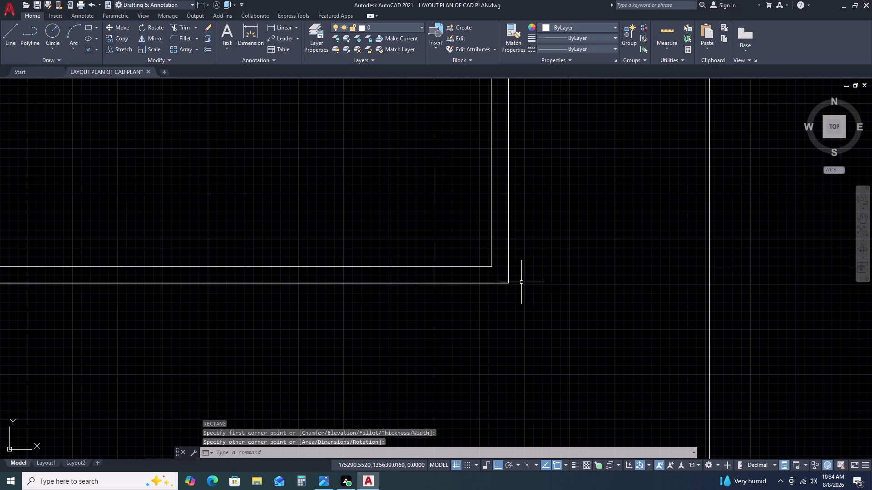
Try editing the outer wall outline, then cancel the edit.
scroll(up, 3)
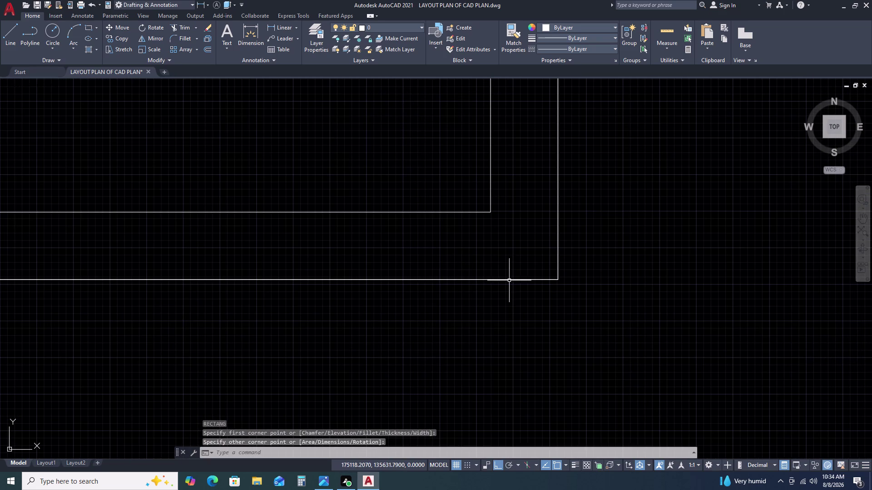
double_click(509, 281)
key(Escape)
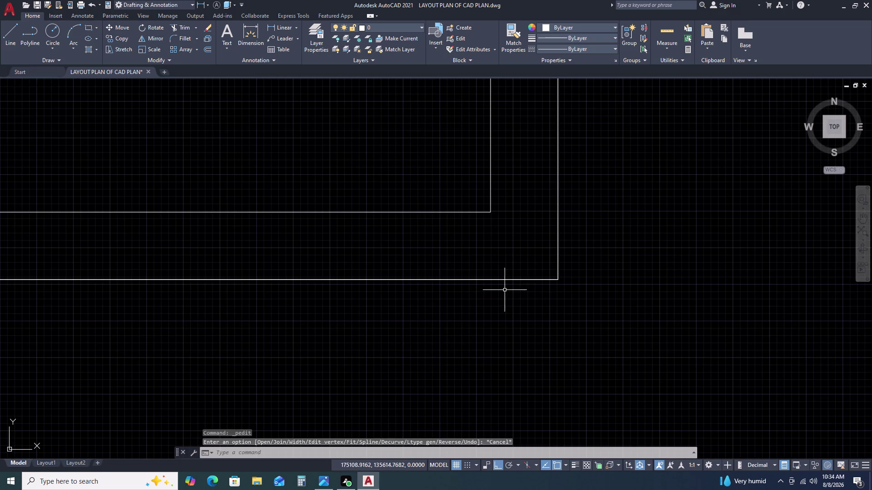
double_click(492, 278)
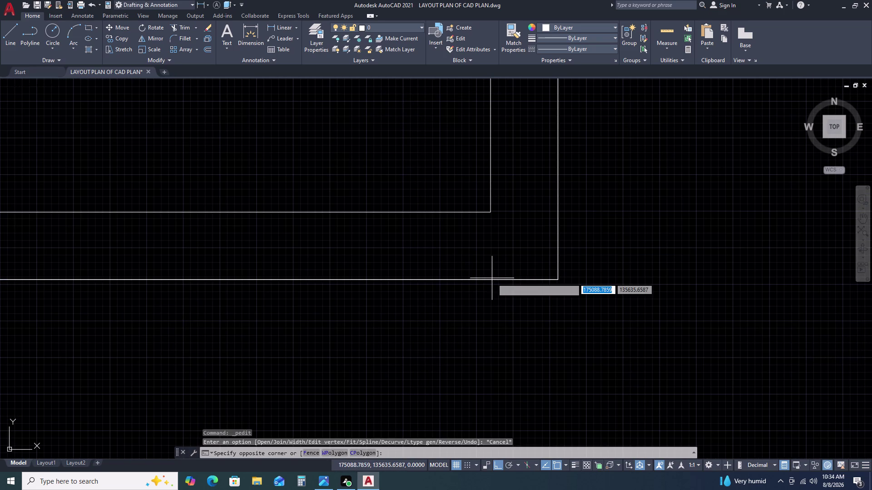
click(499, 281)
double_click(493, 280)
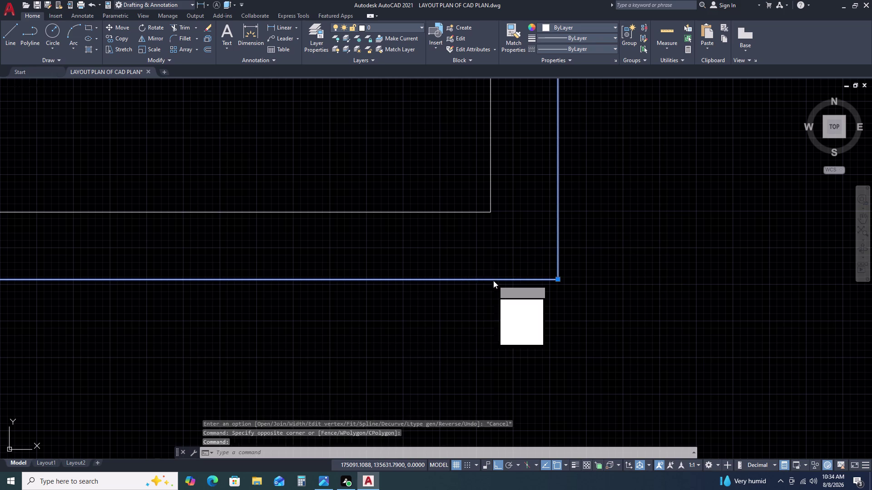
key(o)
key(space)
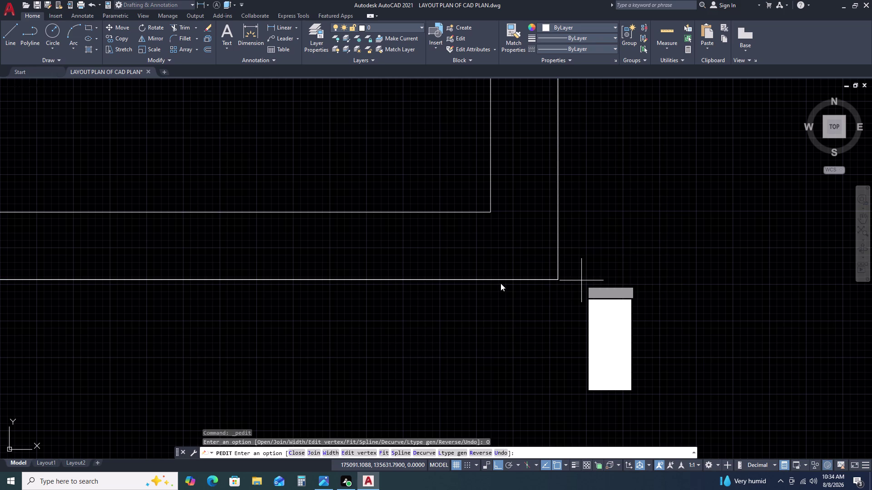
key(Escape)
key(Escape)
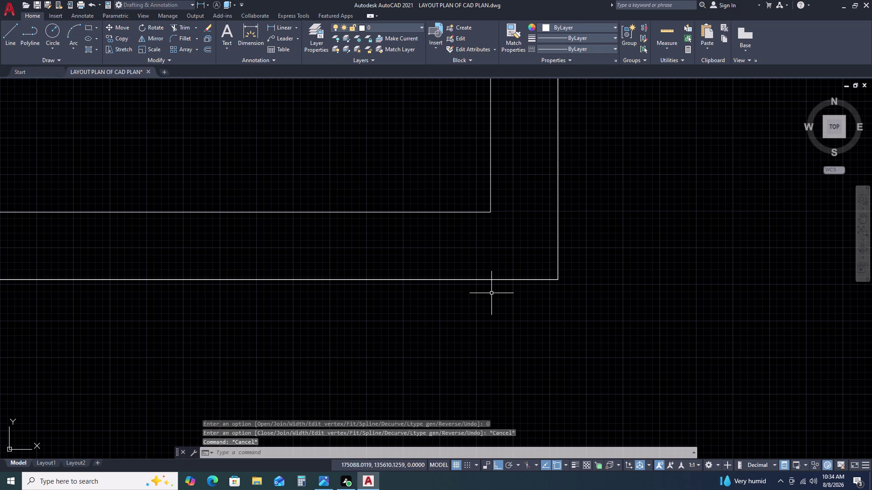
key(Escape)
Offset the outer wall outline 700 units to the outside.
click(491, 281)
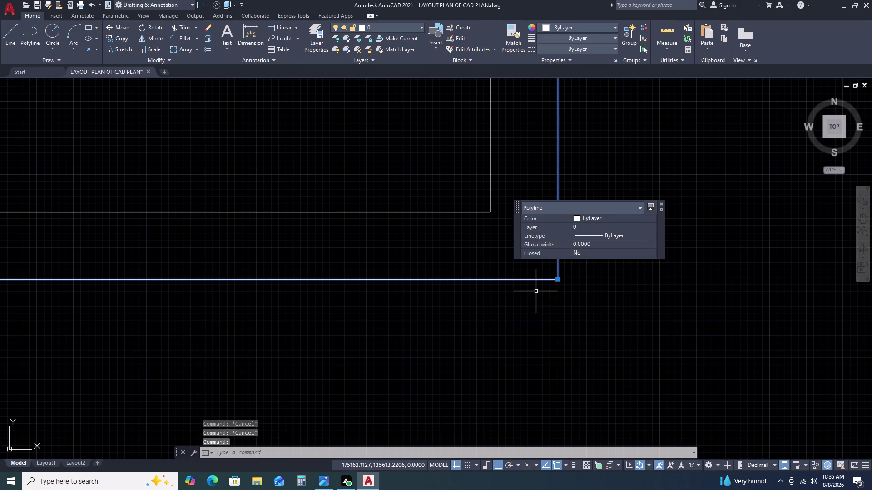
key(o)
key(space)
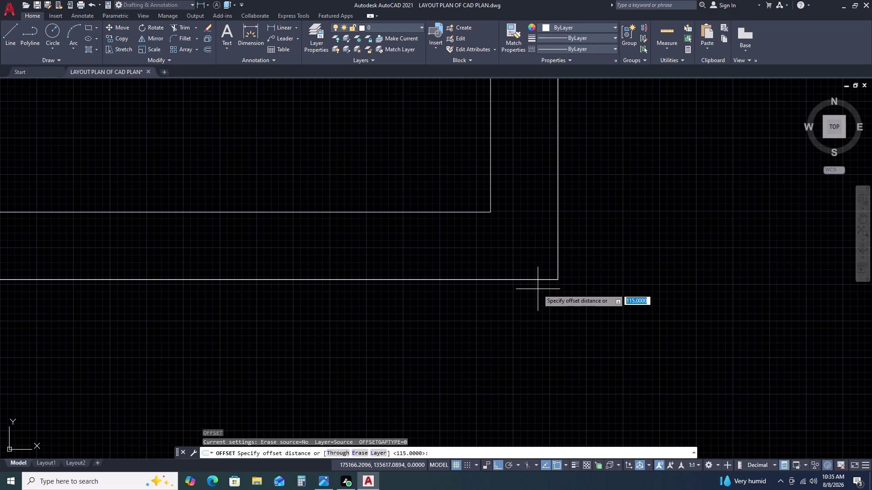
key(7)
key(0)
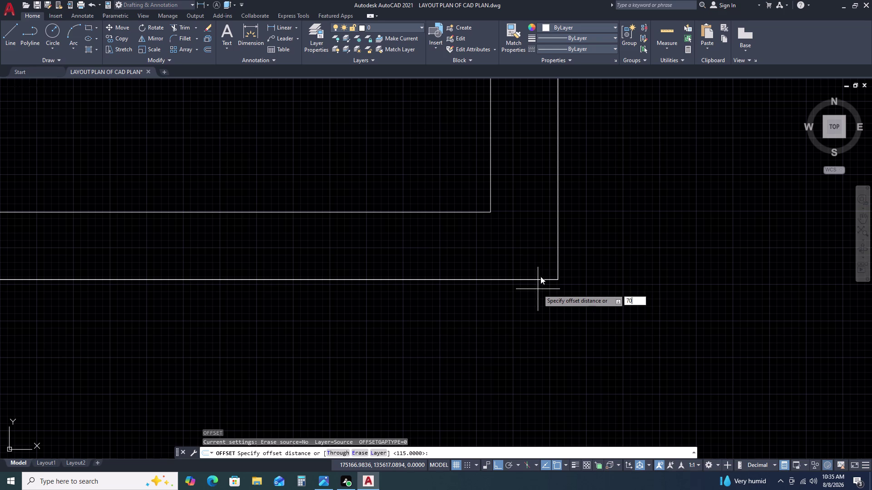
key(0)
key(space)
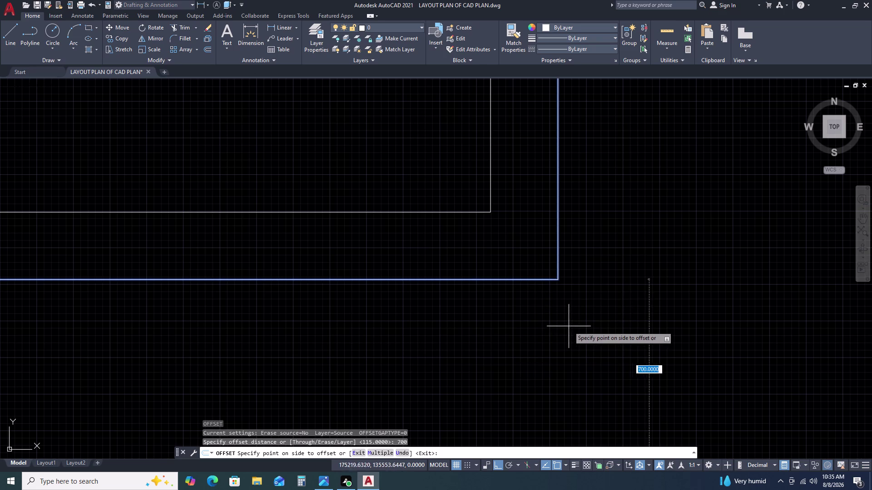
scroll(down, 3)
scroll(down, 3)
double_click(712, 317)
scroll(down, 3)
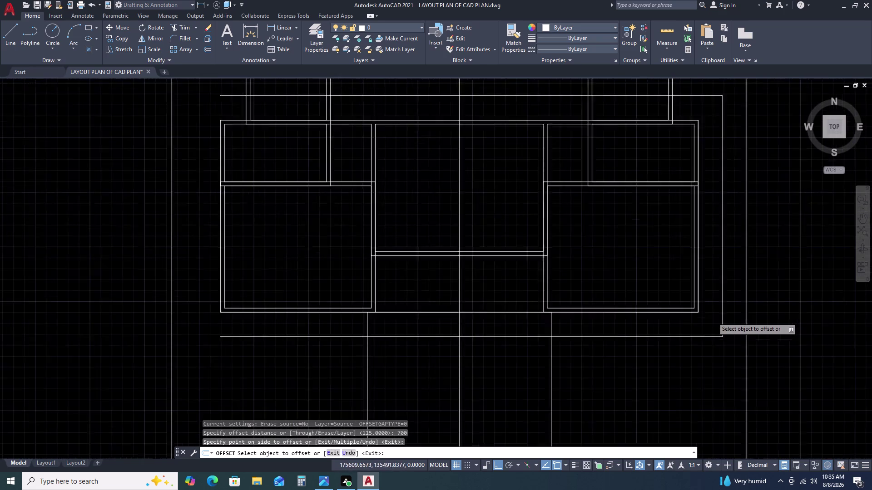
key(Escape)
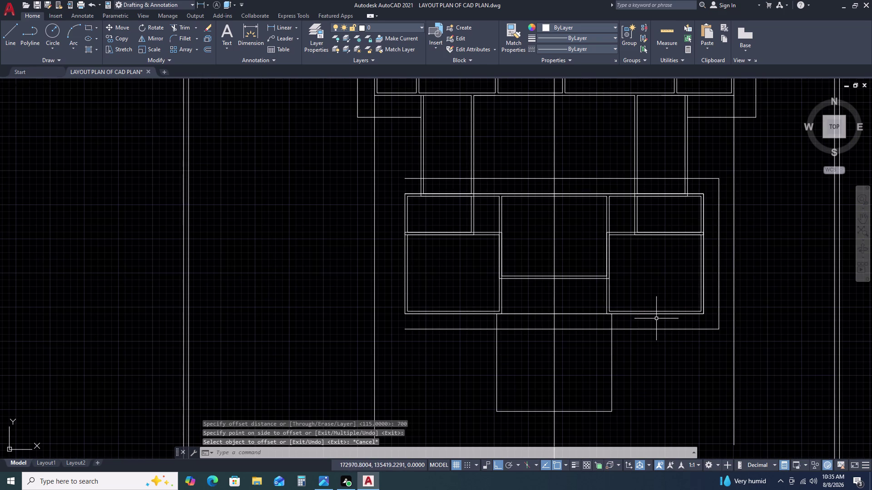
key(Escape)
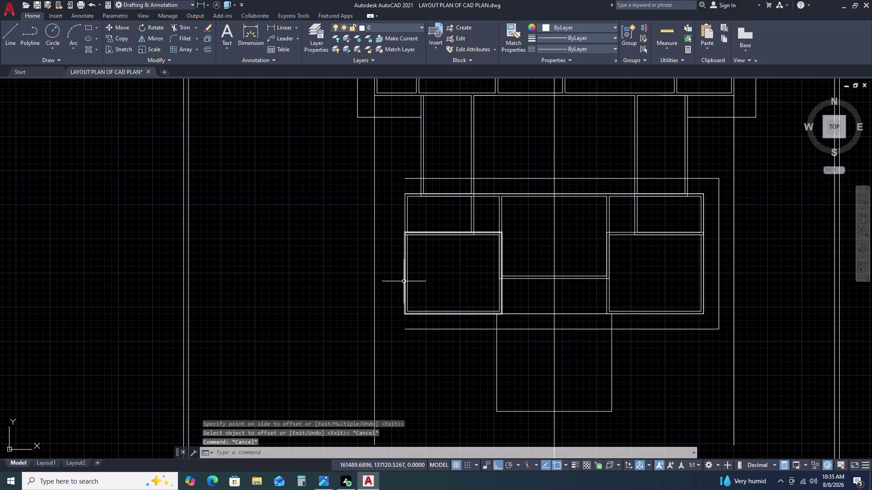
Begin another 700 offset on a room rectangle, then cancel it.
key(space)
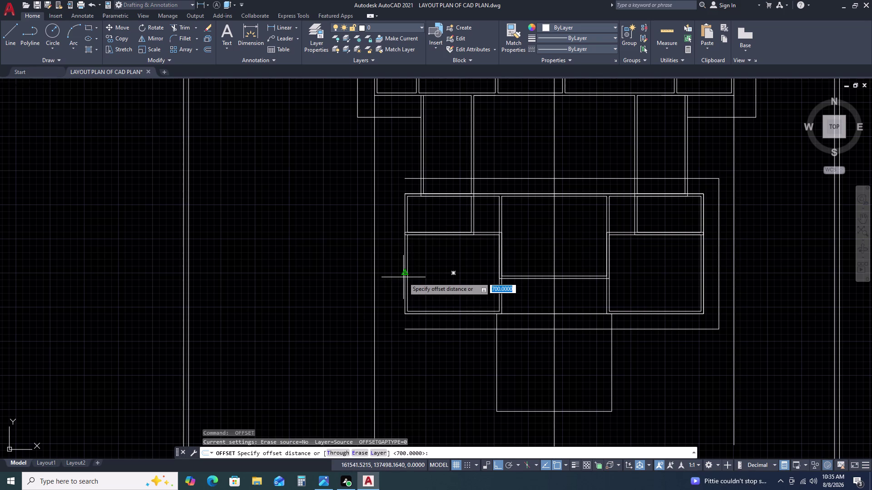
key(space)
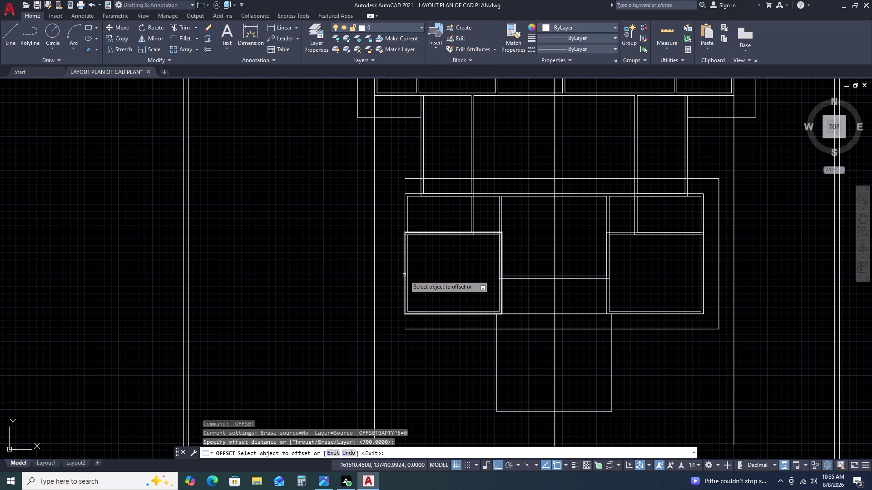
double_click(404, 276)
key(Escape)
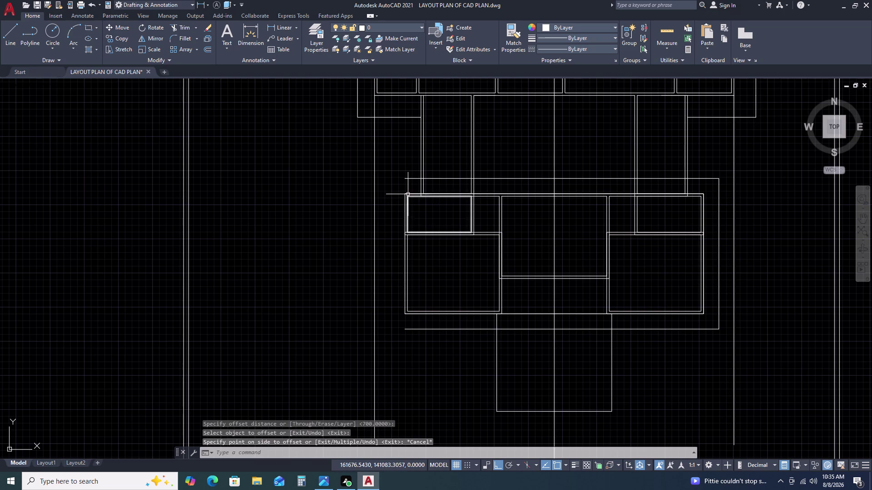
key(Escape)
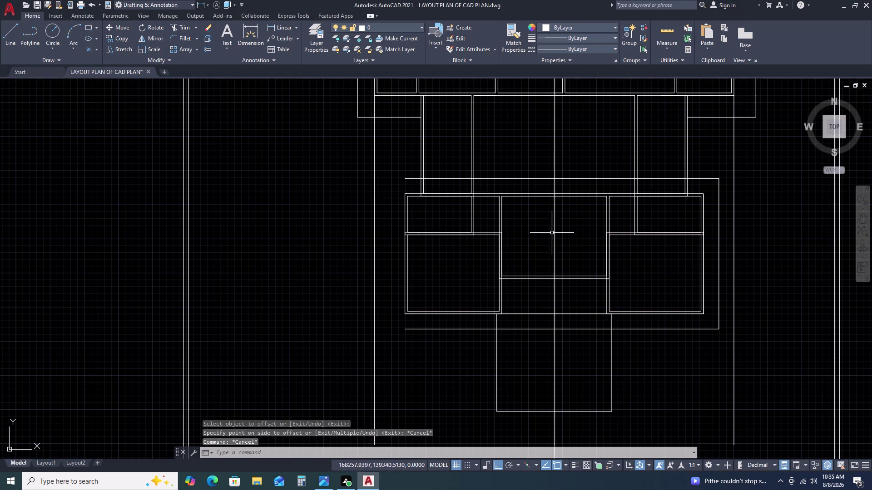
Draw a line from the wall corner down toward the room below.
scroll(up, 3)
text(L)
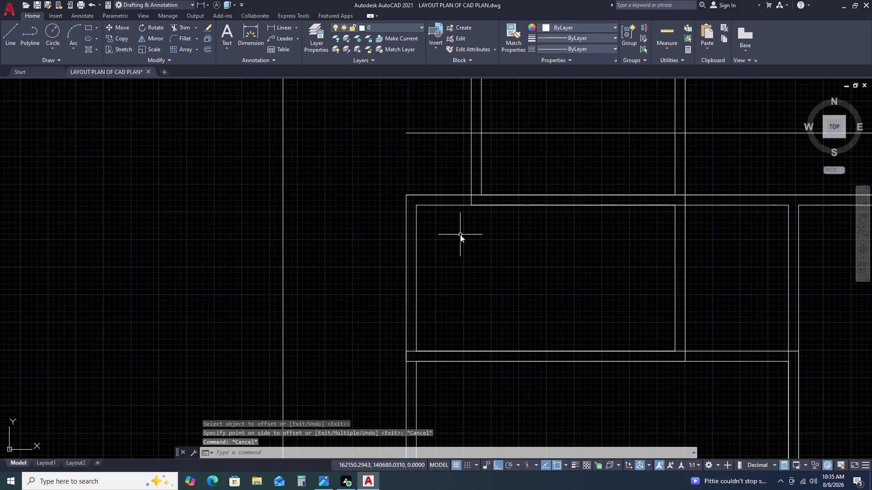
key(space)
click(407, 196)
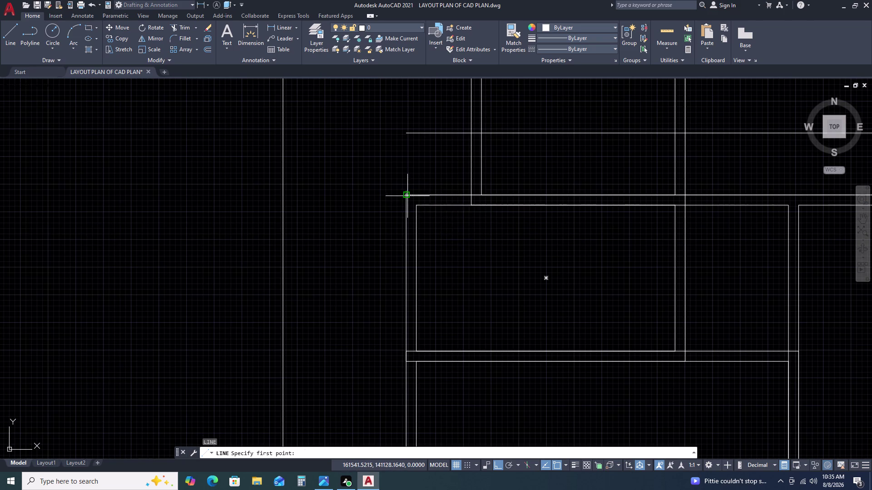
scroll(down, 3)
middle_drag(407, 366, 417, 251)
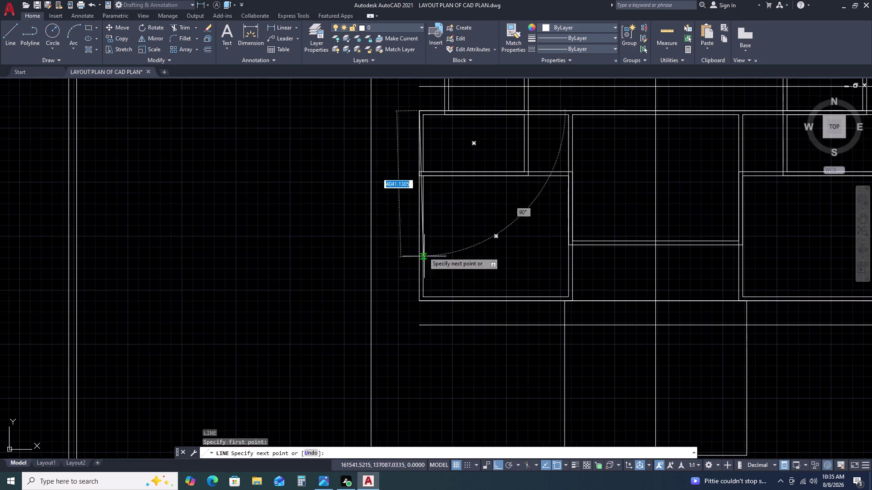
scroll(up, 3)
click(399, 294)
key(Escape)
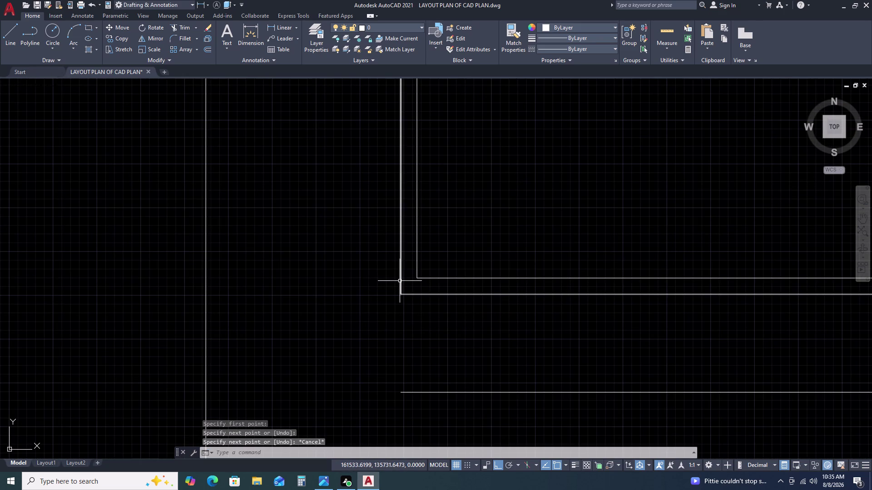
Offset the left wall line 700 units.
click(401, 282)
text(O)
key(space)
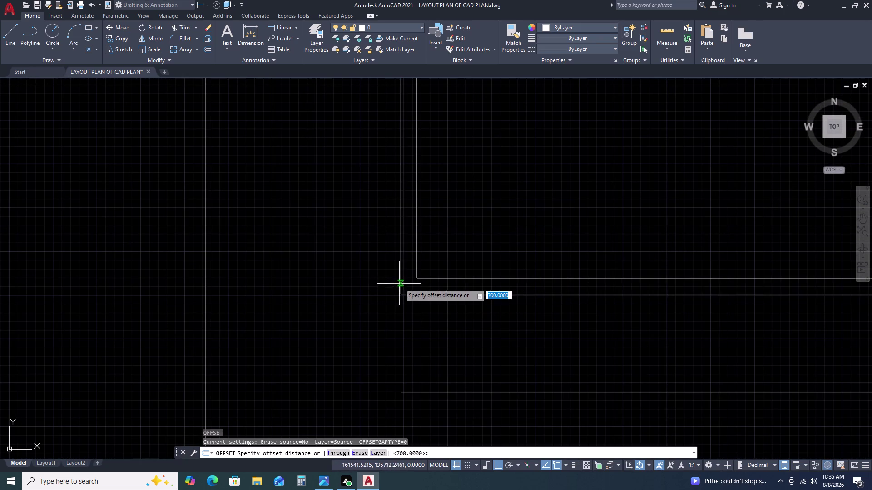
key(space)
scroll(down, 3)
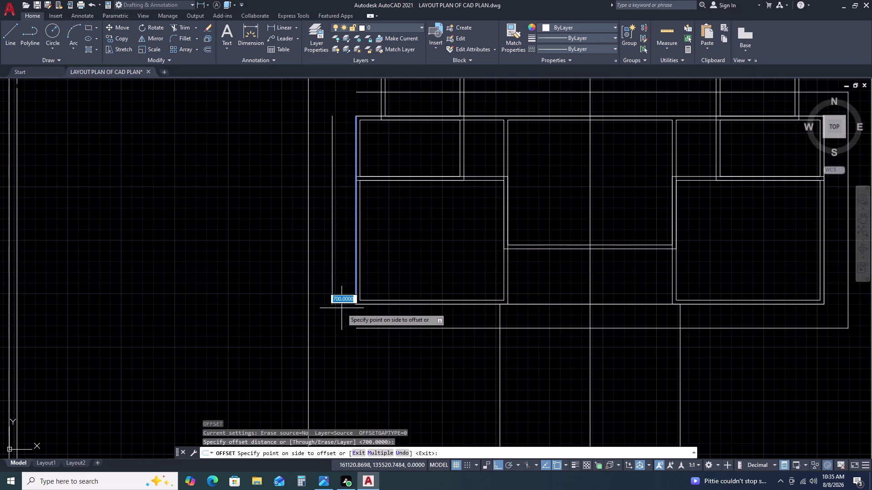
double_click(342, 309)
key(Escape)
key(f)
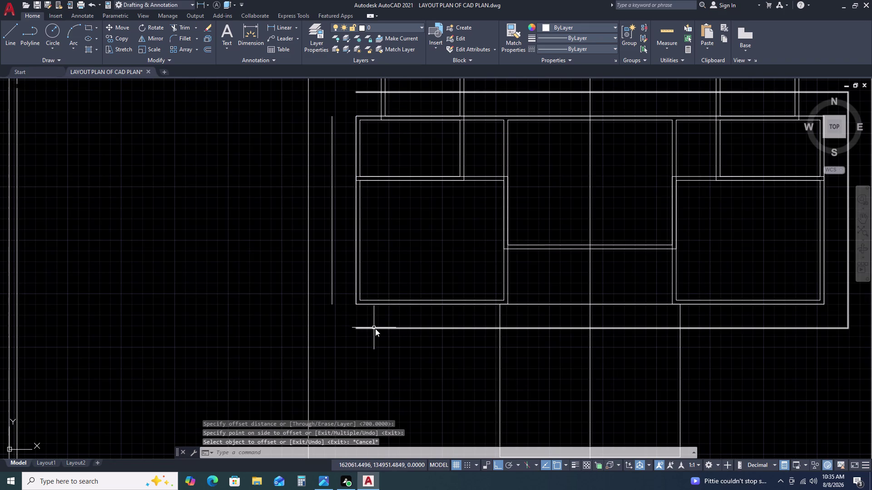
key(space)
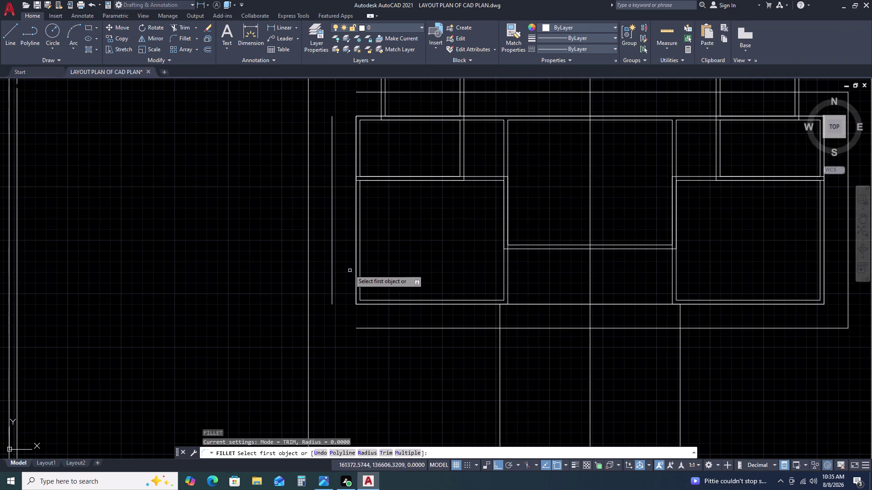
Select the new vertical line, then undo back past the extra offset line.
key(Escape)
click(340, 258)
click(326, 233)
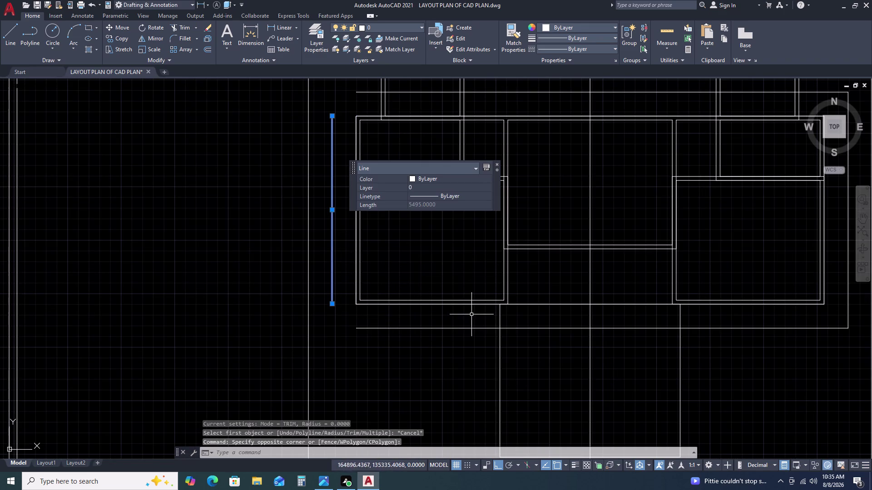
key(ctrl+z)
key(ctrl+z)
key(ctrl+z)
key(ctrl+z)
key(ctrl+z)
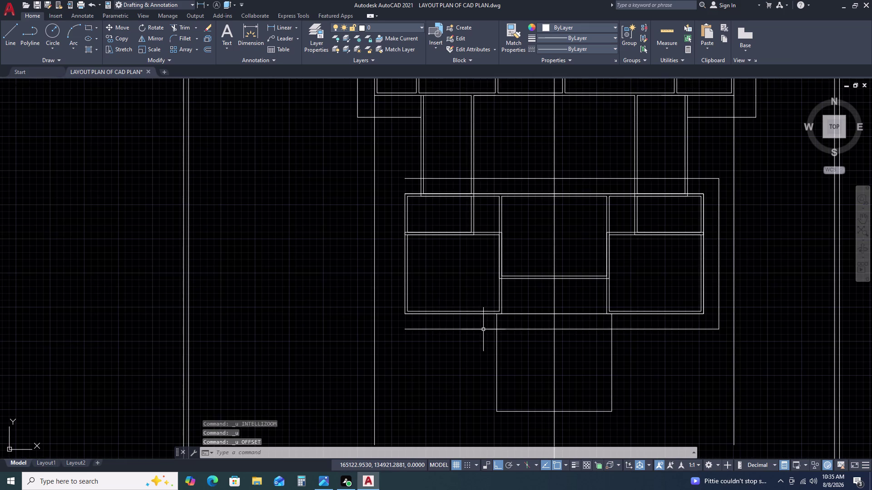
key(ctrl+z)
key(ctrl+z)
key(ctrl+z)
key(ctrl+z)
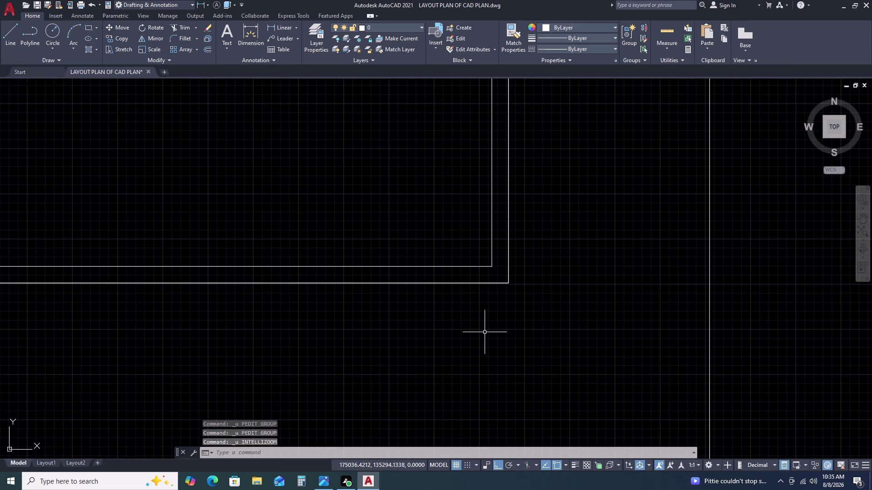
key(ctrl+z)
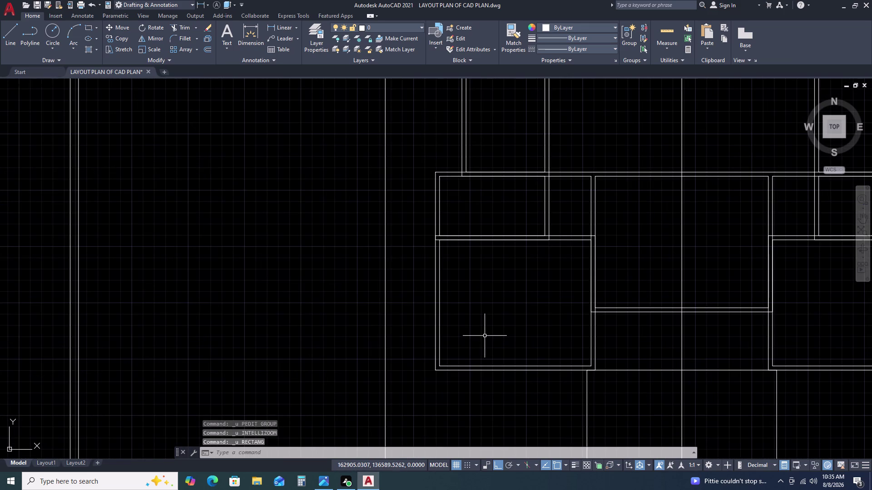
key(ctrl+z)
scroll(down, 3)
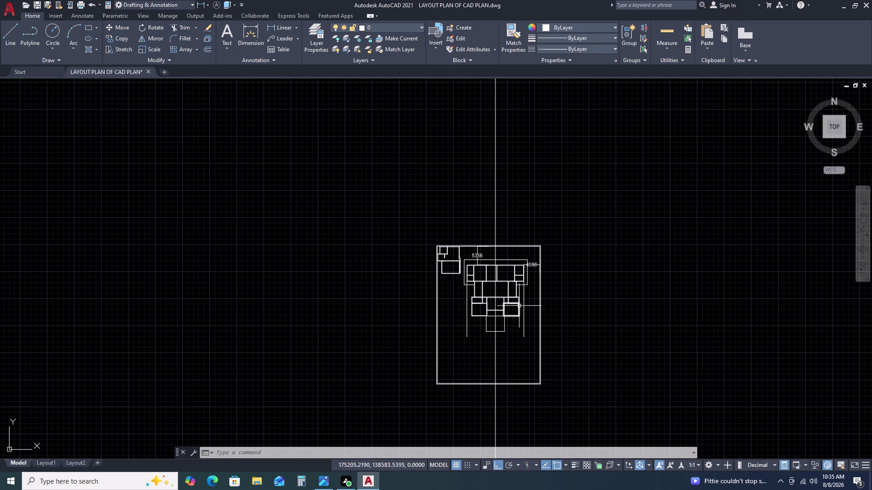
scroll(down, 3)
middle_drag(528, 327, 523, 264)
scroll(up, 3)
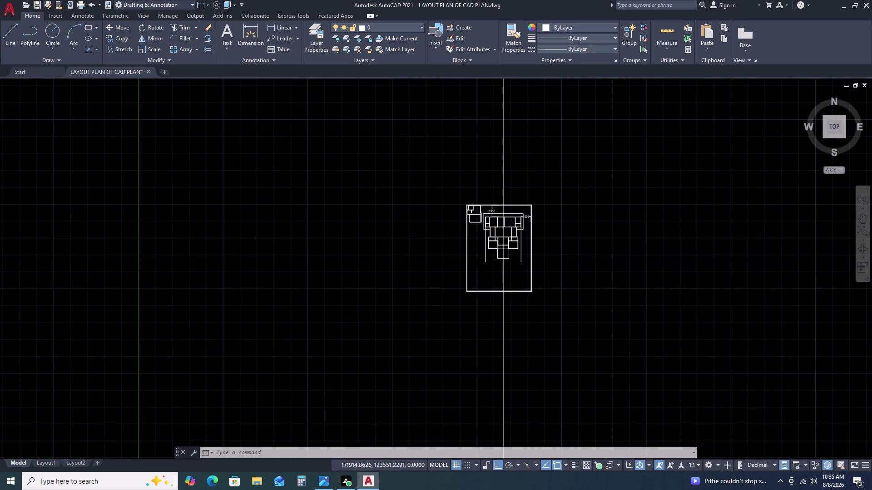
scroll(up, 3)
scroll(down, 3)
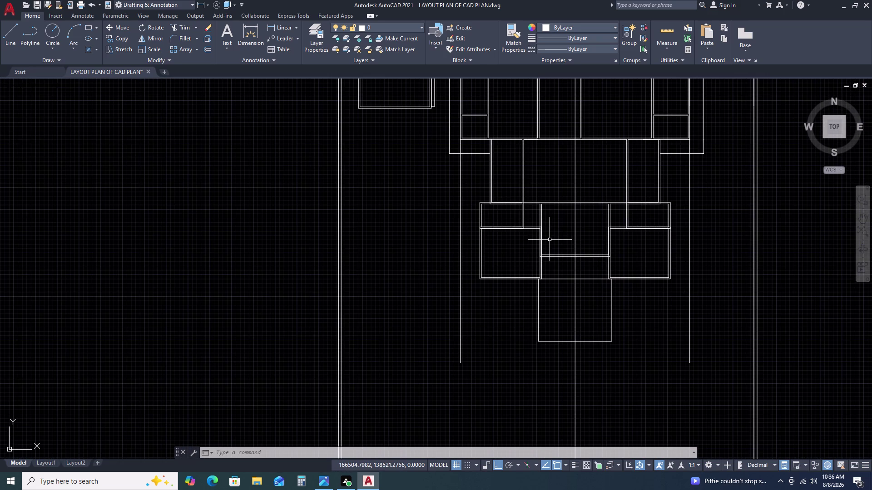
Draw a rectangle (REC) enclosing the room group, corner to far corner.
key(r)
key(e)
text(C)
key(space)
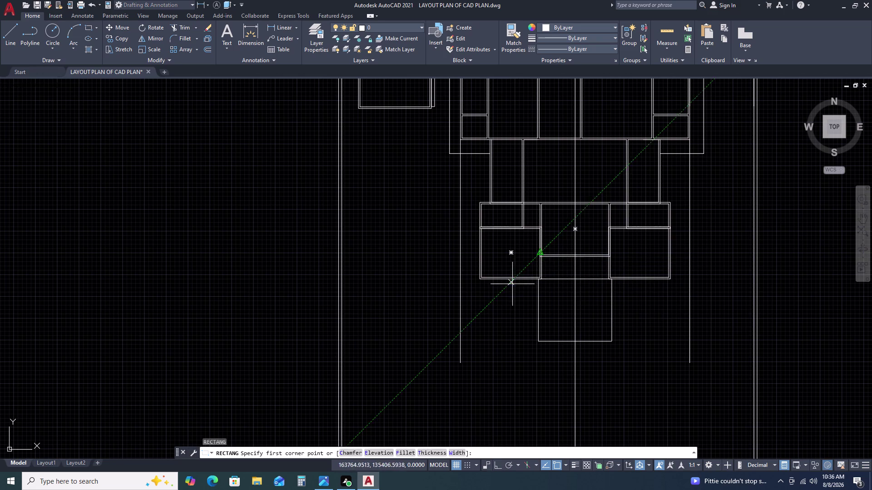
scroll(up, 3)
click(480, 196)
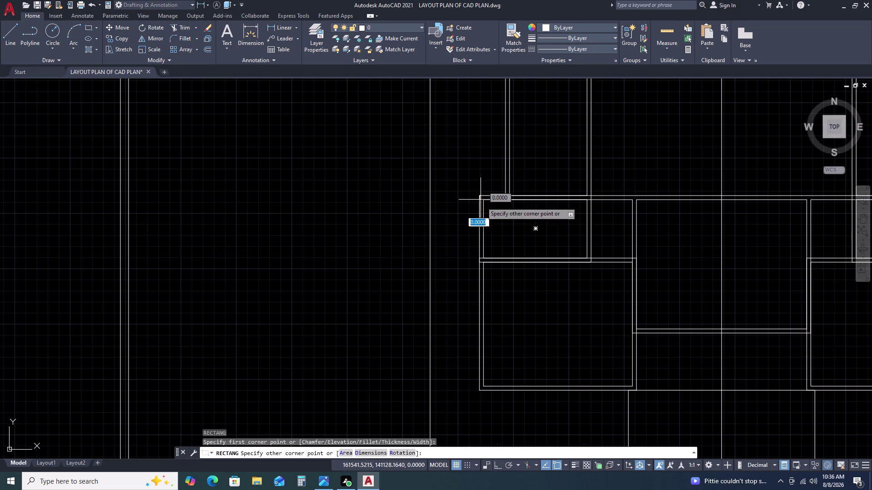
scroll(down, 3)
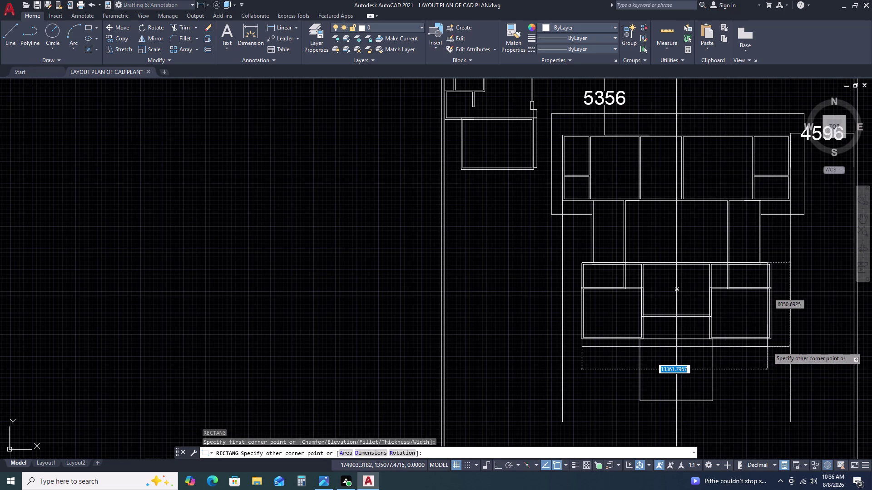
scroll(up, 3)
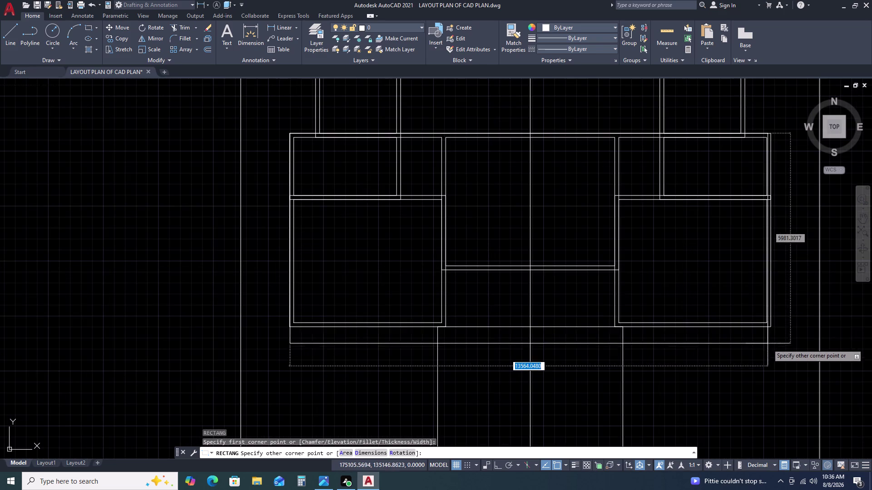
scroll(up, 3)
double_click(763, 332)
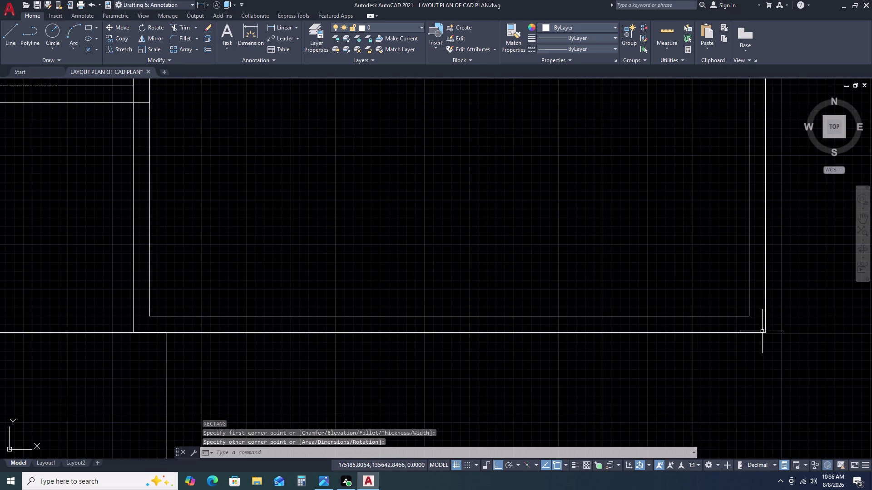
scroll(down, 3)
scroll(down, 3)
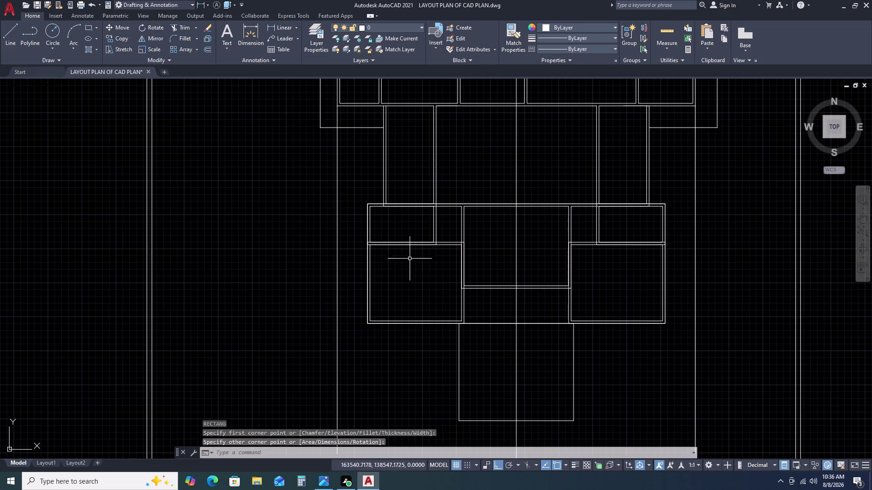
Offset the rectangle 750 units outward.
click(401, 205)
key(o)
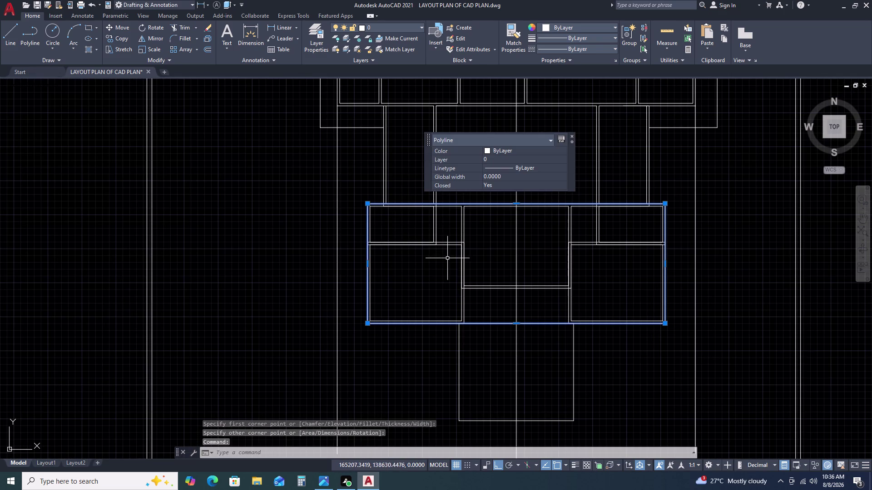
key(space)
text(75)
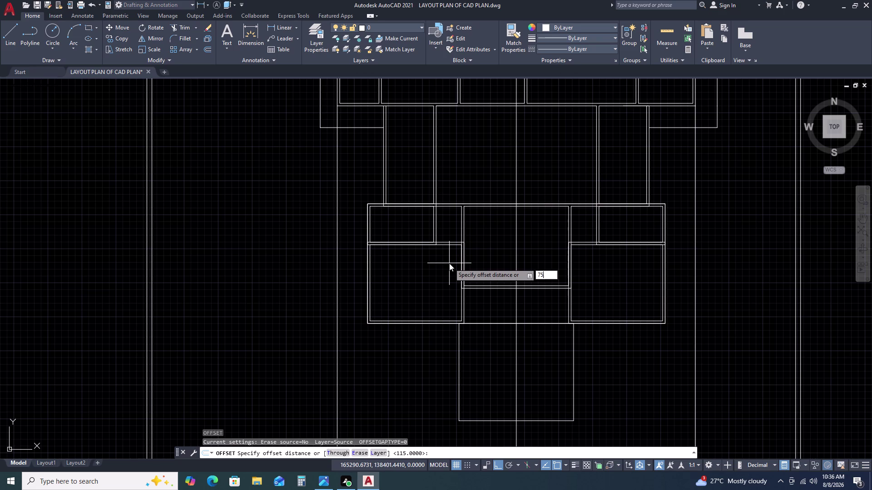
text(0)
key(space)
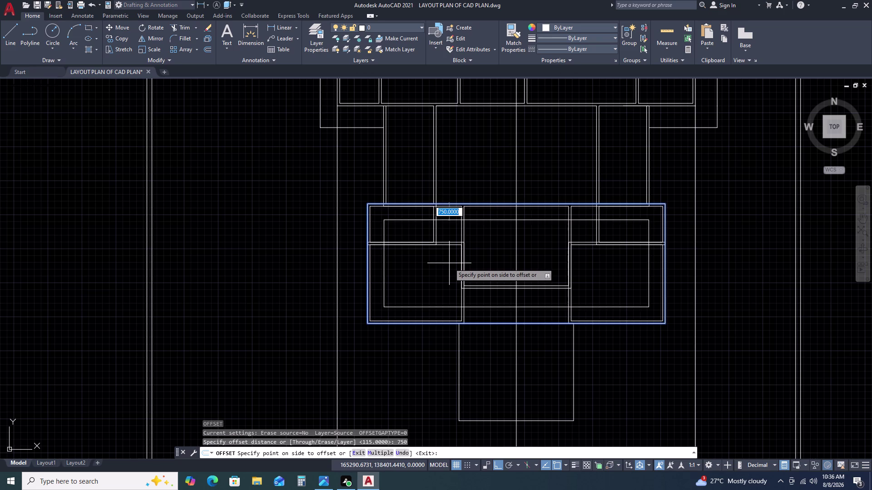
double_click(403, 171)
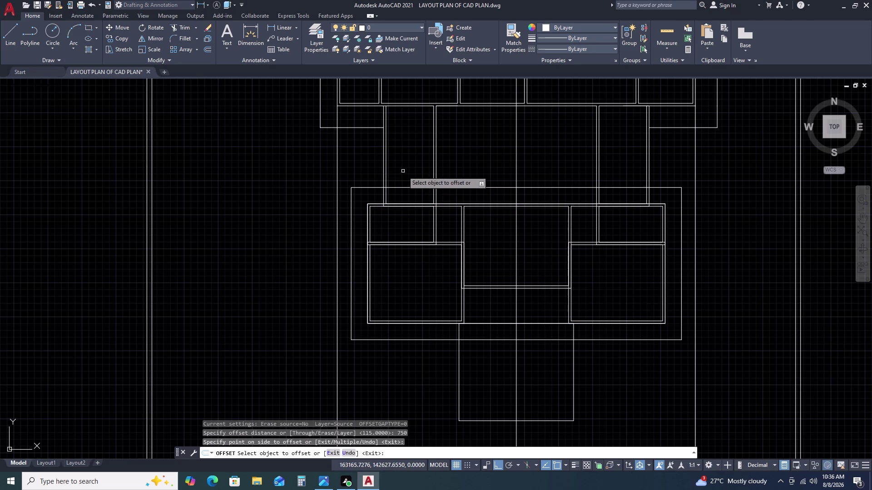
key(Escape)
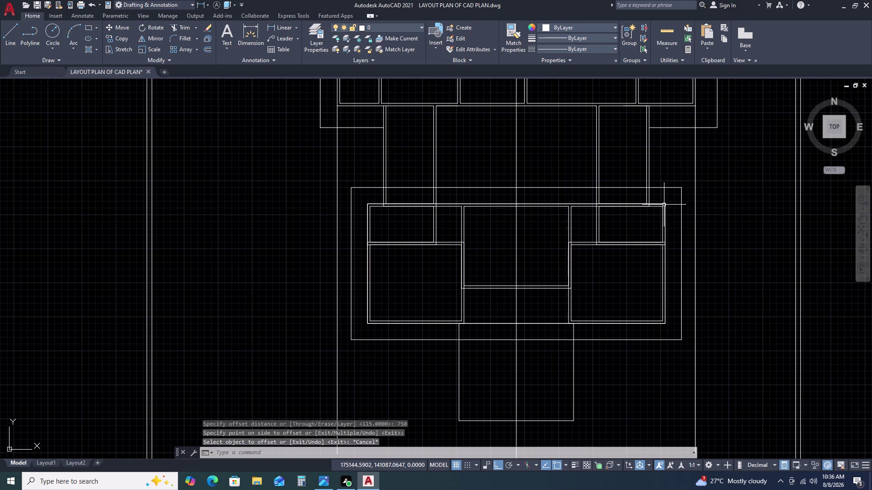
Delete the original inner rectangle.
click(664, 205)
key(Delete)
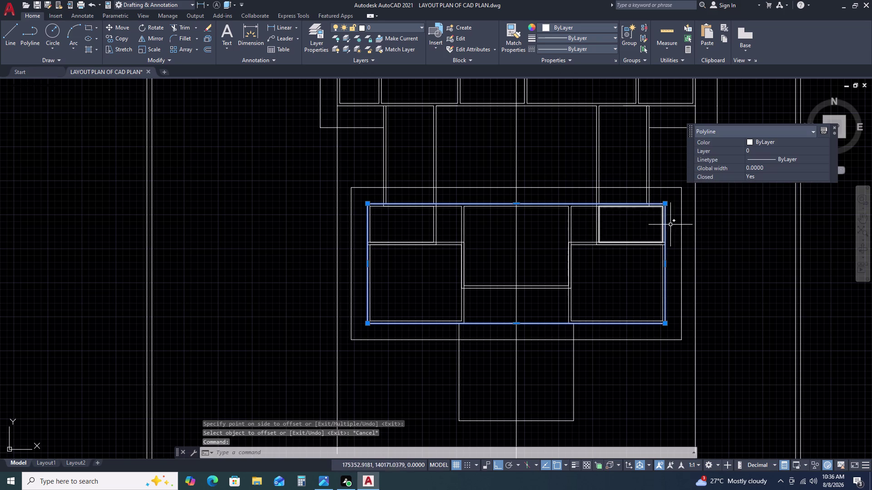
key(Delete)
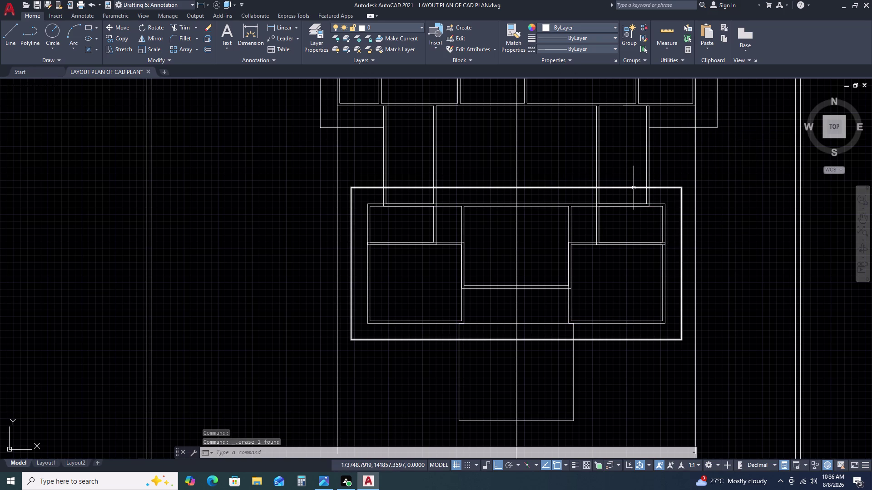
Trim the outline segments crossing the walls with a fence, plus several crossing pieces.
key(t)
key(r)
key(space)
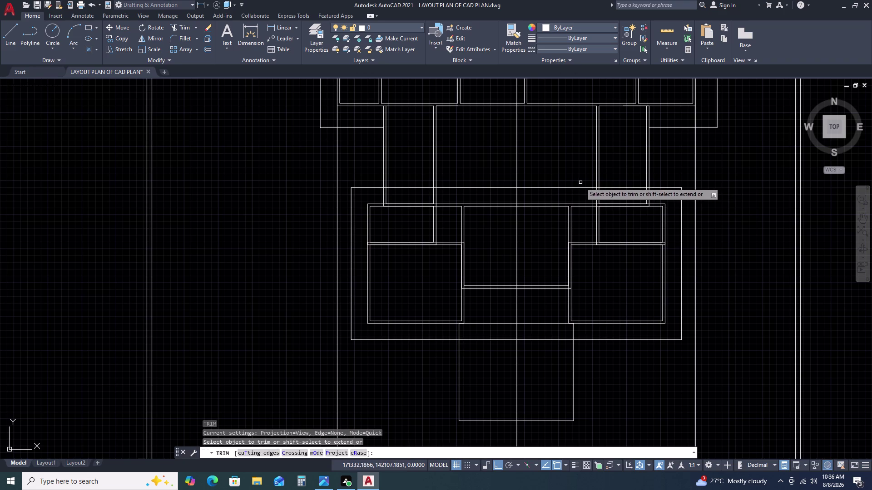
click(579, 183)
click(556, 199)
click(636, 172)
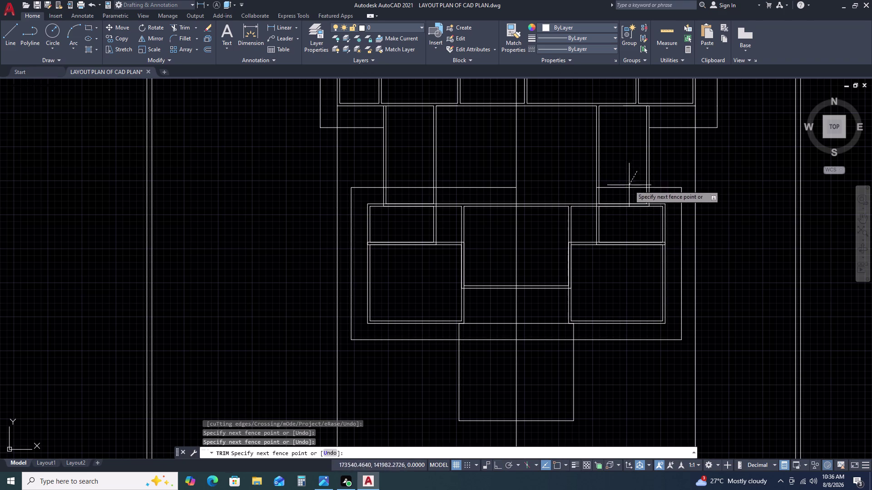
click(624, 191)
scroll(up, 3)
scroll(up, 3)
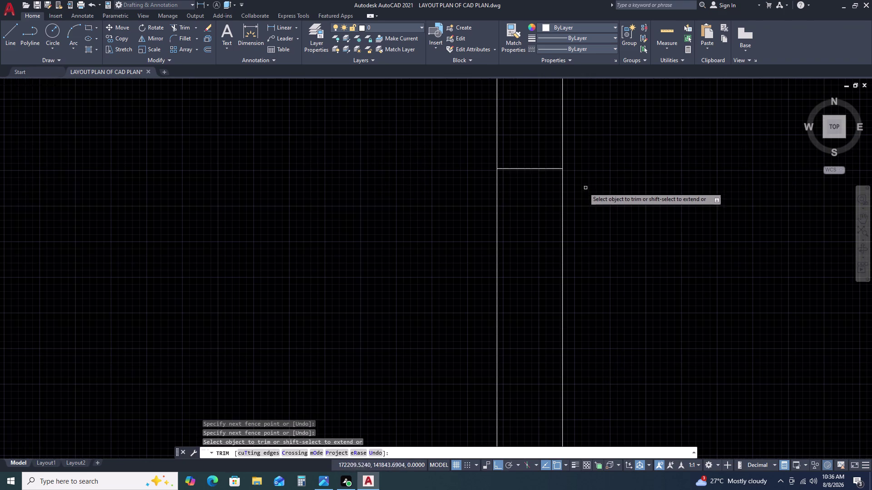
click(544, 159)
click(525, 192)
click(524, 194)
scroll(down, 3)
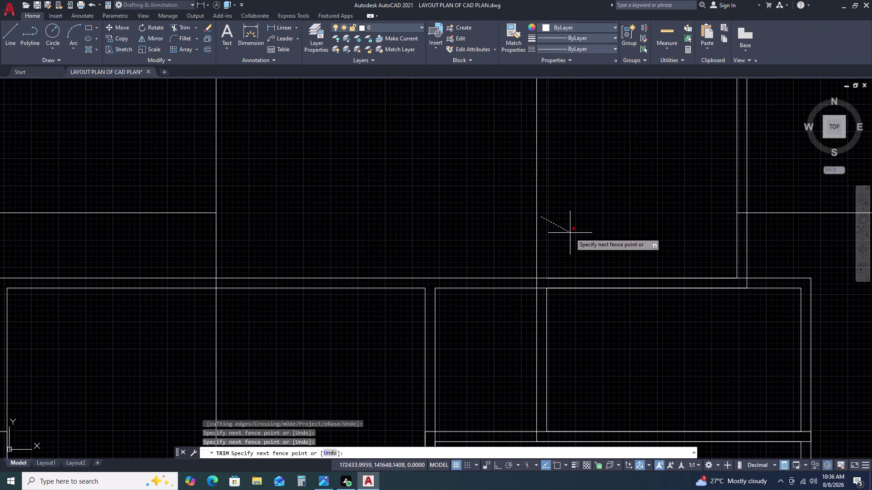
Restart TRIM and remove leftover outline pieces near the walls on the right.
key(Escape)
key(space)
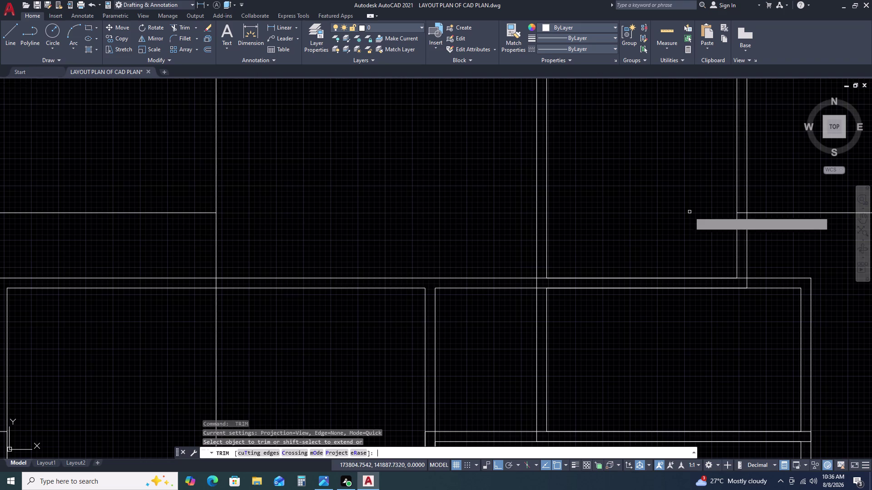
scroll(up, 3)
double_click(723, 190)
double_click(724, 216)
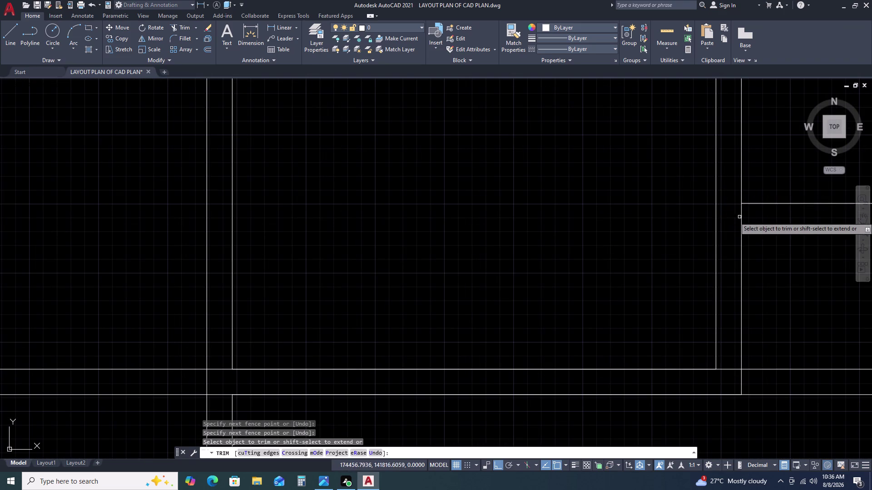
scroll(down, 3)
click(772, 211)
click(763, 227)
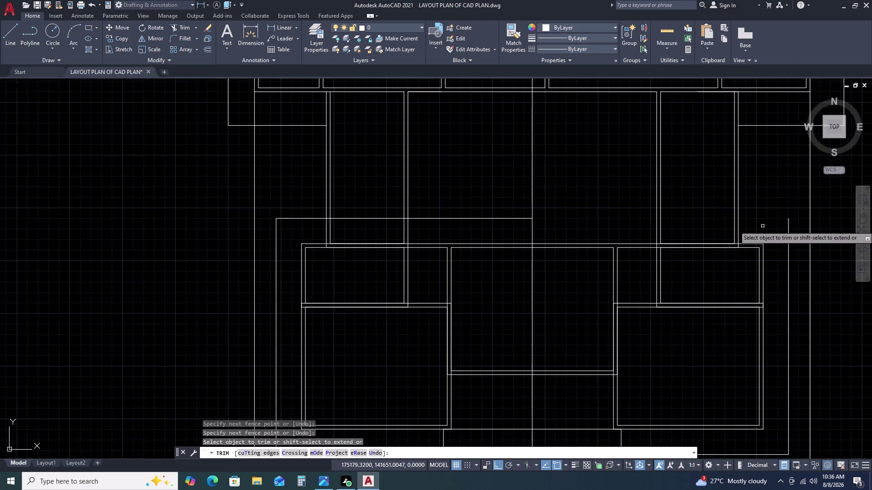
scroll(down, 3)
scroll(up, 3)
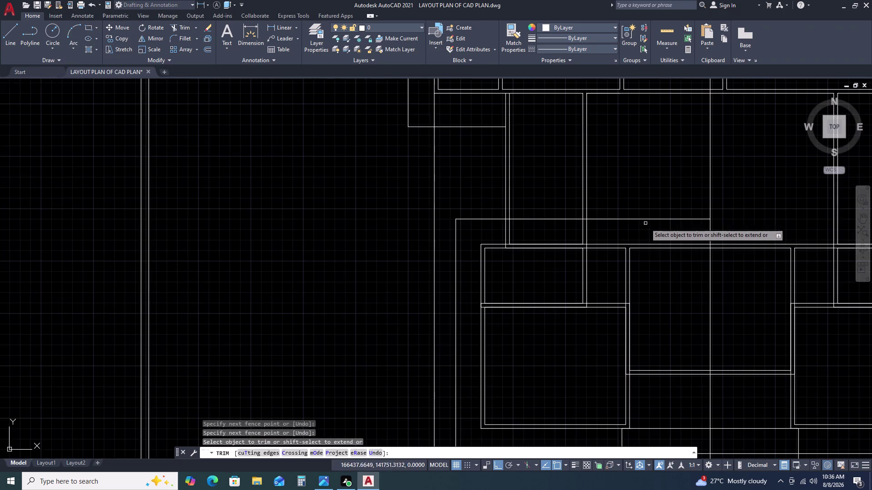
double_click(655, 202)
double_click(631, 226)
Trim the outline's top edge and remaining stray segments, then exit trimming and pan out.
scroll(up, 3)
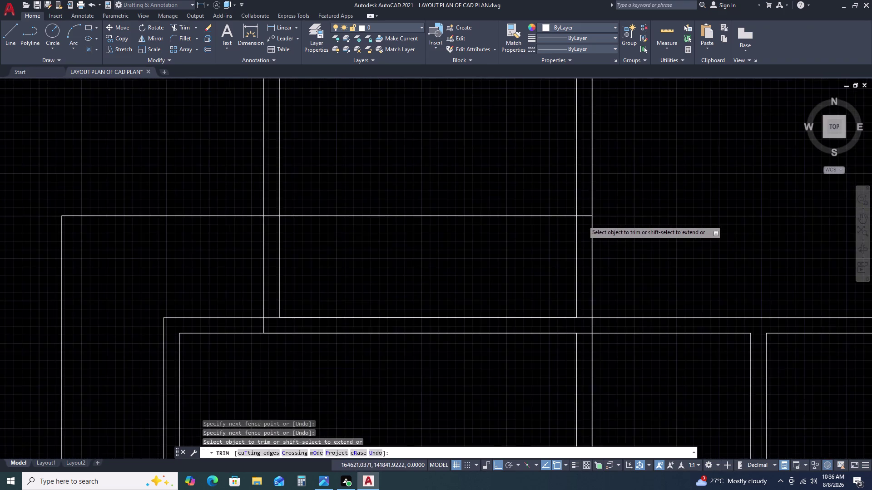
double_click(577, 193)
click(583, 254)
scroll(down, 3)
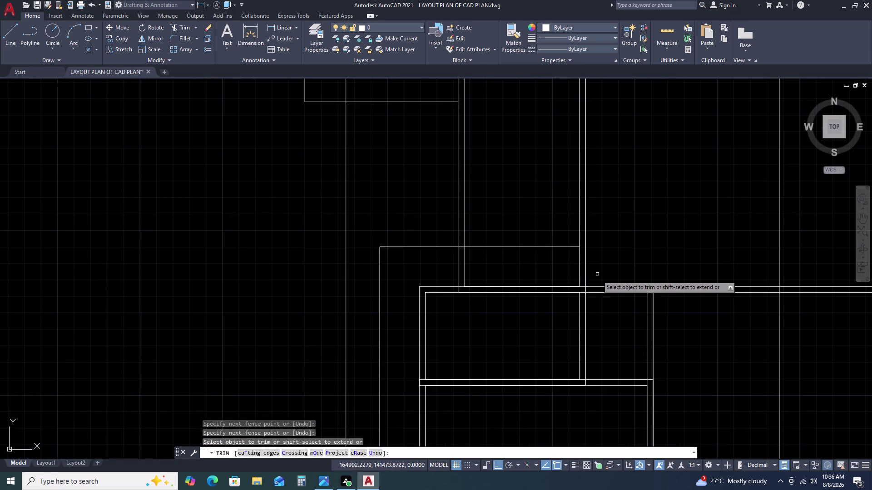
double_click(540, 237)
click(505, 263)
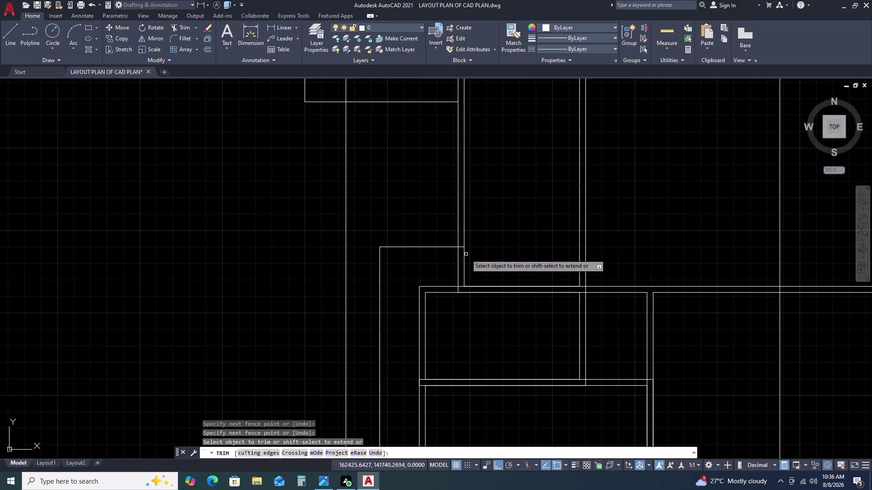
scroll(up, 3)
double_click(446, 227)
click(448, 241)
click(390, 222)
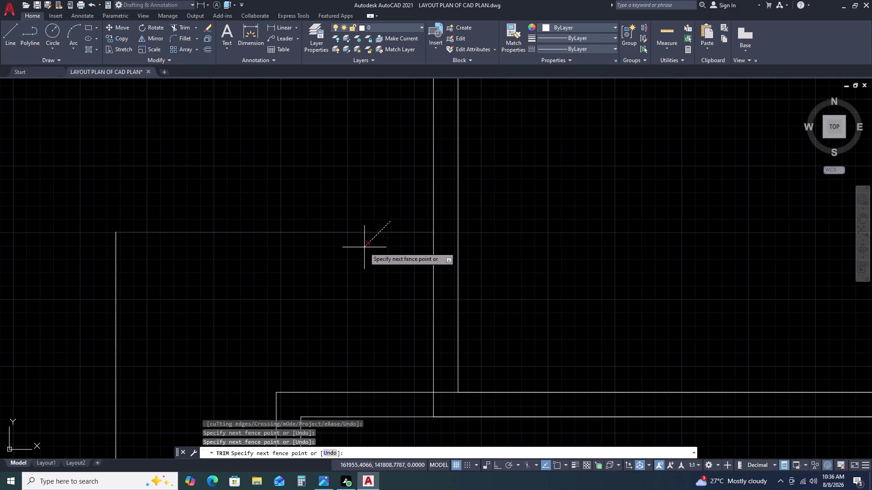
click(364, 248)
key(Escape)
scroll(down, 3)
key(Escape)
scroll(down, 3)
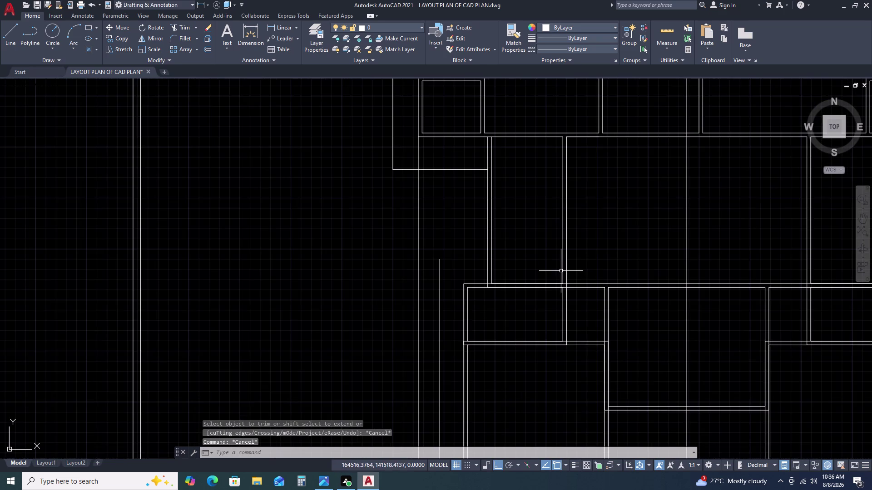
scroll(down, 3)
middle_drag(683, 283, 602, 257)
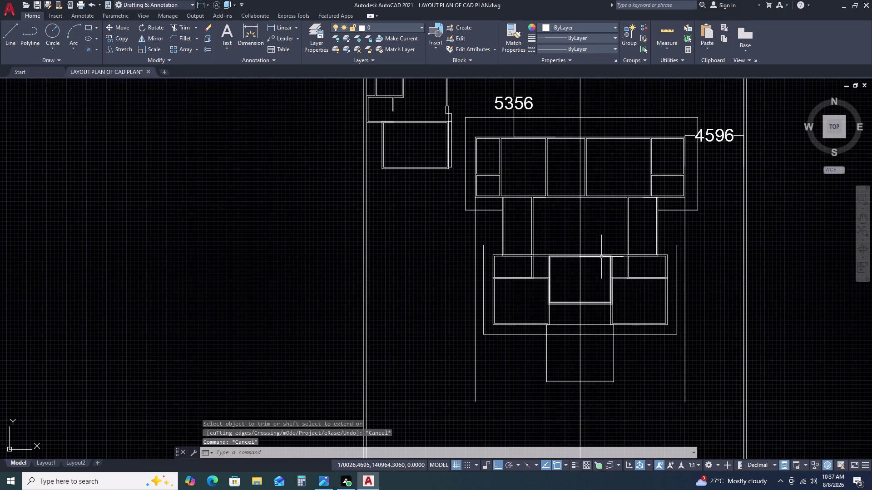
Try filleting the first outline line at the corner, then cancel the fillet.
scroll(up, 3)
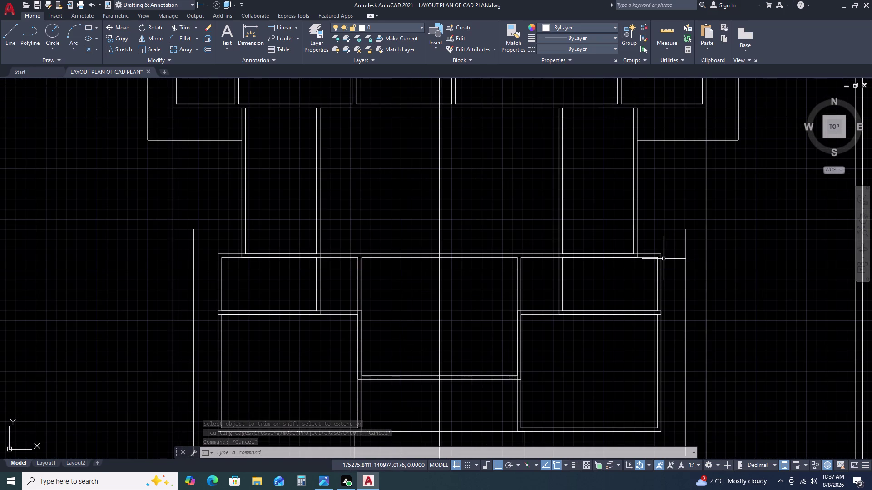
text(F)
key(space)
click(651, 255)
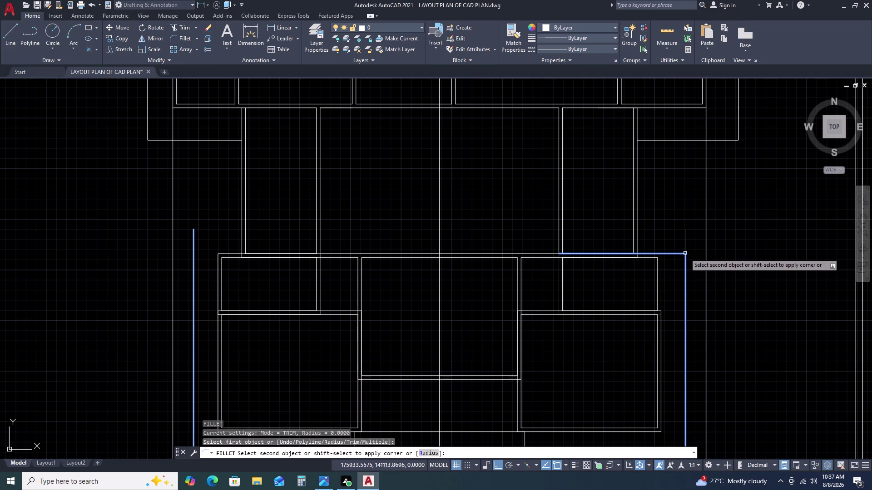
key(Escape)
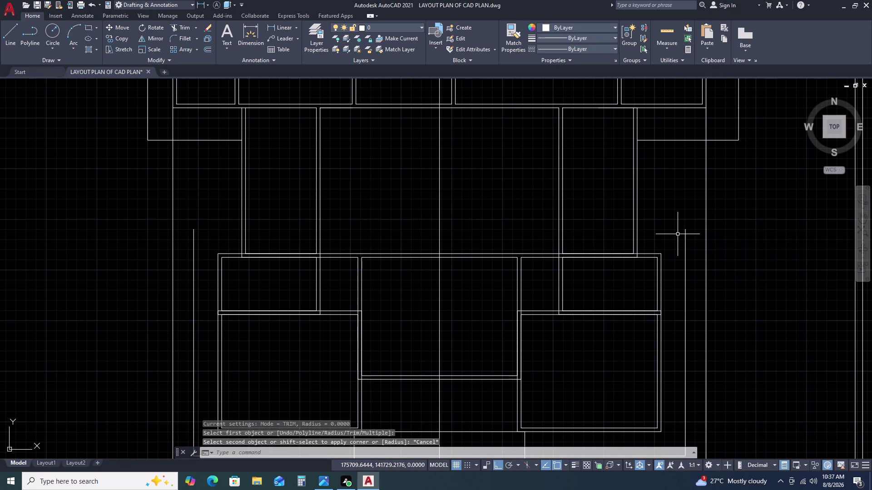
Cancel the false-start line commands and clear the command line.
key(l)
key(space)
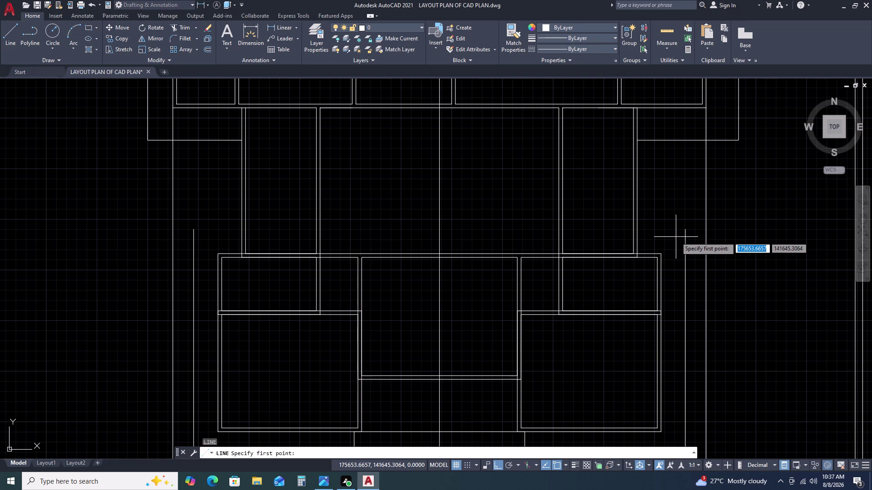
text(L)
key(space)
key(Escape)
key(Escape)
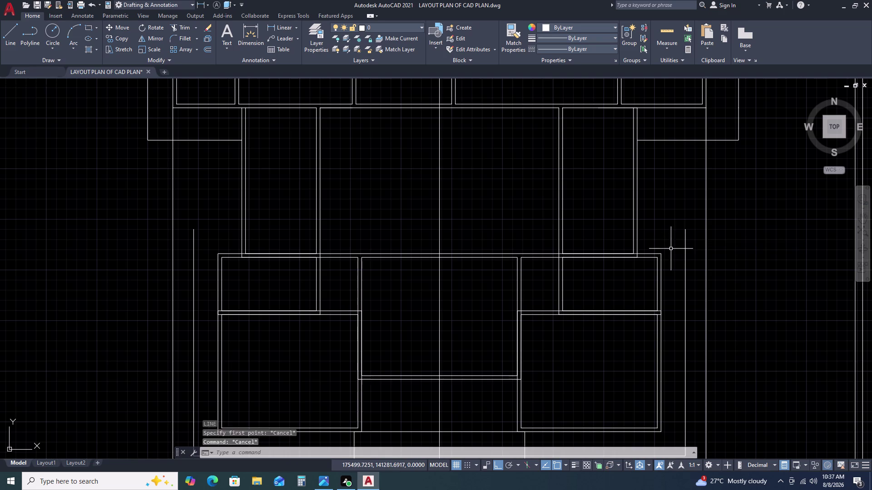
key(Escape)
key(Escape)
Draw an Ortho horizontal line from the right wall corner to the left outer wall.
text(L)
key(space)
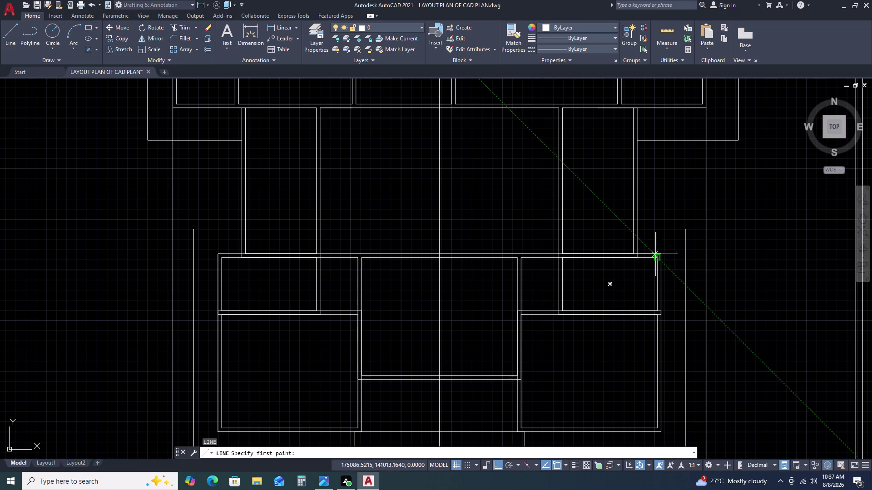
click(661, 254)
click(686, 256)
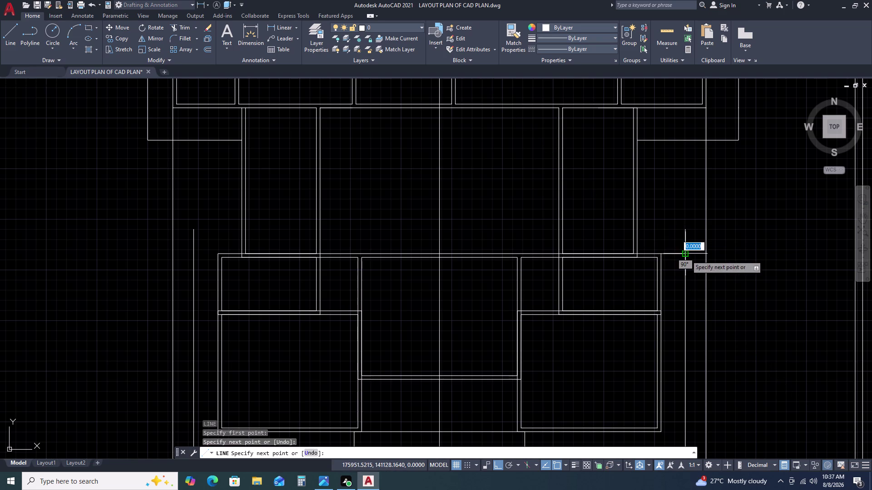
key(Escape)
key(space)
click(218, 252)
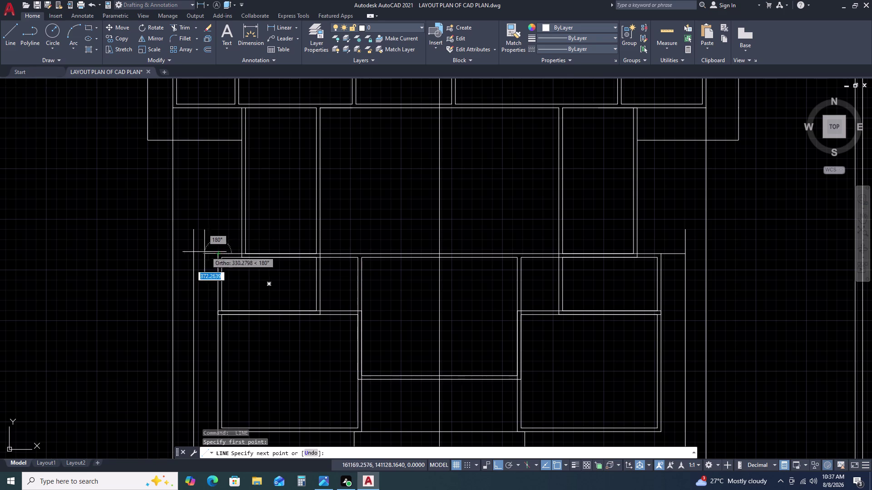
click(192, 254)
key(Escape)
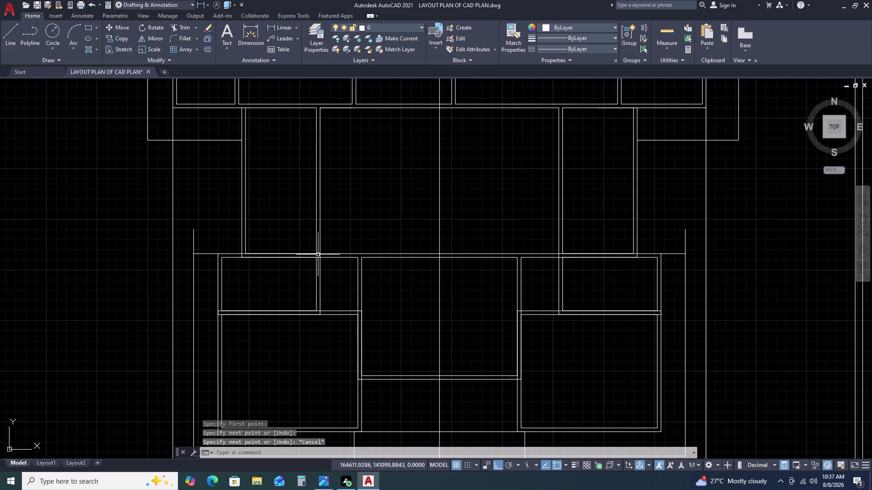
Start a trim (TR) and pick the first wall segments on the right.
text(TR)
key(space)
click(694, 233)
click(664, 235)
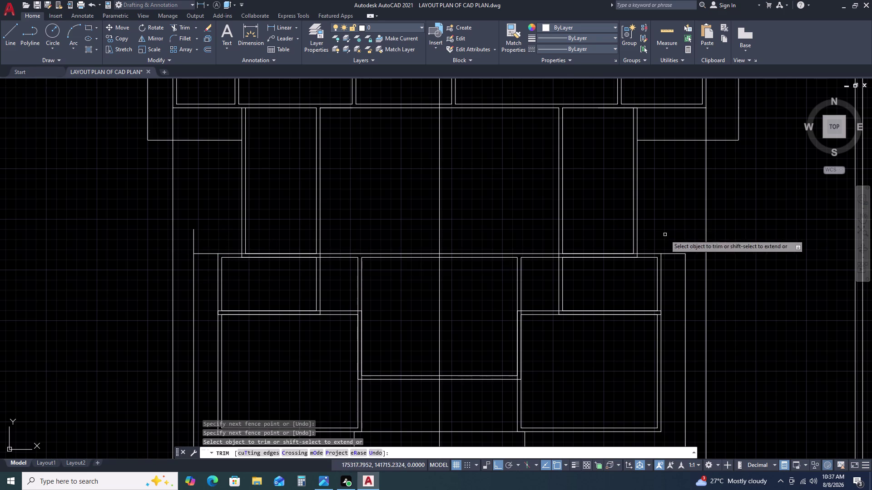
Fence-trim the overlapping wall segments on the left and end the trim.
click(203, 241)
click(183, 230)
key(Escape)
scroll(down, 3)
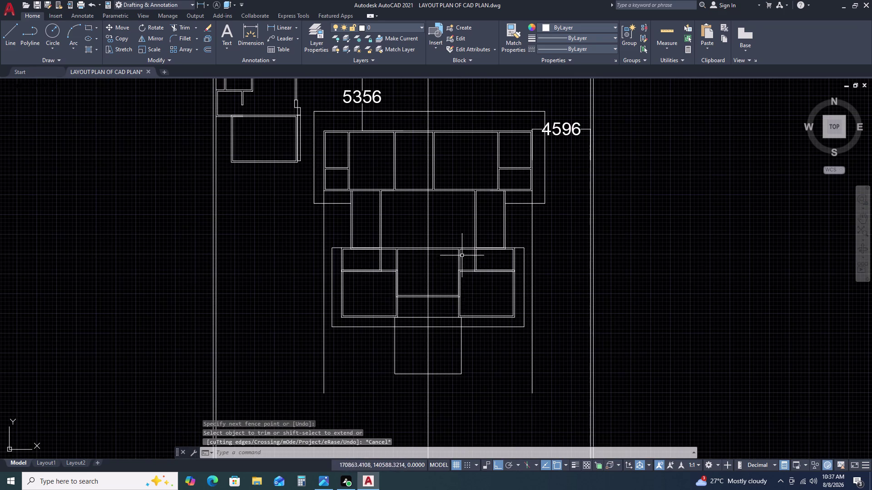
scroll(up, 3)
scroll(up, 3)
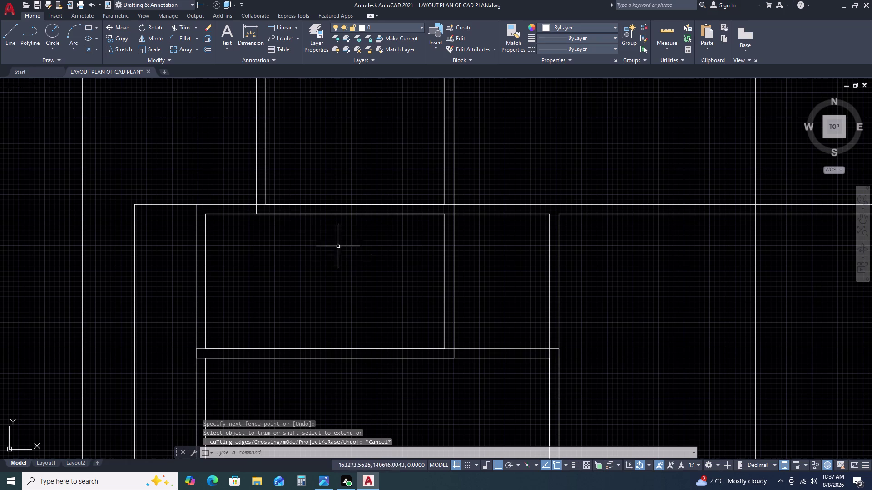
Delete the short stray line above the room.
drag(235, 182, 244, 190)
click(514, 275)
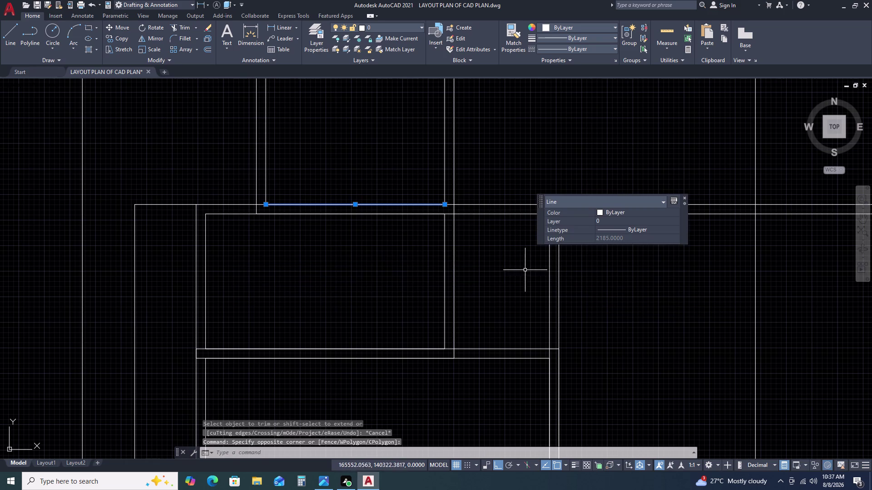
key(Delete)
scroll(down, 3)
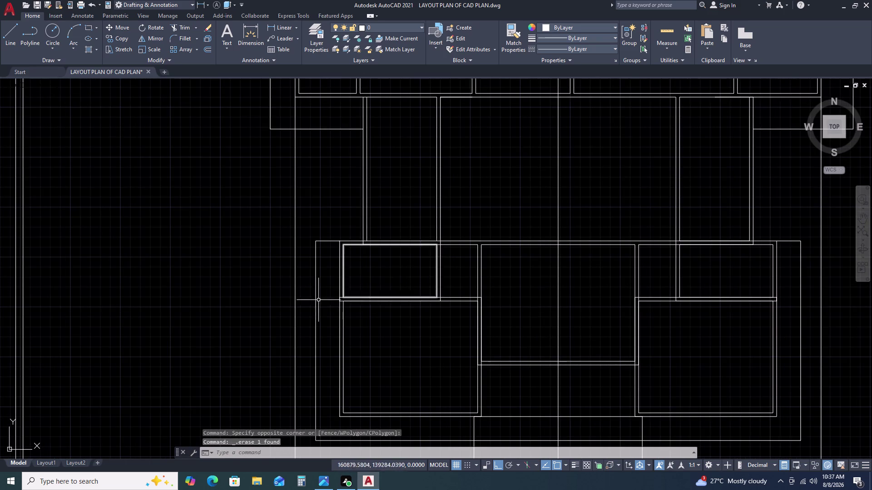
click(334, 290)
click(455, 330)
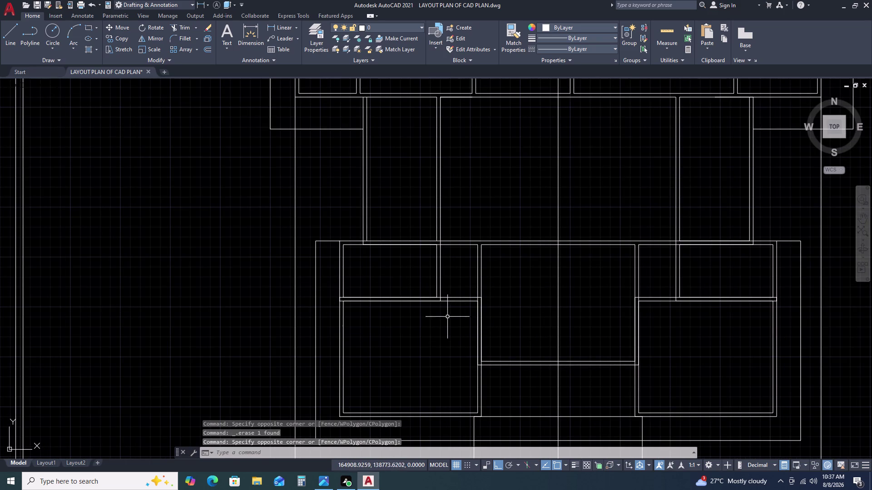
Trim away two overlapping wall segments at the left room junction.
key(t)
key(r)
key(space)
scroll(up, 3)
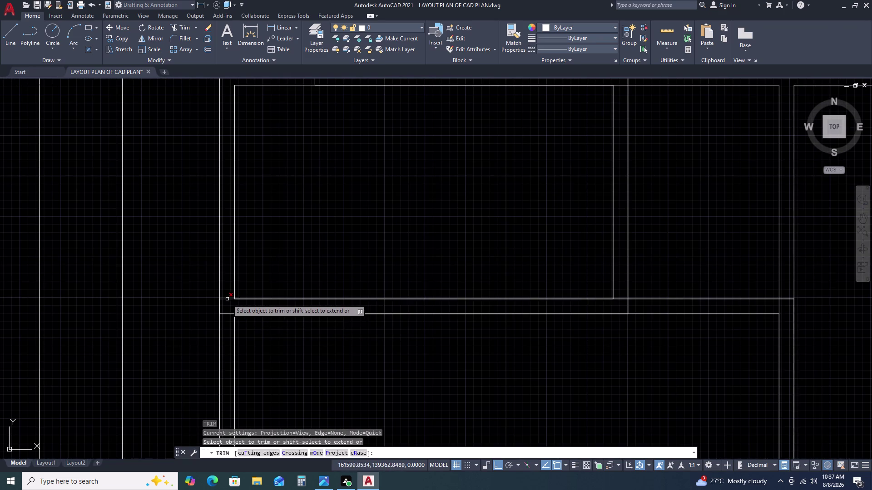
scroll(up, 3)
double_click(225, 289)
click(223, 316)
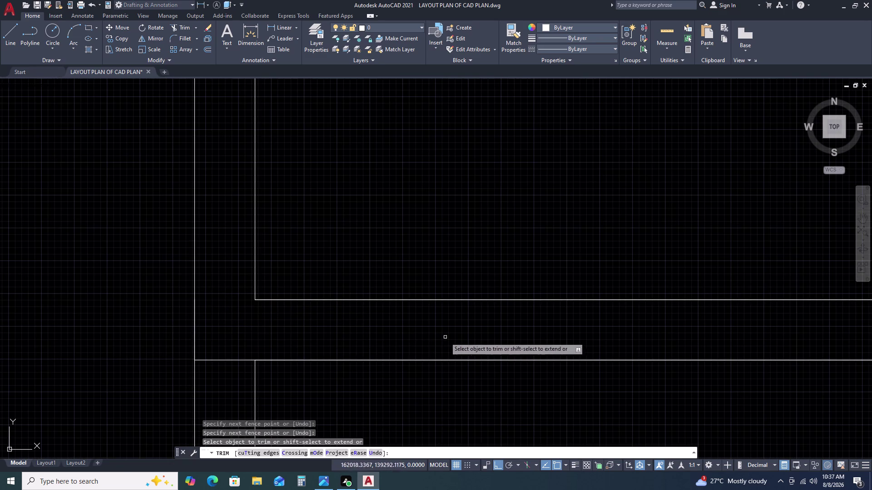
Trim the overlapping wall segments at the right-hand junction.
scroll(down, 3)
middle_drag(681, 330, 479, 306)
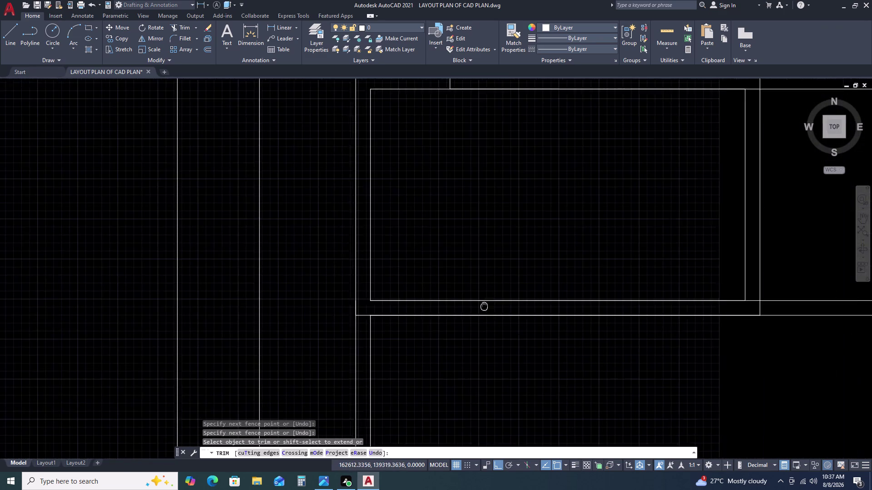
middle_drag(478, 307, 440, 307)
scroll(up, 3)
double_click(704, 295)
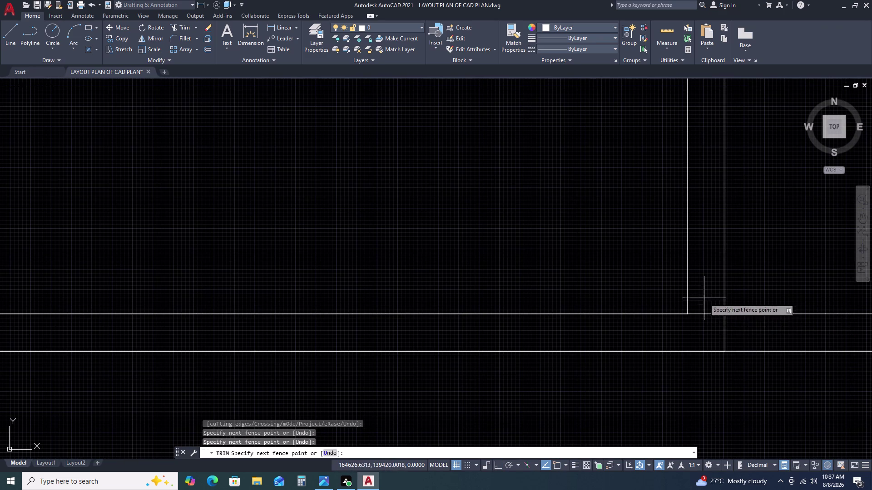
double_click(728, 326)
scroll(down, 3)
scroll(down, 3)
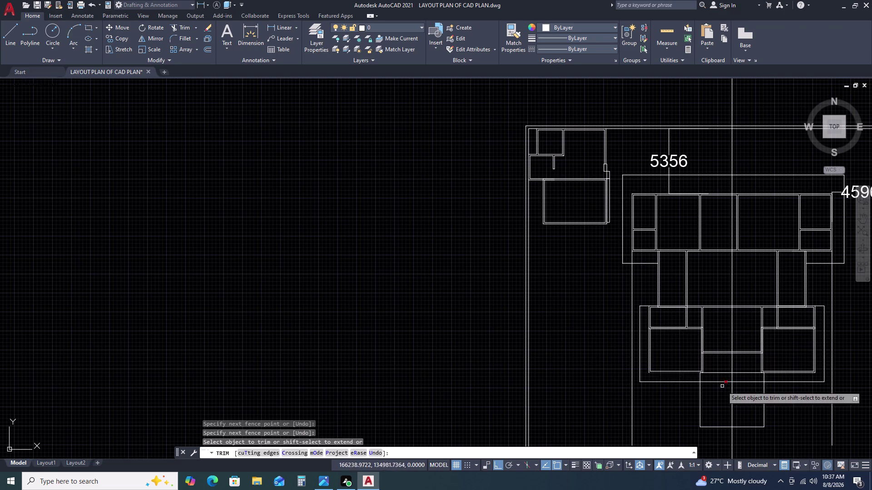
key(Escape)
Select the outline around the lower rooms and open the Linetype Manager.
middle_drag(752, 377, 662, 333)
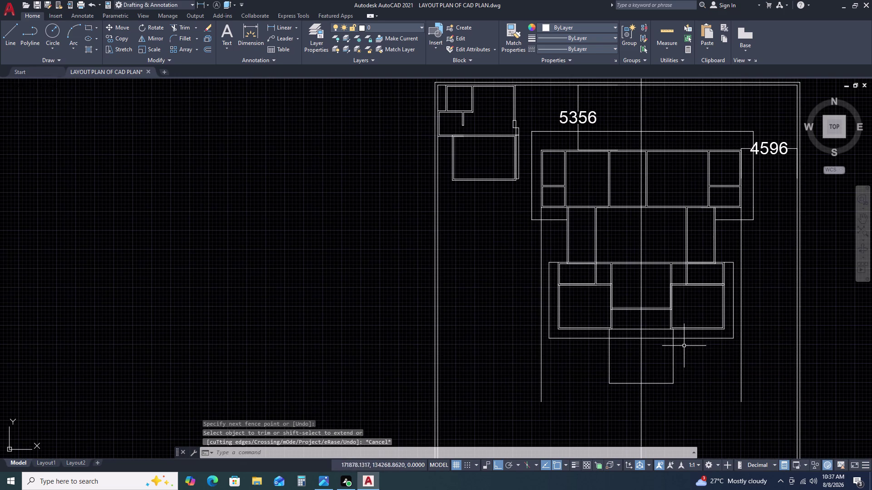
click(691, 336)
click(693, 350)
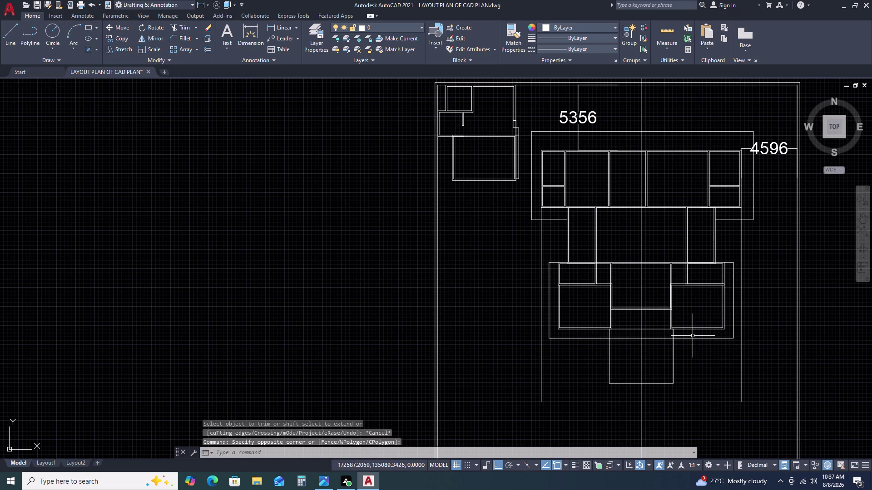
click(692, 336)
click(692, 345)
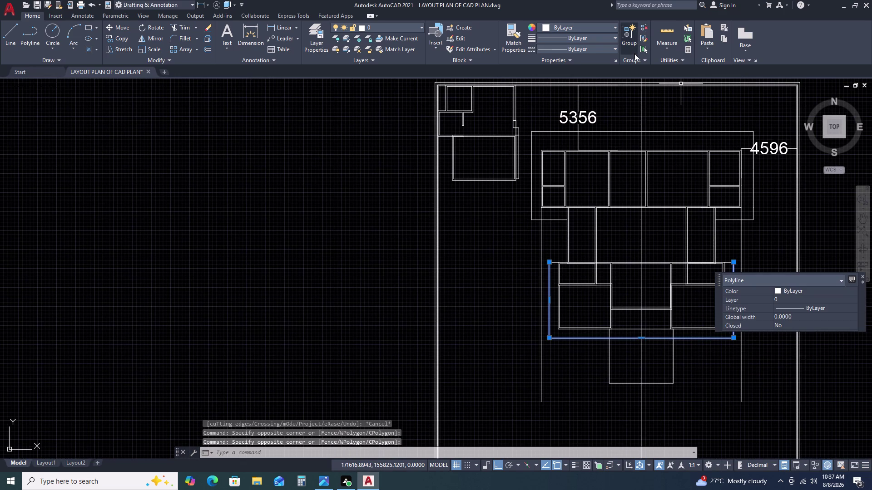
double_click(584, 45)
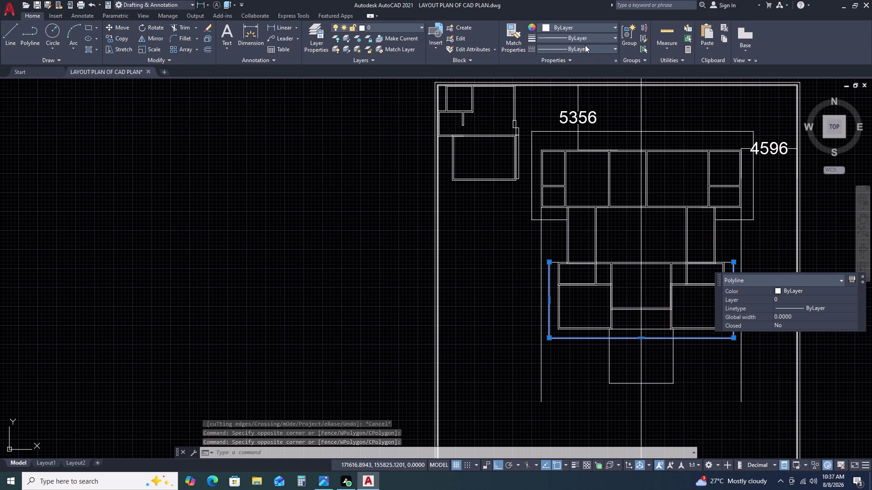
click(585, 46)
click(580, 92)
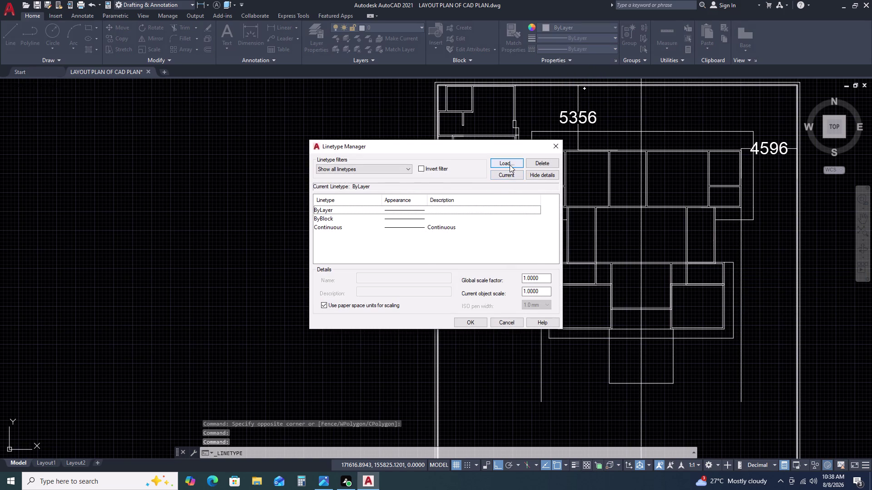
Load the ACAD_ISO02W100 dashed linetype into the drawing.
click(510, 164)
click(456, 226)
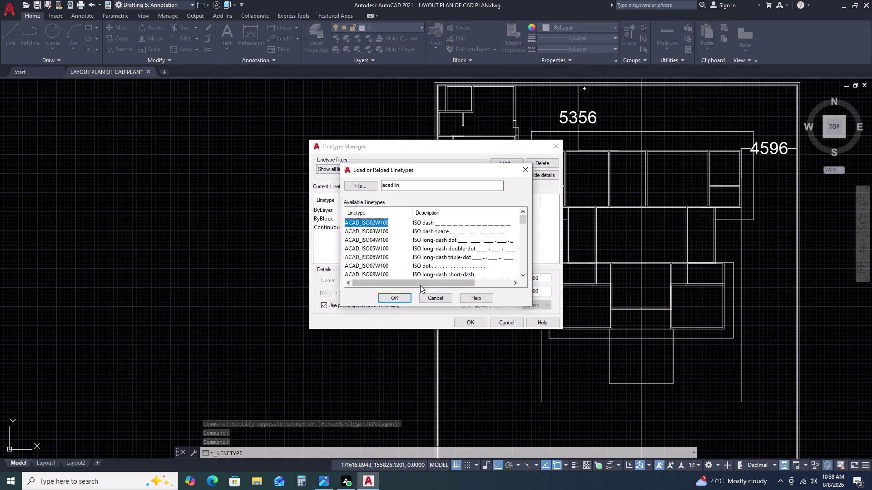
click(390, 300)
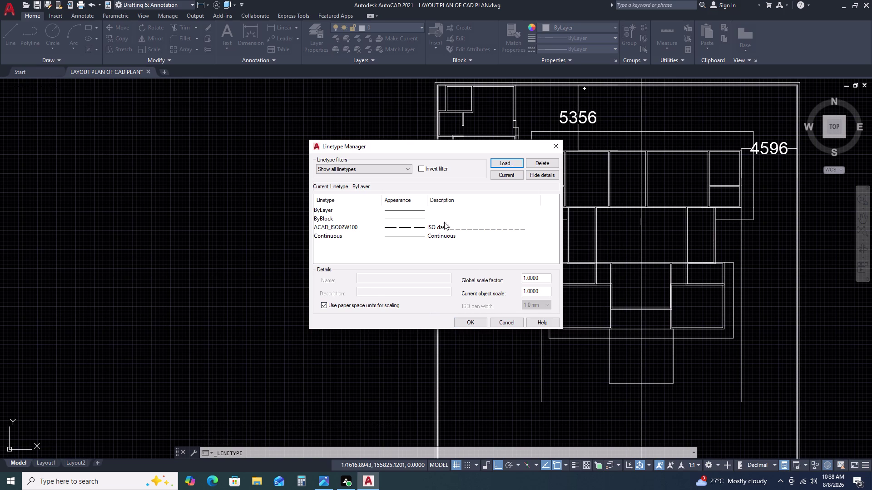
click(448, 225)
double_click(463, 321)
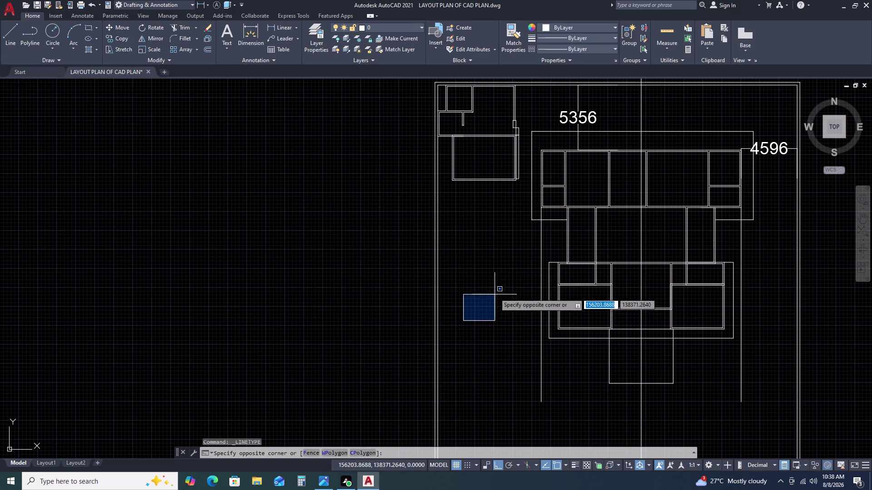
Assign ACAD_ISO02W100 to the lower rooms' outline and check it took effect.
click(505, 257)
click(567, 337)
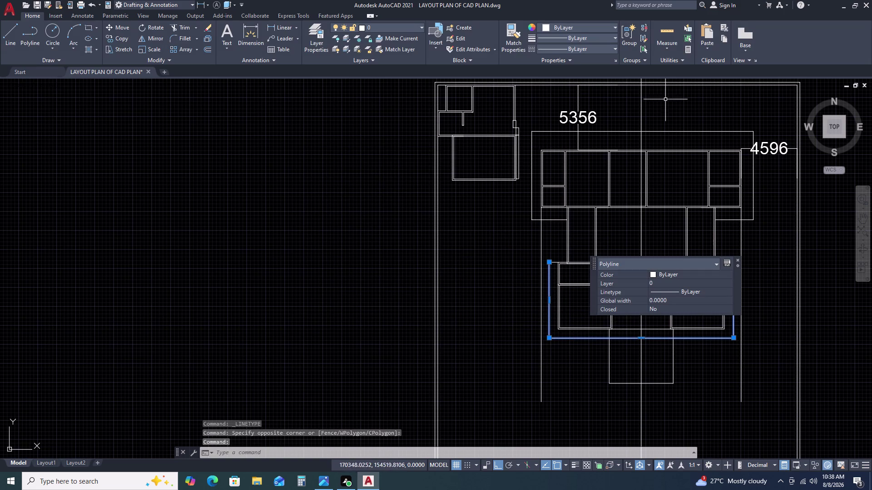
click(577, 52)
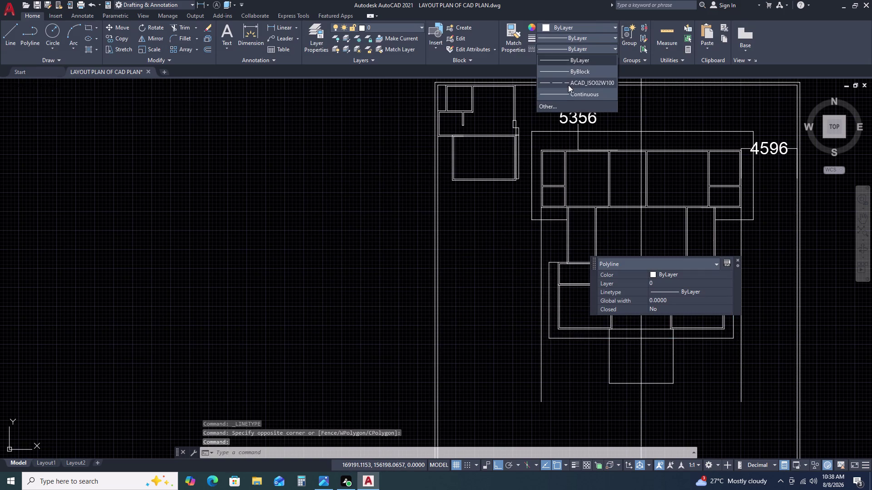
click(568, 85)
key(Escape)
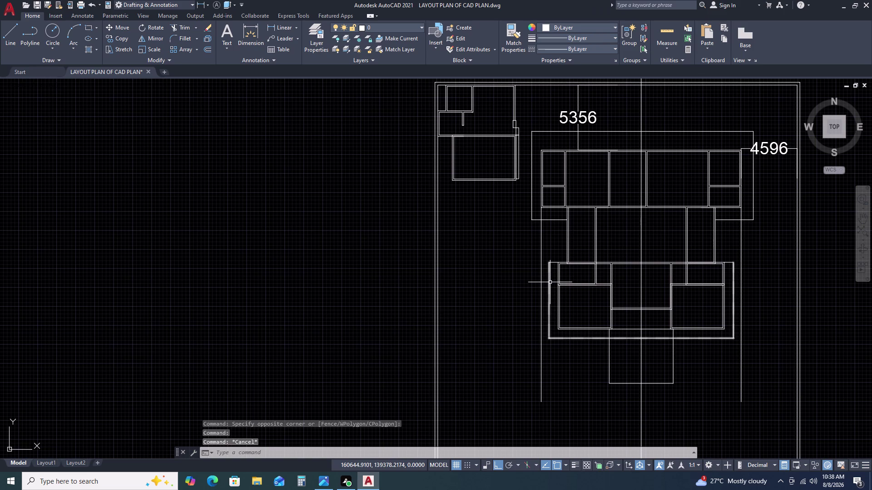
click(550, 283)
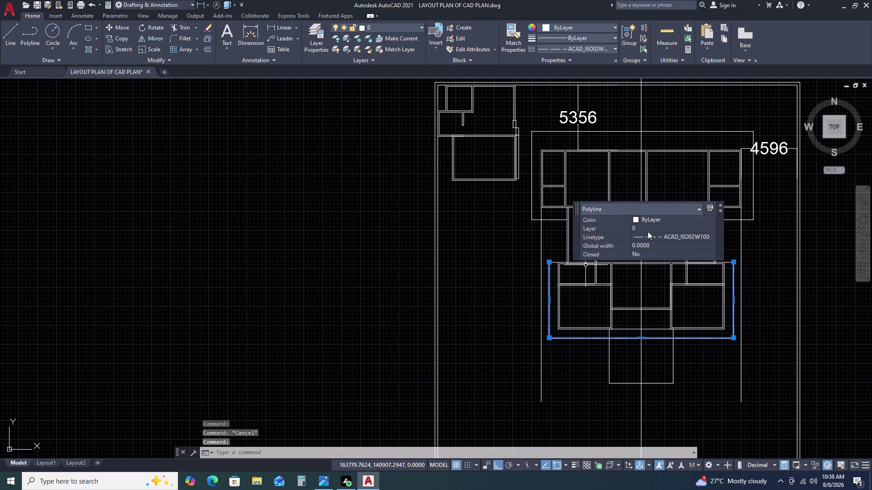
key(Escape)
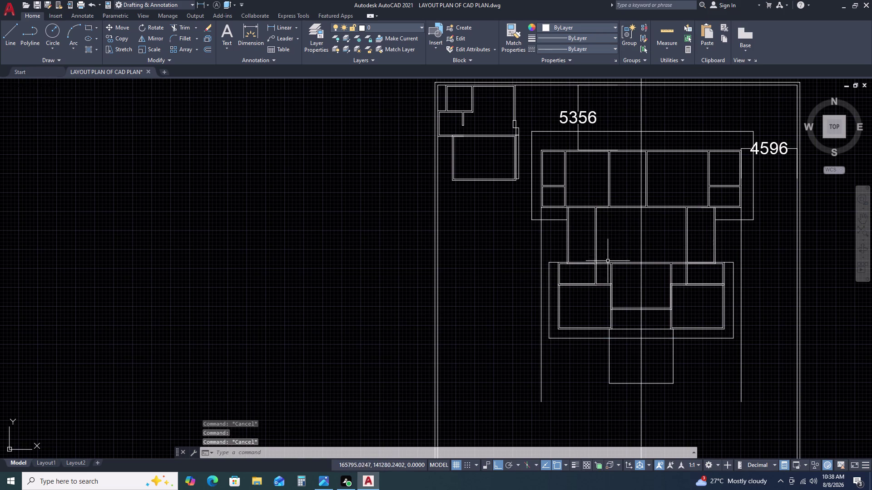
Set the selected outline's linetype scale to 50 in the Properties palette.
click(549, 269)
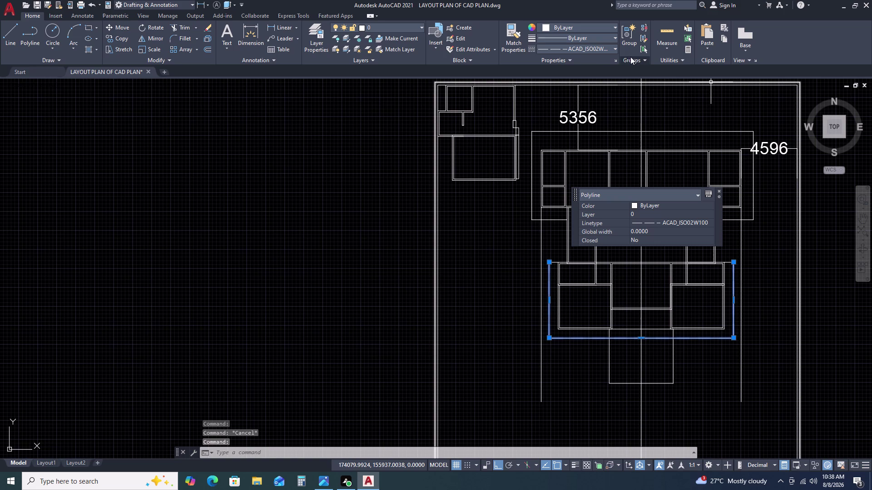
click(617, 62)
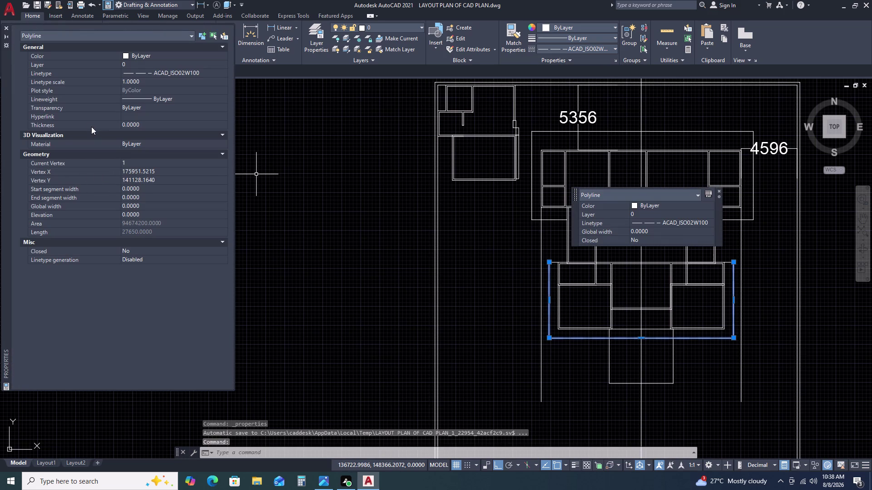
click(145, 82)
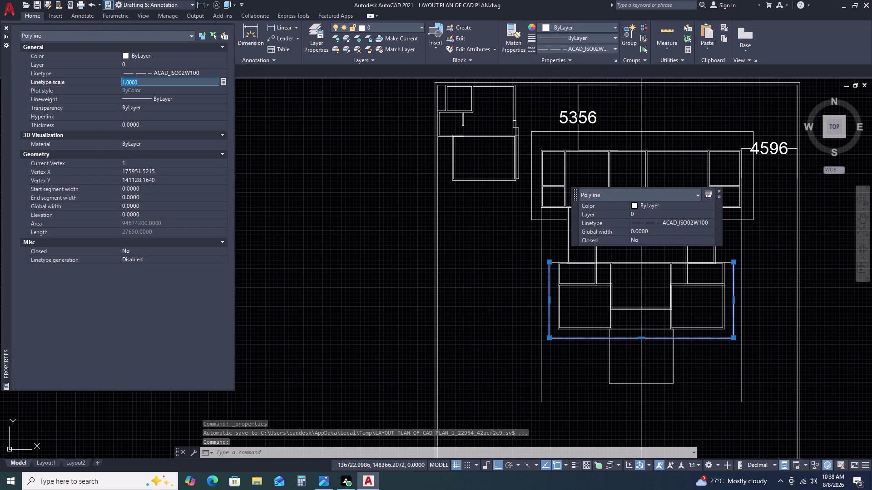
text(50)
key(space)
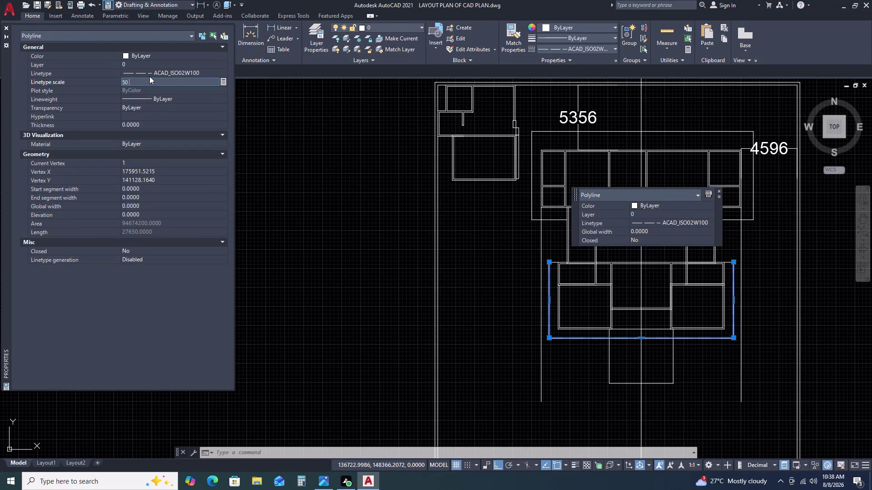
Try a linetype scale of 1000 on the outer rectangle.
double_click(149, 78)
text(1)
text(00)
key(space)
key(0)
key(BackSpace)
key(BackSpace)
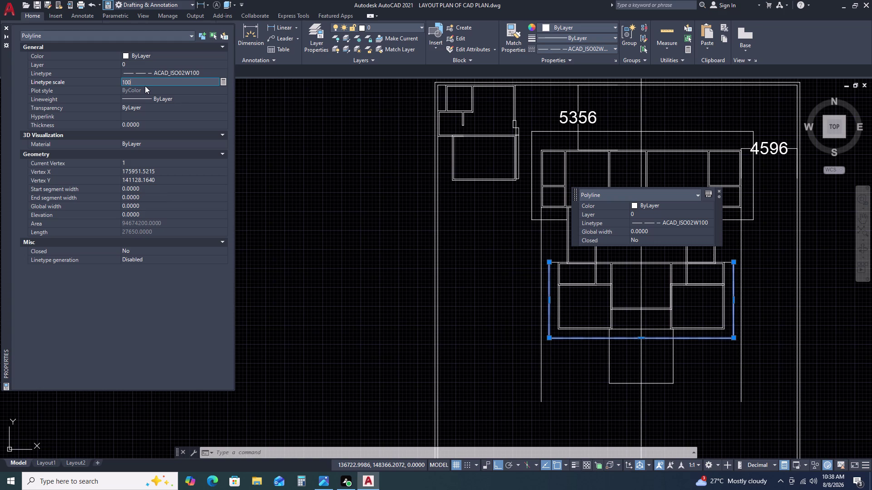
key(0)
key(Return)
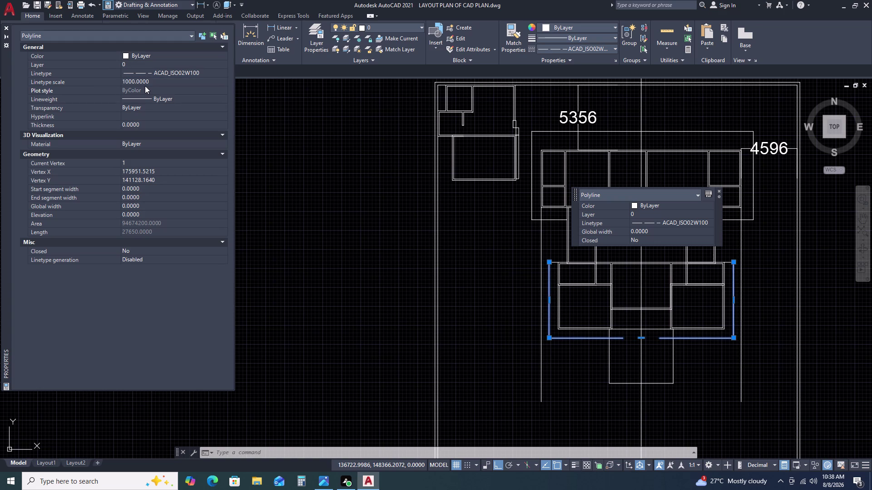
key(Escape)
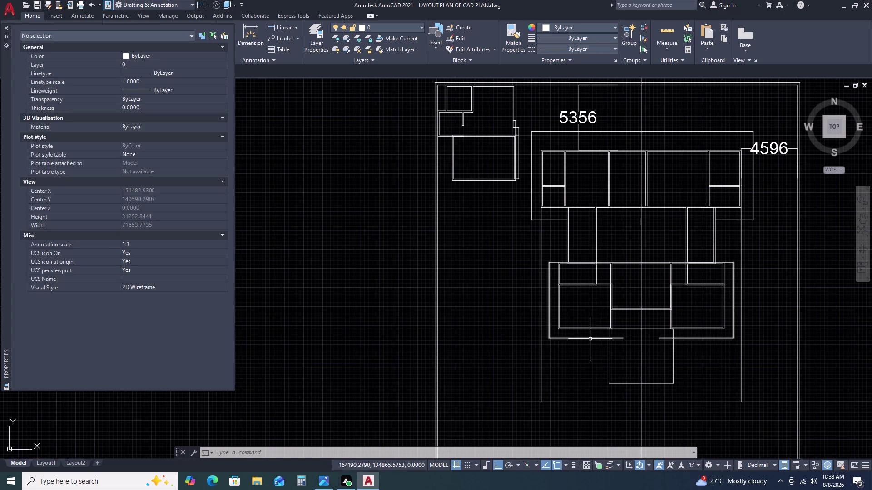
Reselect the rectangle and try a linetype scale of 100.
scroll(up, 3)
click(575, 331)
click(539, 345)
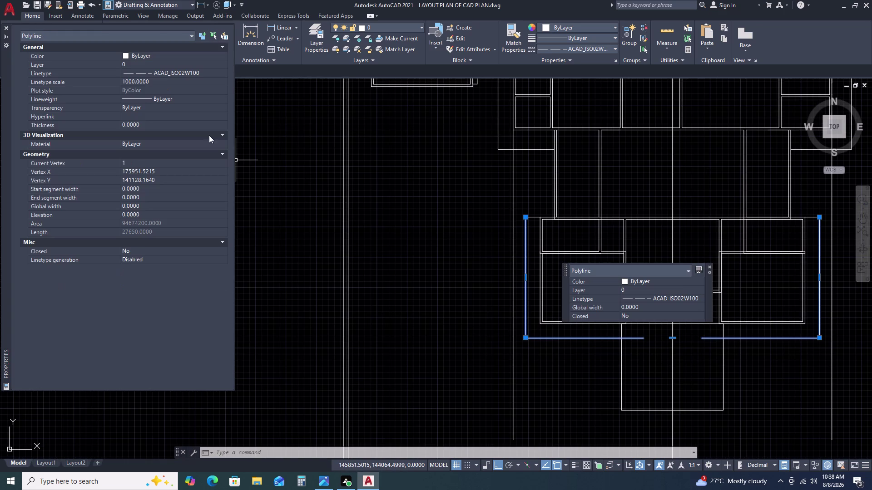
click(163, 82)
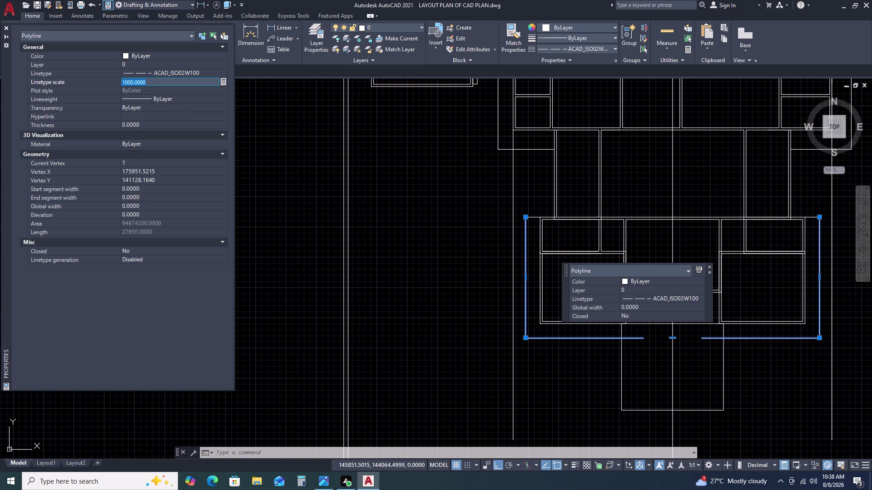
text(100)
key(Return)
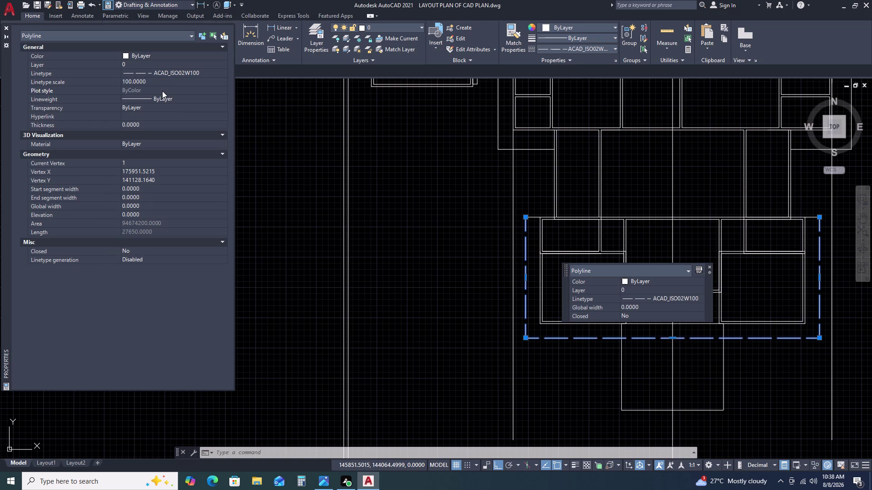
Settle on linetype scale 50, close the property list, and recenter the lower rooms.
click(151, 80)
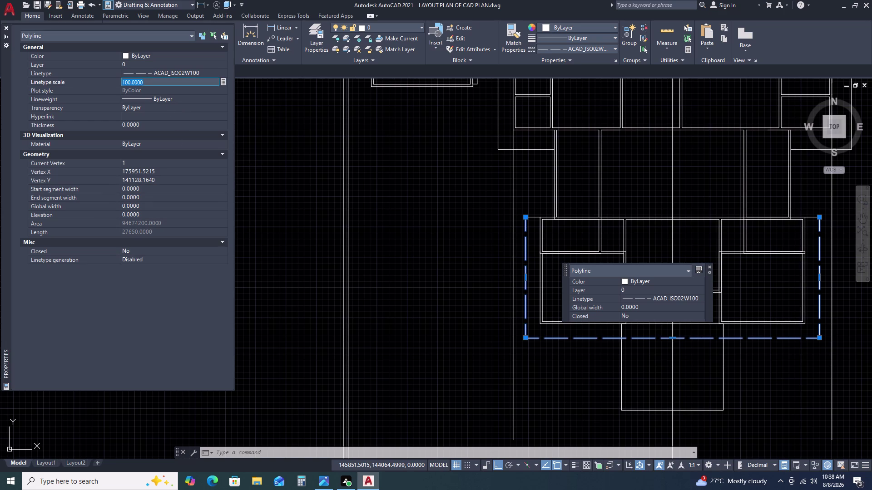
key(5)
key(0)
key(Return)
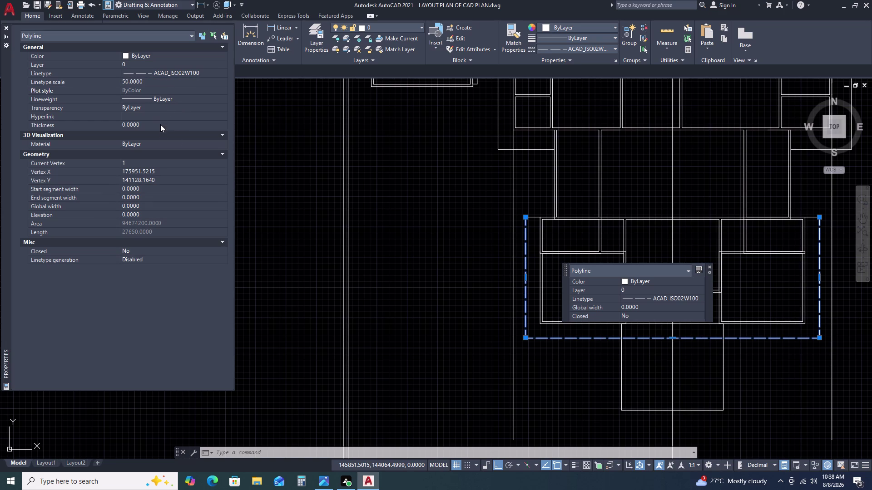
key(Escape)
click(2, 28)
key(Escape)
middle_drag(739, 312, 659, 281)
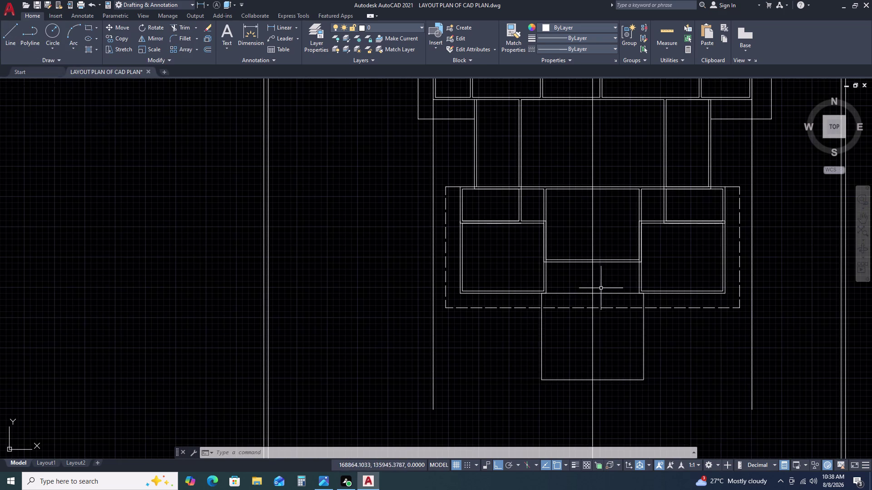
text(MA)
key(space)
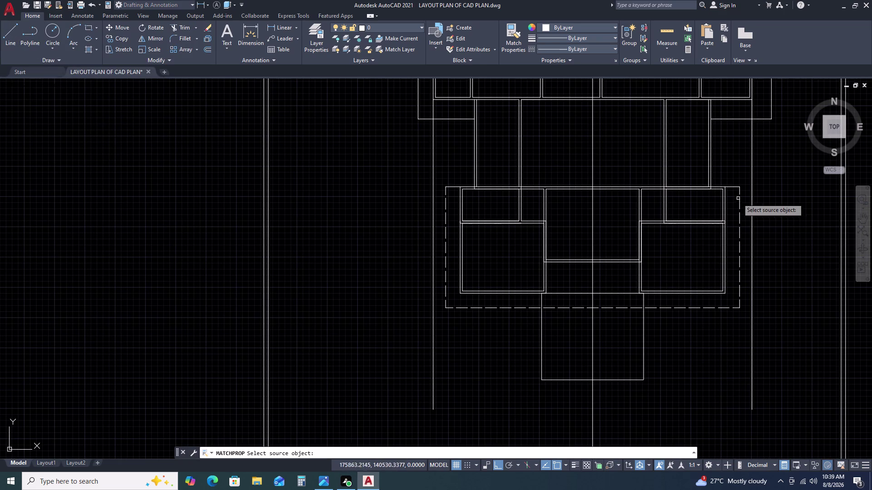
click(740, 203)
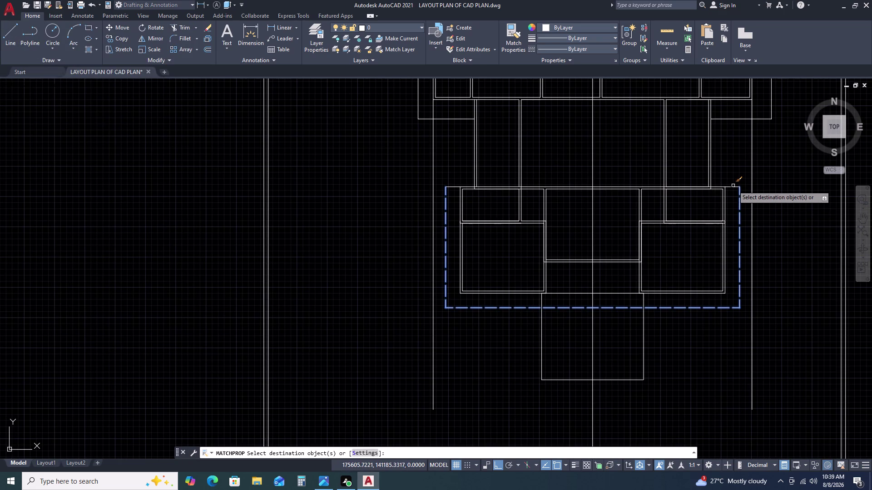
double_click(733, 186)
click(454, 185)
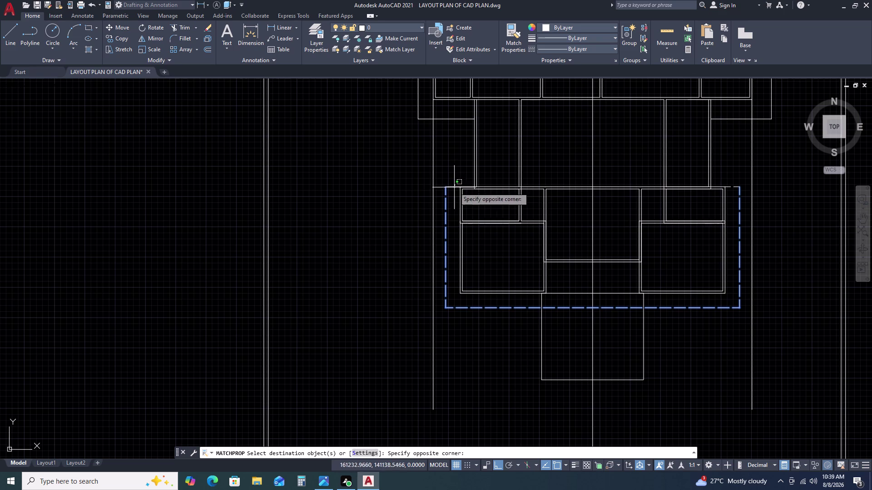
click(453, 191)
key(Escape)
text(TR)
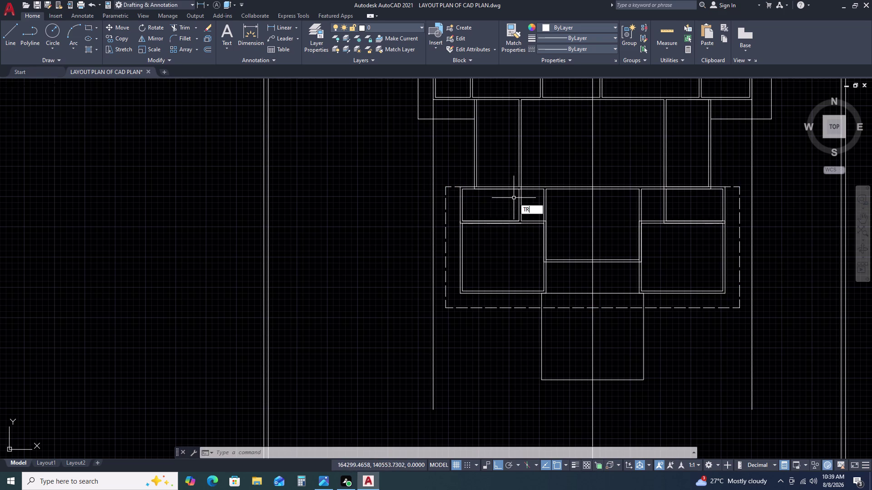
Fence-trim the overlapping wall lines at the upper room junction.
key(space)
scroll(up, 3)
scroll(up, 3)
click(476, 161)
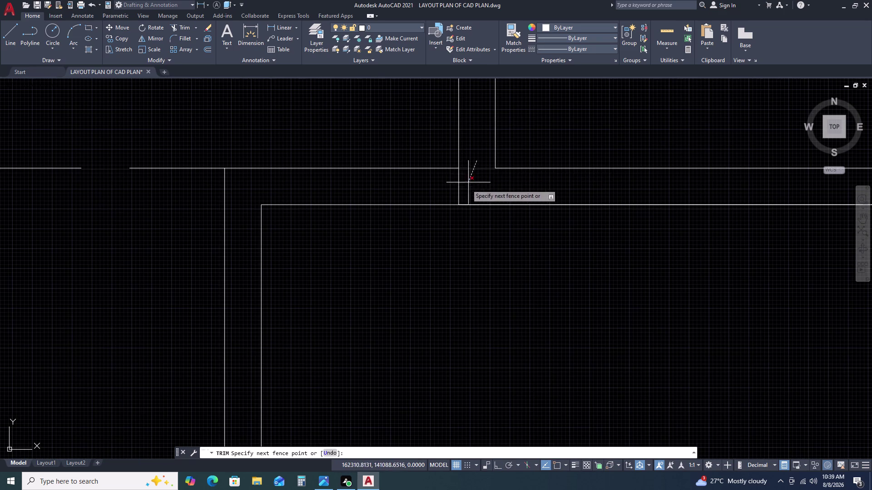
click(451, 190)
scroll(down, 3)
scroll(up, 3)
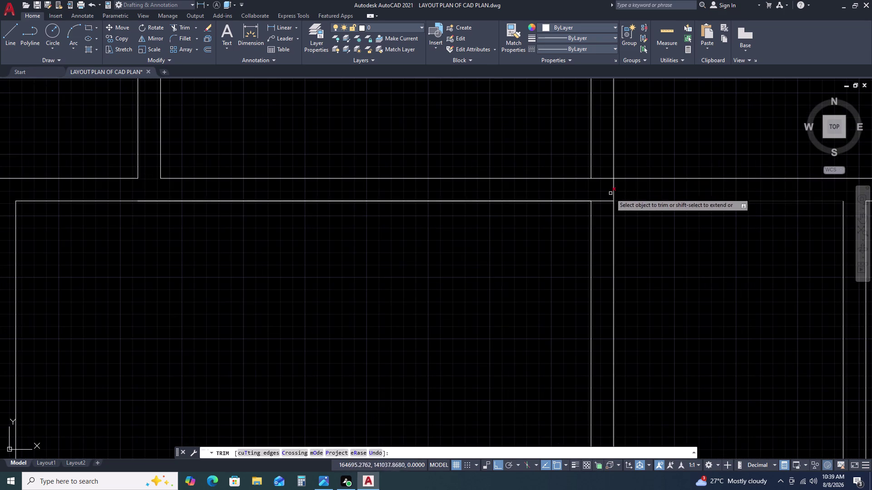
click(598, 171)
click(622, 193)
Trim the crossing lines at the upper-left room and the leftover segment between rooms.
click(606, 188)
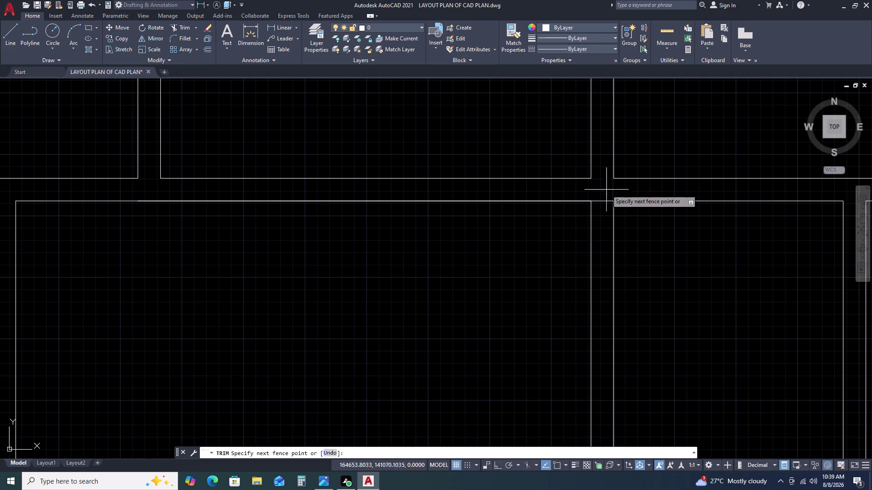
click(604, 226)
click(535, 201)
scroll(down, 3)
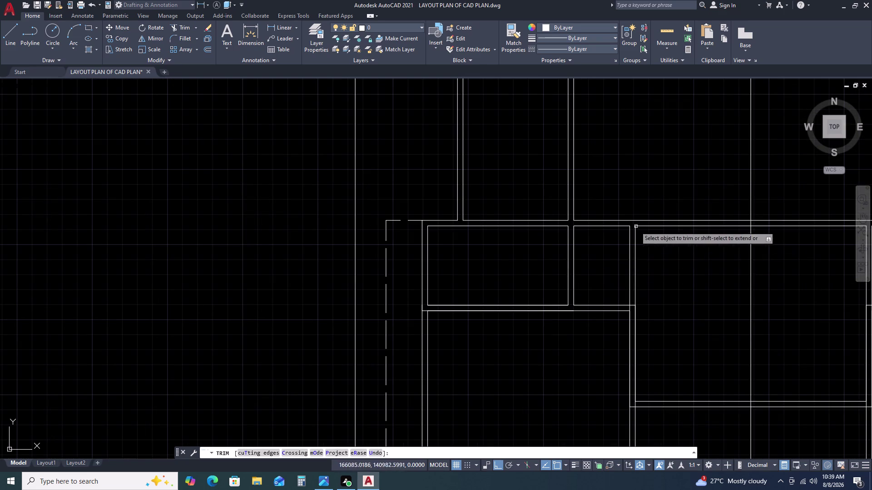
click(543, 311)
click(538, 304)
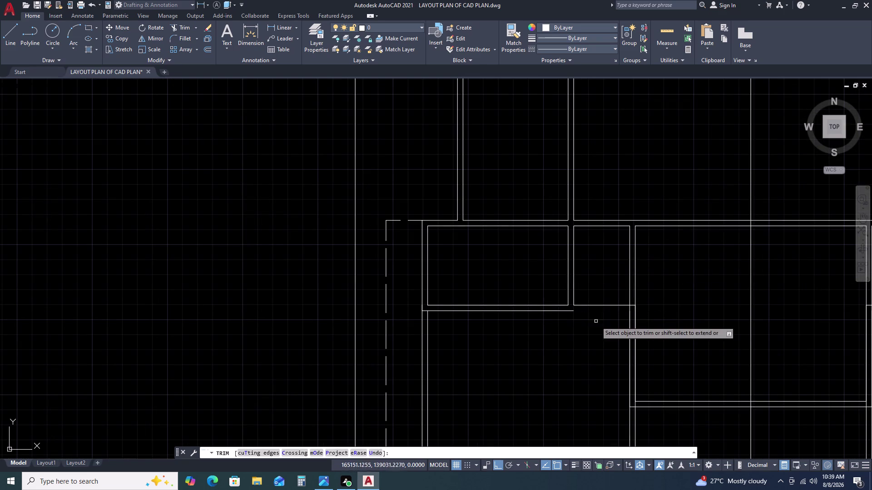
double_click(634, 344)
double_click(629, 330)
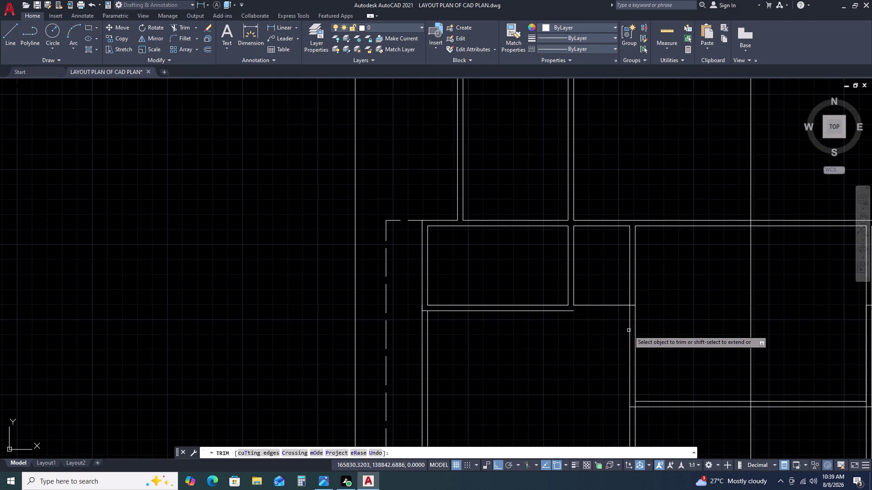
Trim the wall lines inside and above the right room and beside the central room.
scroll(down, 3)
middle_drag(721, 295, 660, 274)
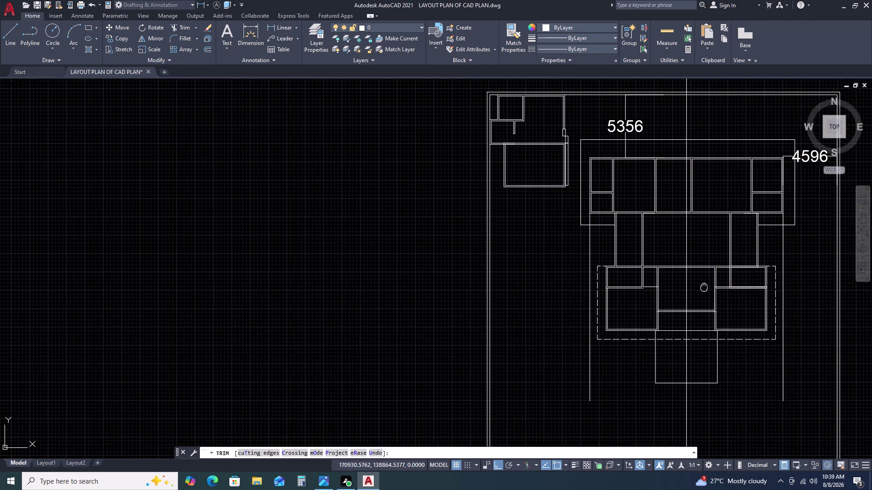
middle_drag(660, 275, 641, 268)
scroll(up, 3)
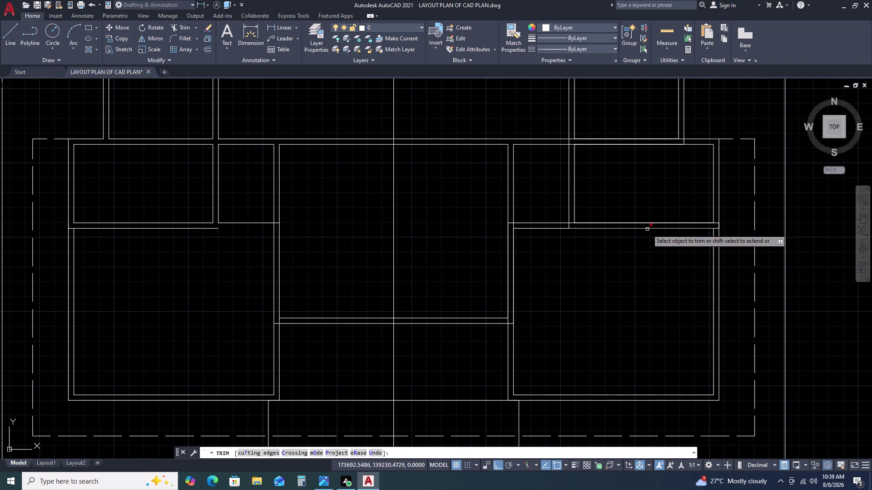
click(647, 229)
click(648, 224)
click(638, 146)
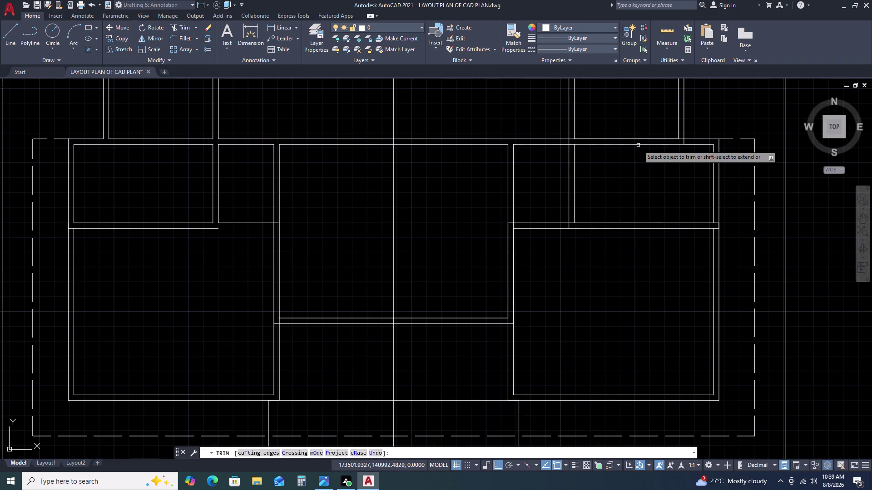
click(637, 139)
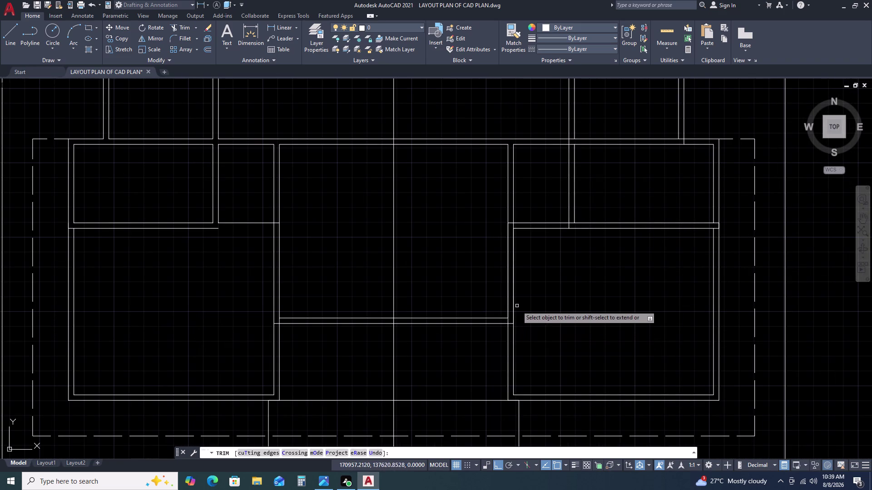
click(513, 289)
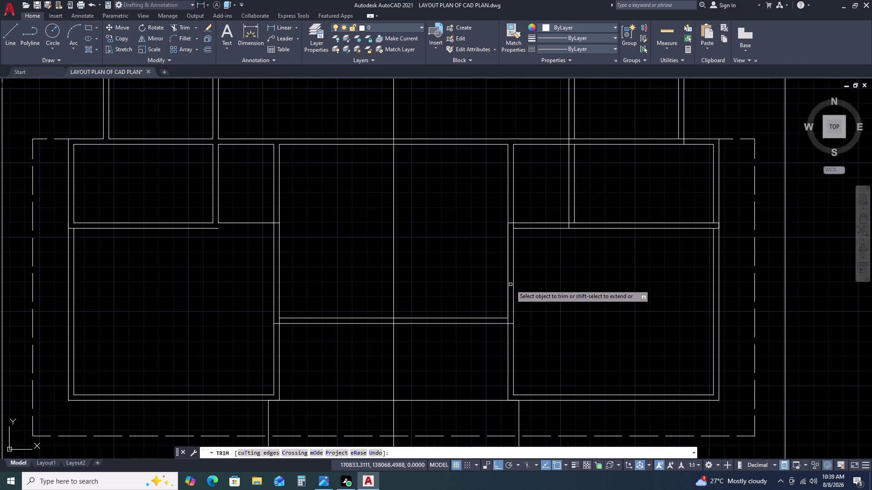
click(510, 284)
key(Escape)
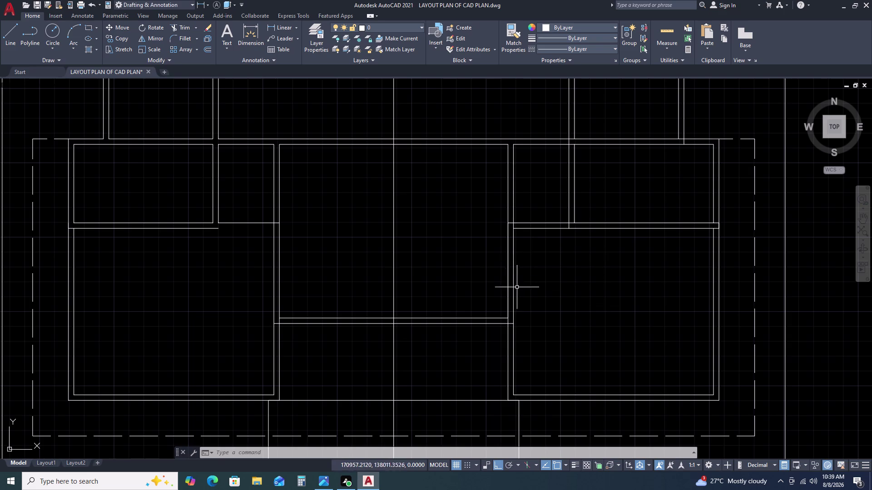
Trim the wall line between the right rooms, undoing the last trim.
key(space)
double_click(508, 283)
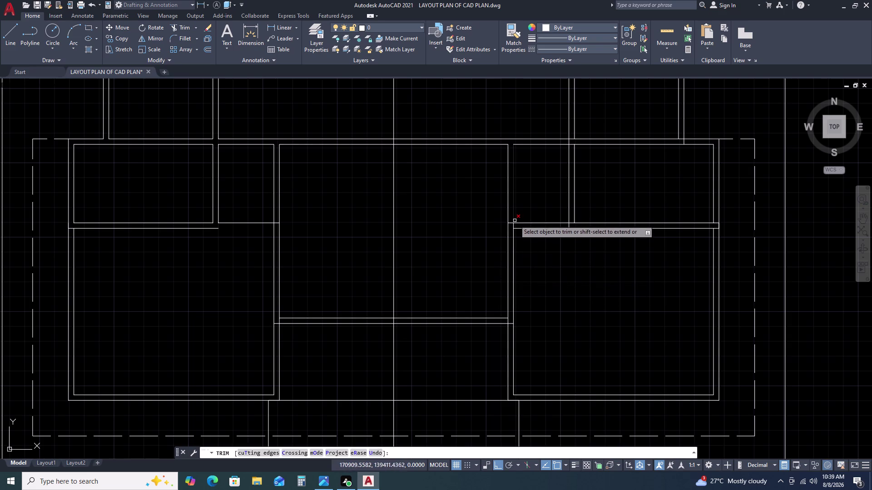
click(513, 216)
key(ctrl+z)
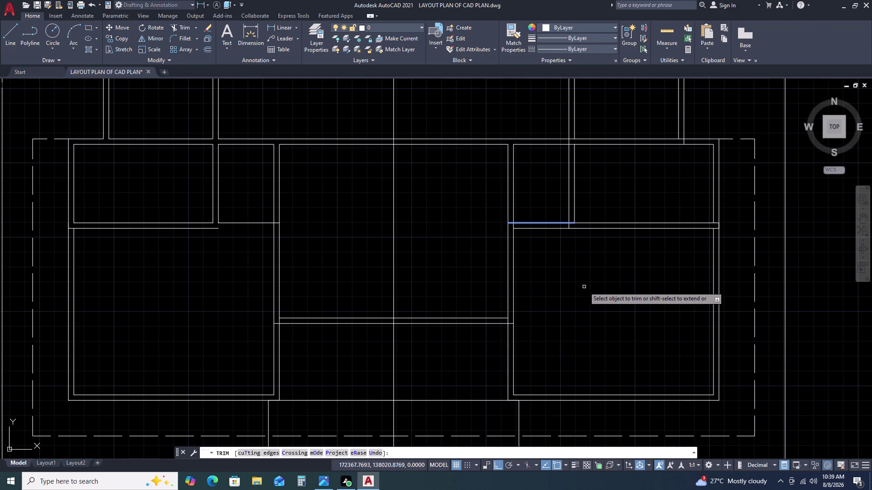
scroll(down, 3)
key(Escape)
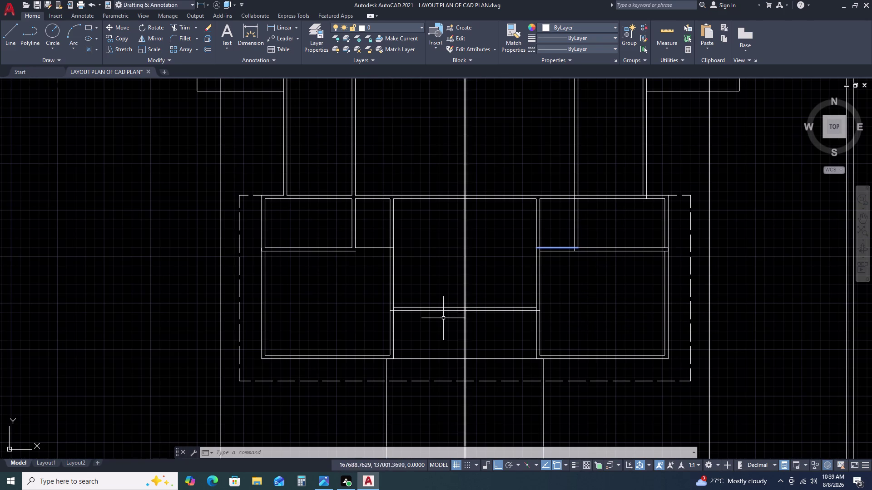
scroll(up, 3)
Extend two short wall lines to meet the wall, then cancel the stray polyline edit.
key(e)
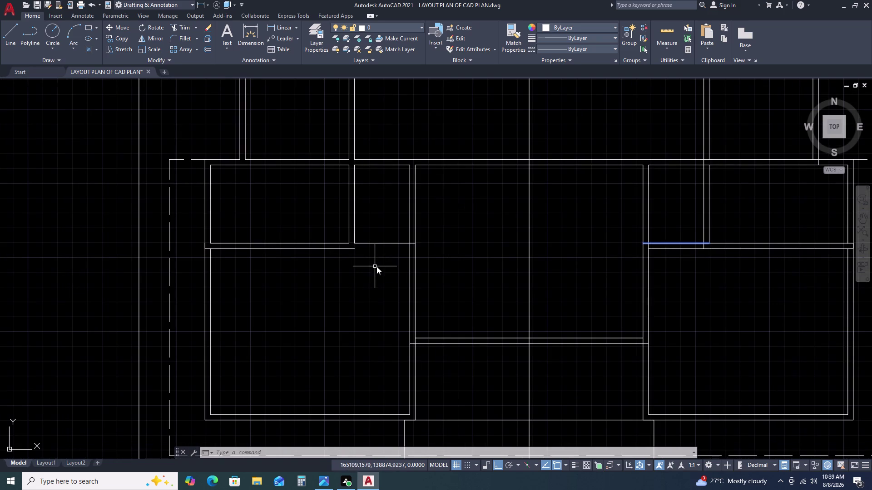
key(x)
key(space)
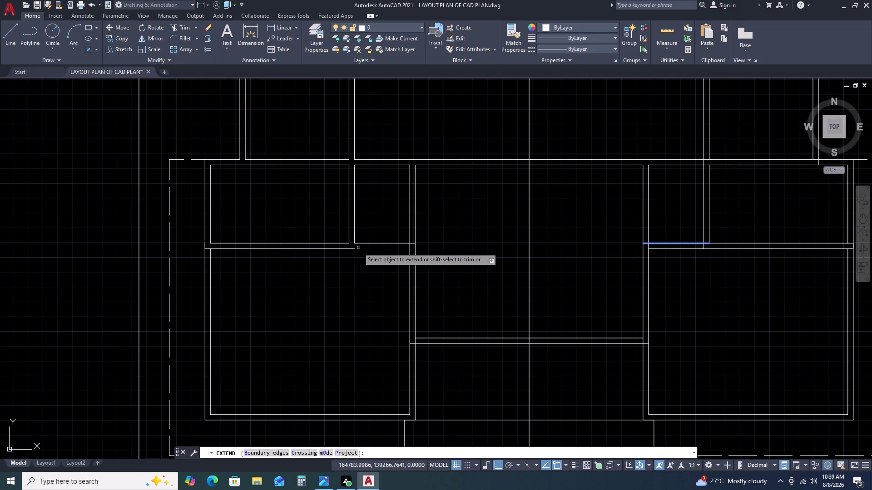
click(354, 247)
click(341, 255)
key(Escape)
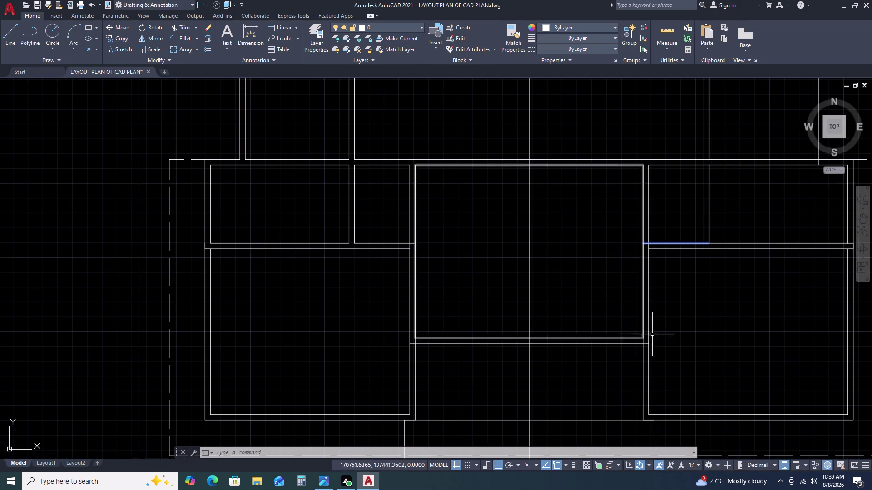
key(Escape)
key(Escape)
key(Escape)
key(Escape)
double_click(691, 243)
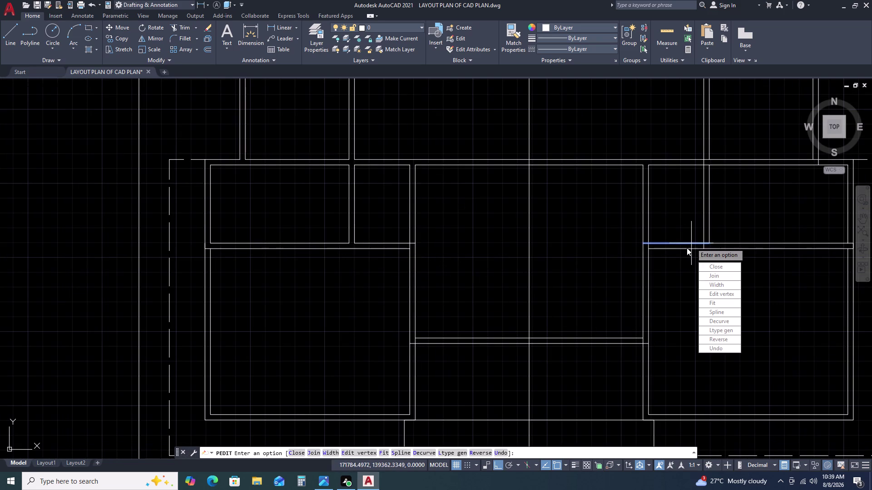
key(Escape)
key(Escape)
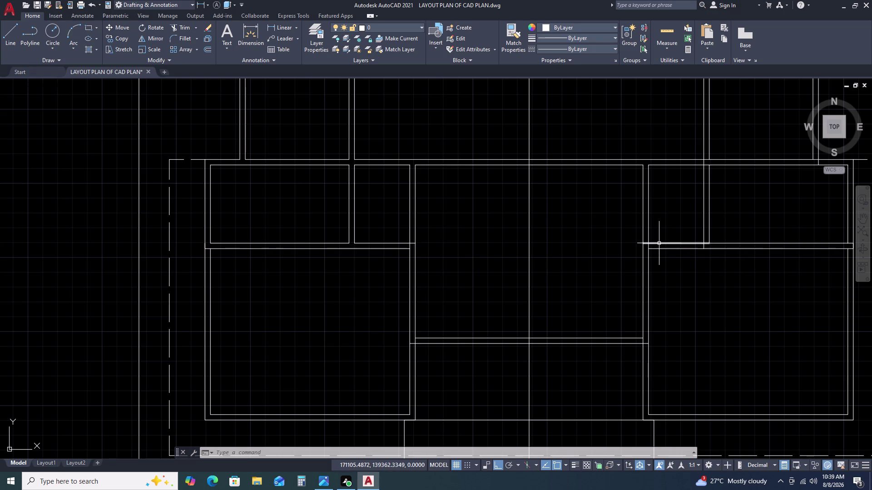
Trim the overlapping line segments in the upper right and upper left rooms.
text(TR)
key(space)
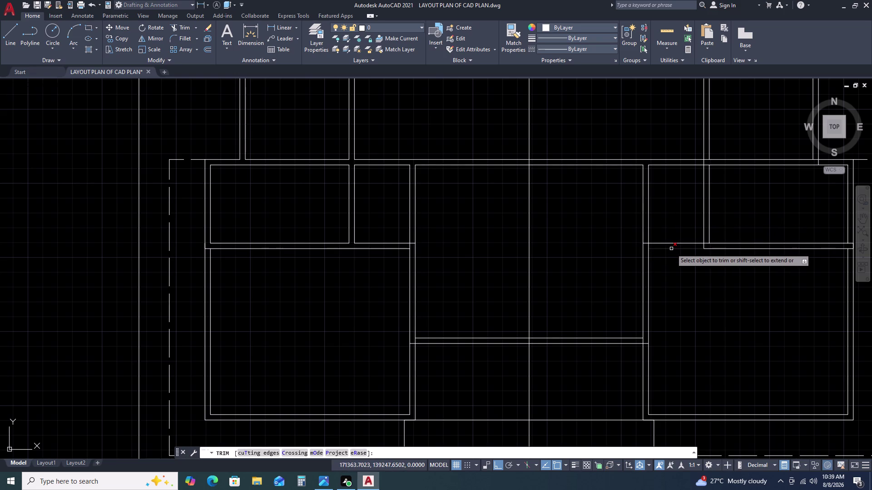
click(663, 142)
double_click(679, 274)
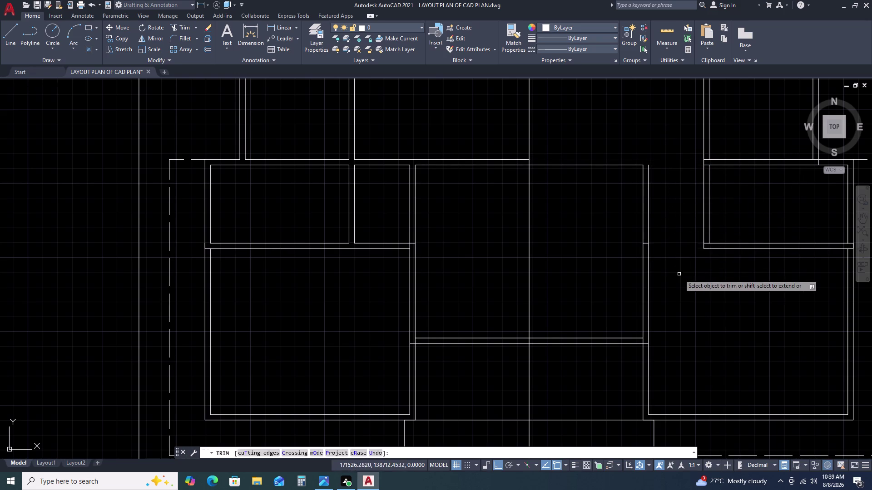
click(392, 128)
double_click(369, 291)
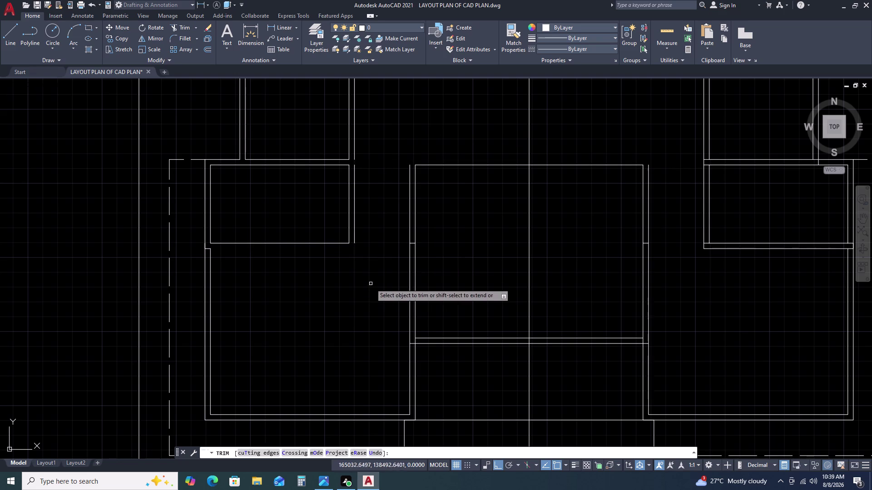
key(Escape)
scroll(down, 3)
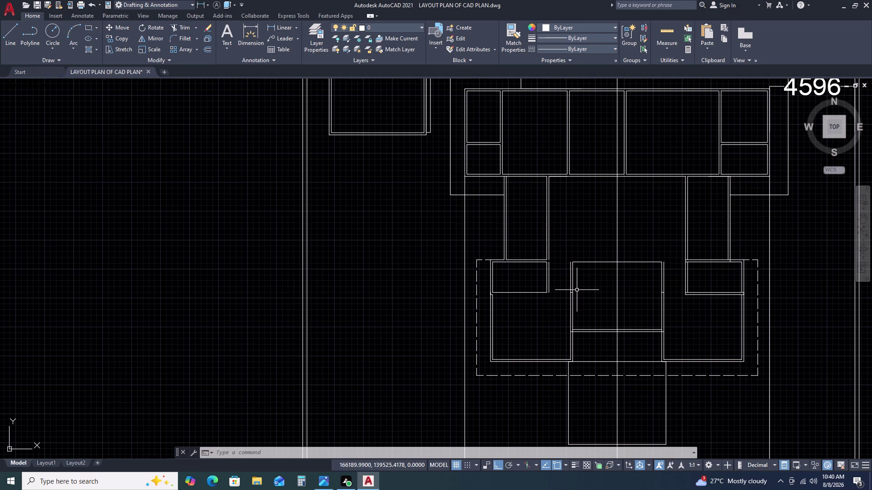
Extend the horizontal wall line toward the right wall.
scroll(up, 3)
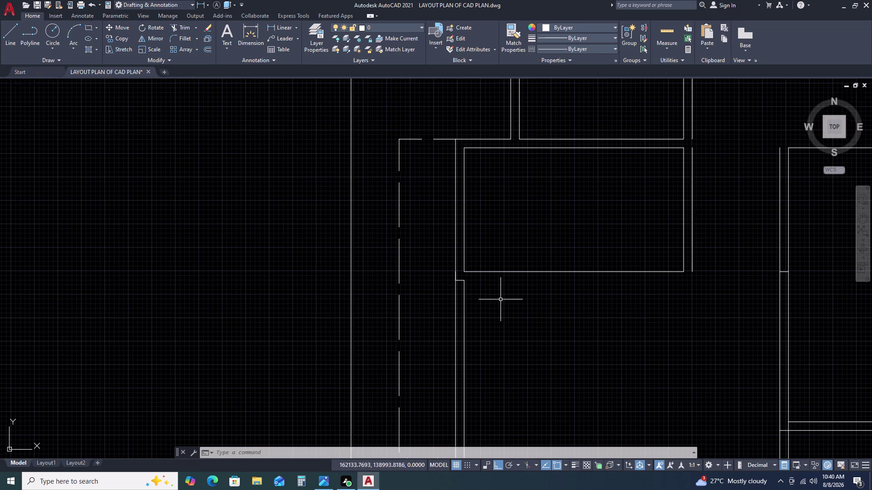
key(e)
key(x)
key(space)
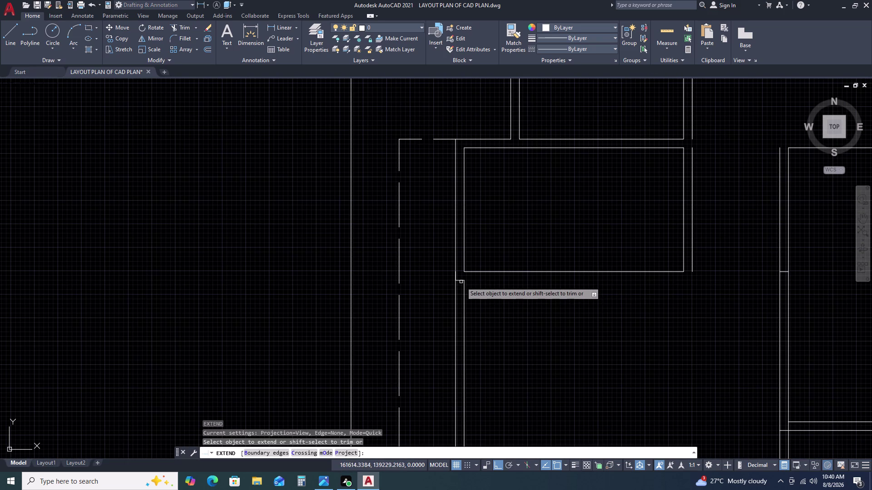
click(459, 280)
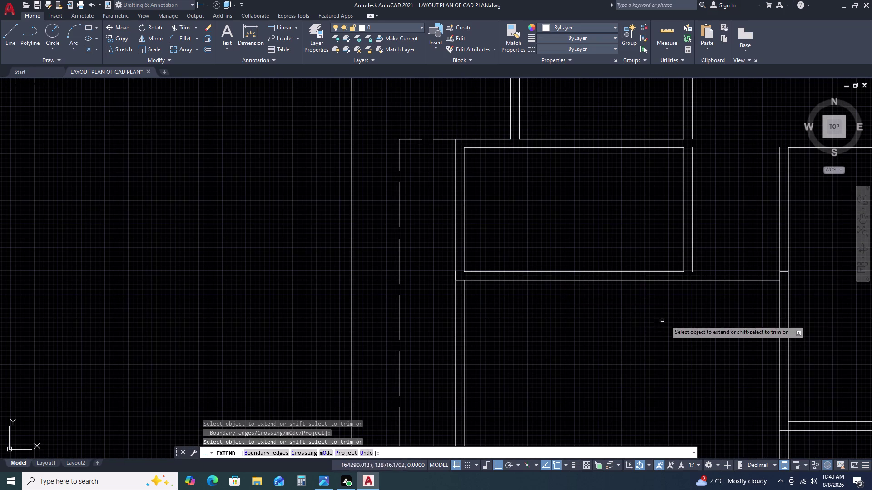
key(Escape)
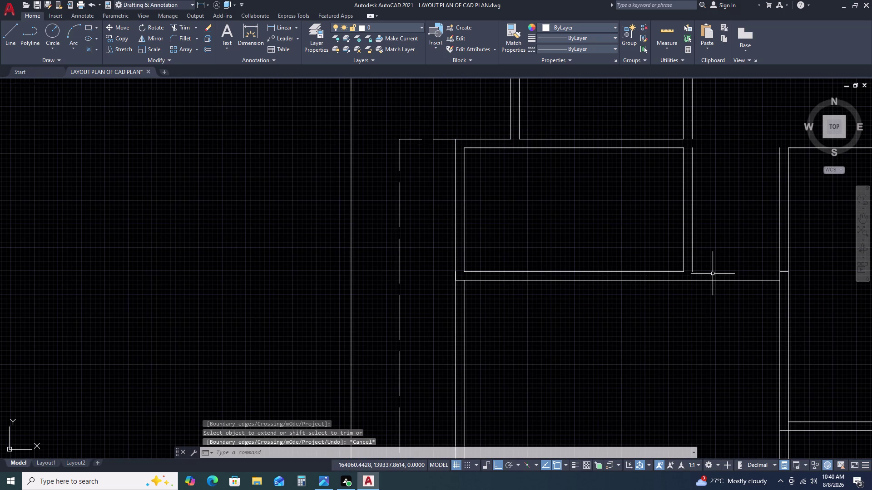
Try to fillet two wall lines into a corner, then cancel.
key(f)
key(space)
double_click(692, 264)
double_click(689, 280)
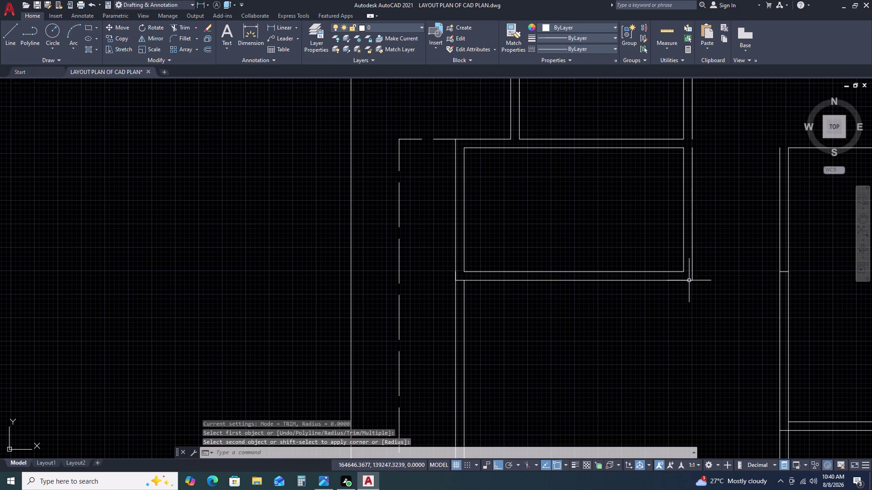
key(Escape)
scroll(down, 3)
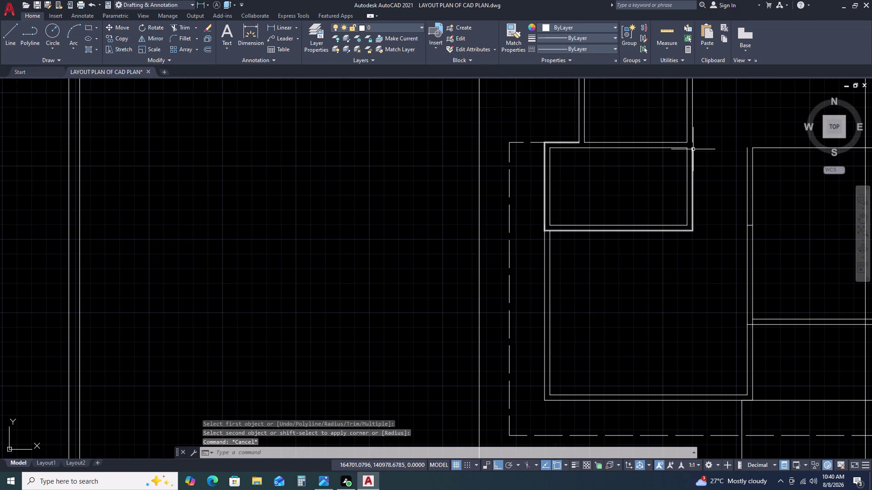
Try to extend the upper vertical wall line, then cancel.
key(e)
text(X)
key(space)
click(691, 158)
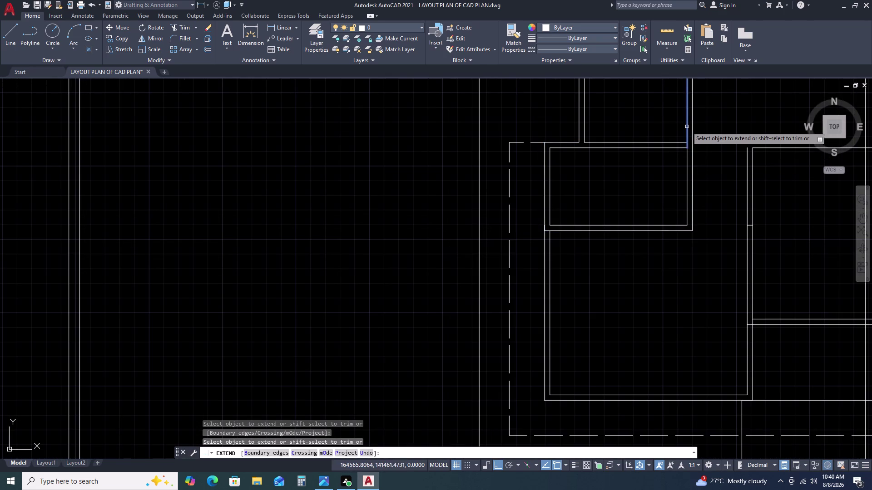
scroll(down, 3)
middle_drag(746, 194, 540, 229)
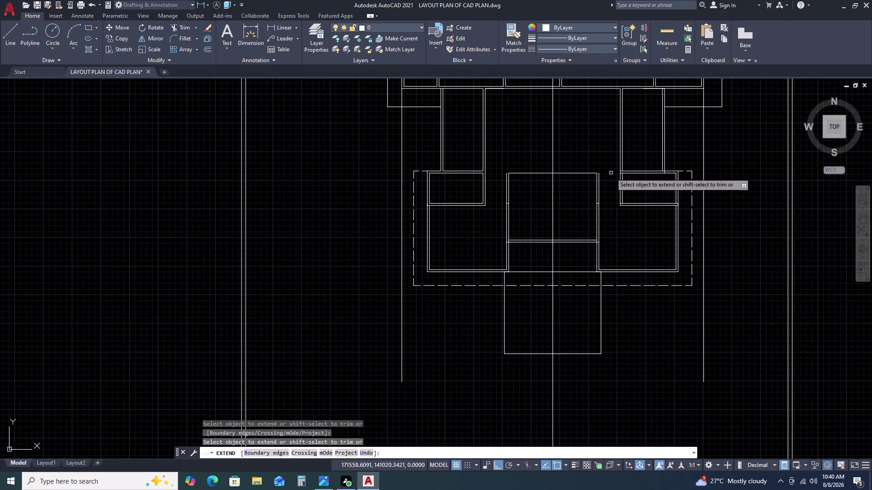
scroll(up, 3)
key(Escape)
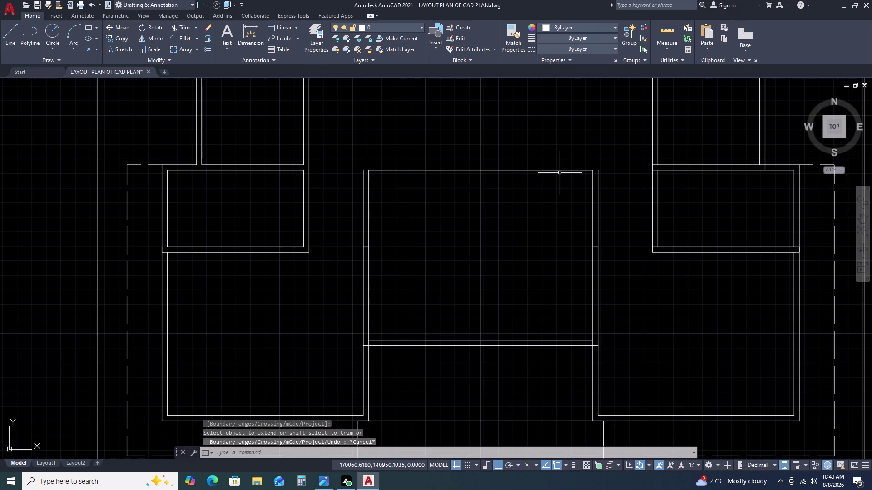
Select the central room rectangle.
click(561, 170)
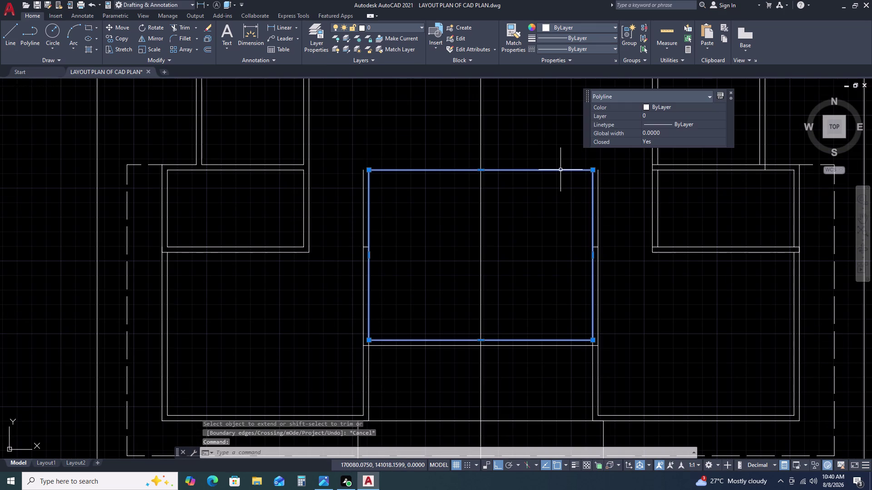
key(Escape)
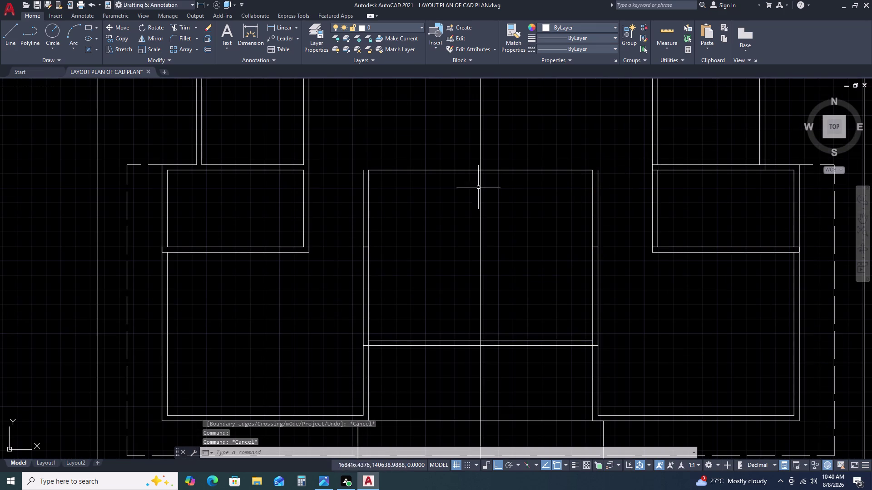
click(374, 170)
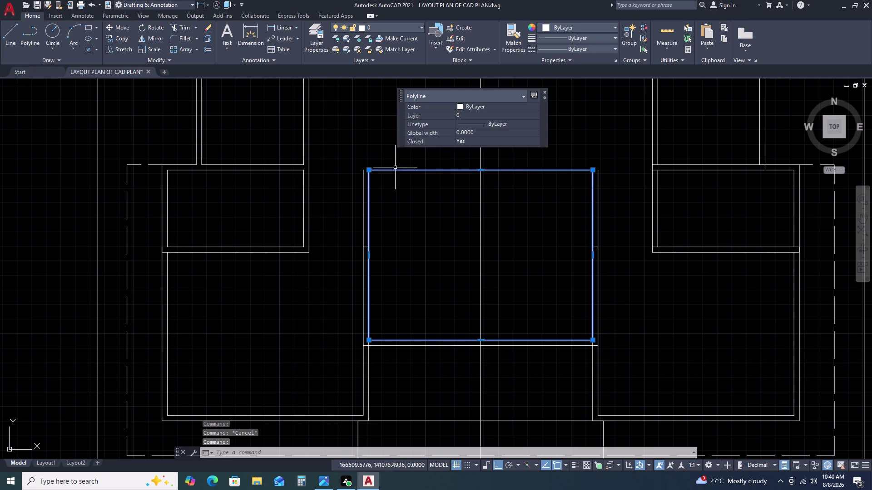
Offset the central room rectangle 115 units outward.
text(O)
key(space)
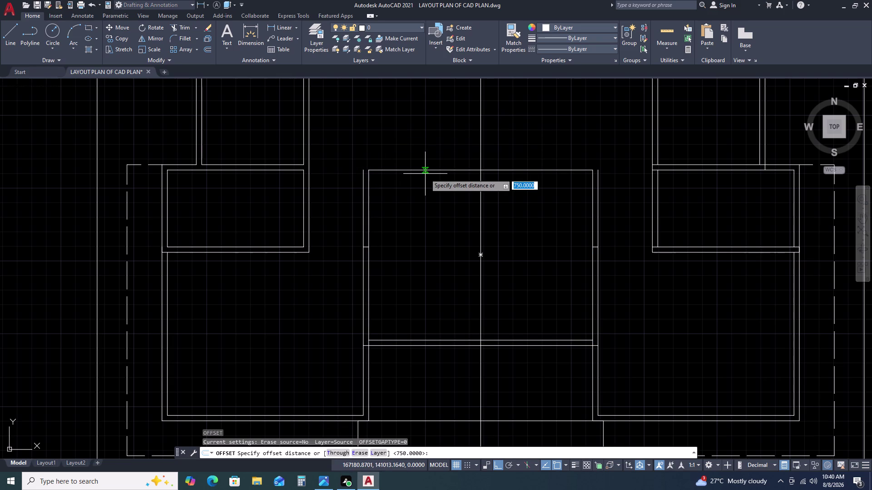
text(11)
text(5)
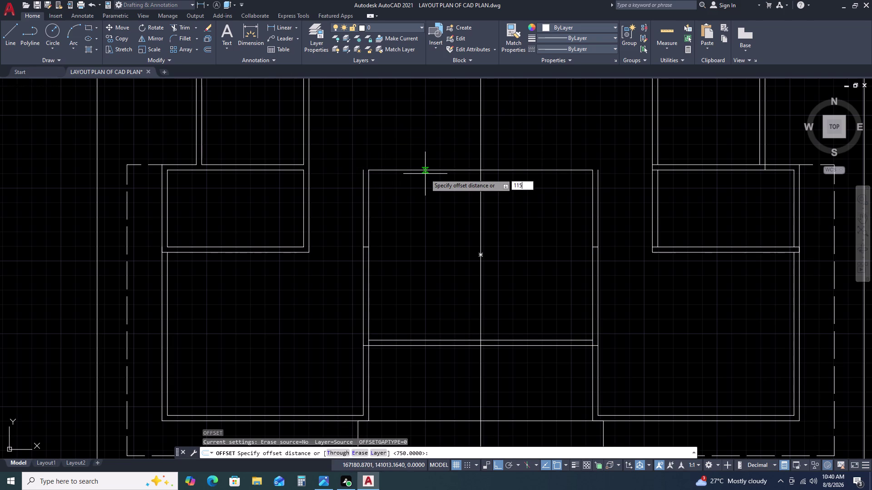
key(space)
double_click(441, 146)
key(Escape)
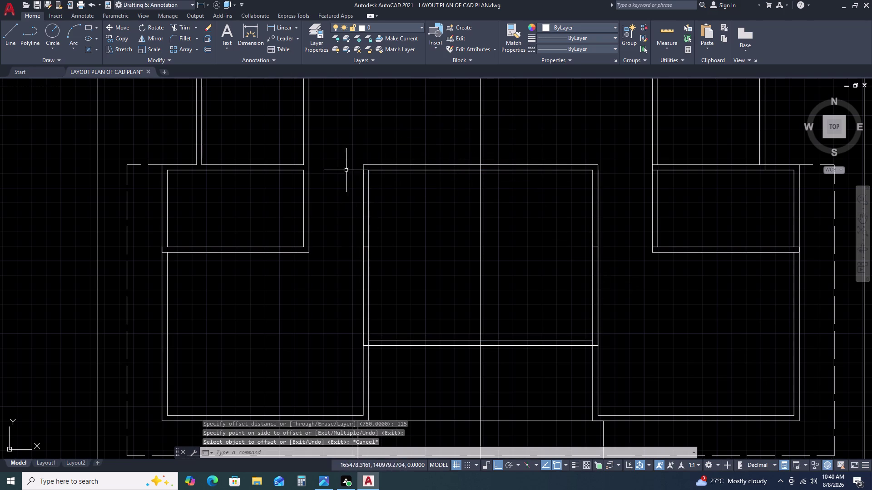
Select both central room outlines, then clear the selection.
double_click(347, 161)
click(636, 370)
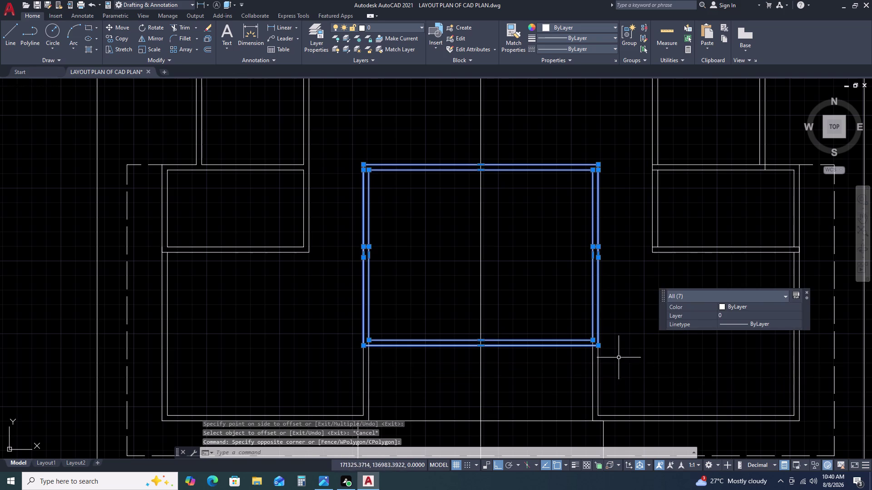
click(530, 326)
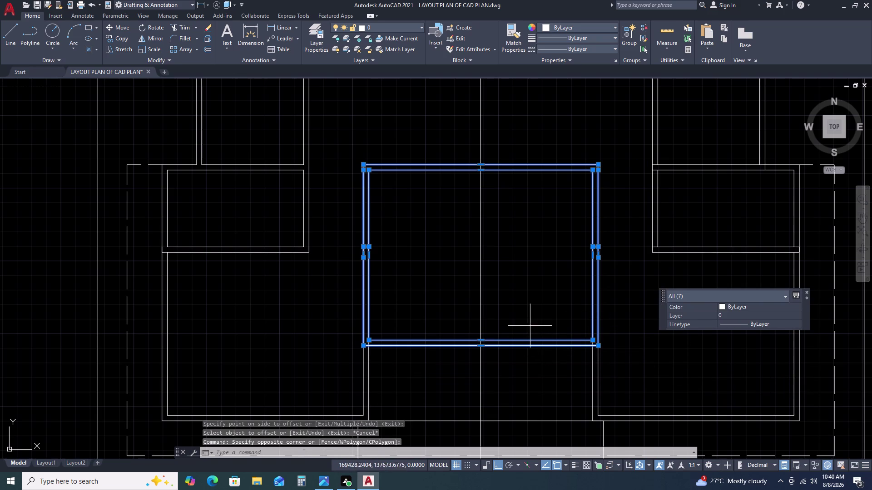
click(515, 366)
key(Delete)
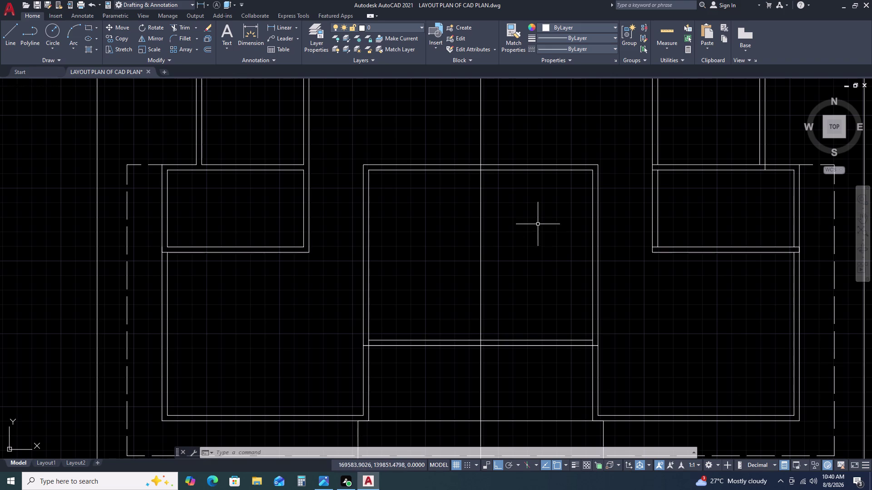
Start a rectangle inside the central room using the Dimensions option.
key(r)
text(EC)
key(space)
click(432, 192)
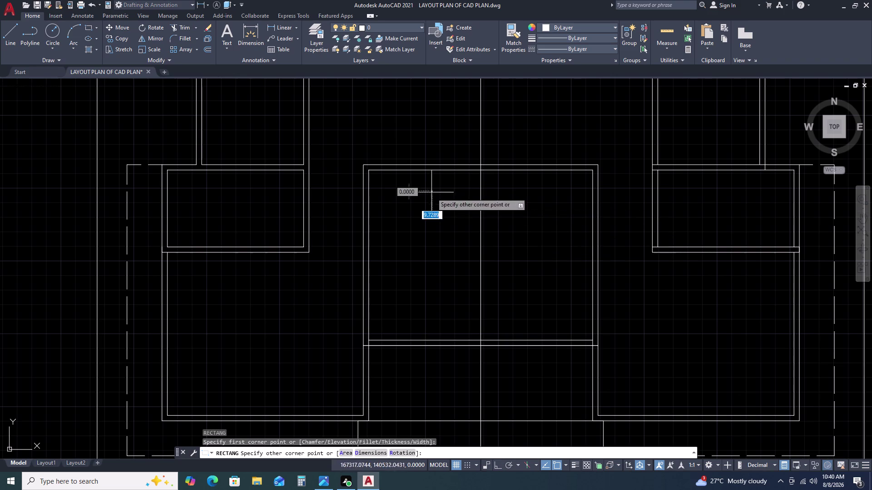
text(D)
key(space)
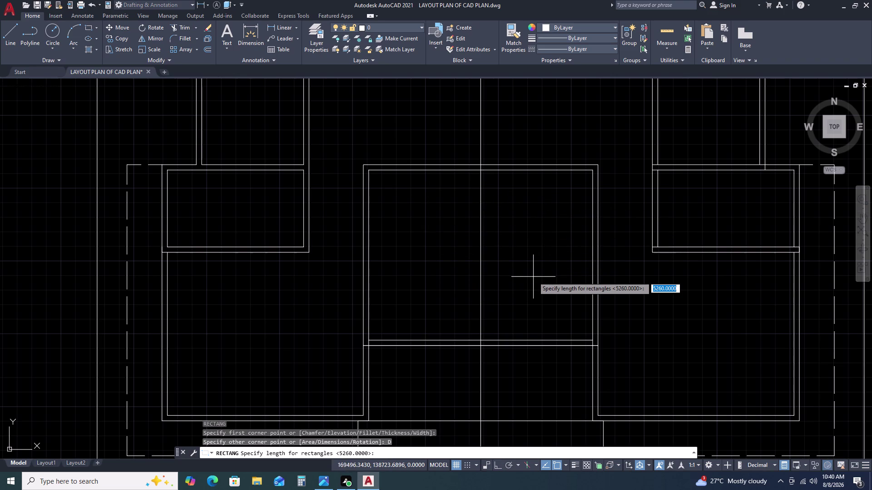
Give the rectangle length 2000 and width 2400, and place it.
key(2)
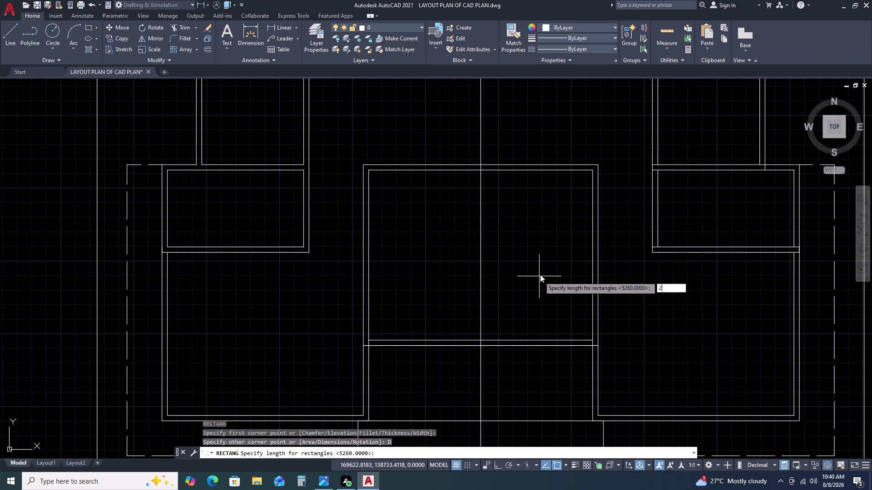
key(0)
text(00)
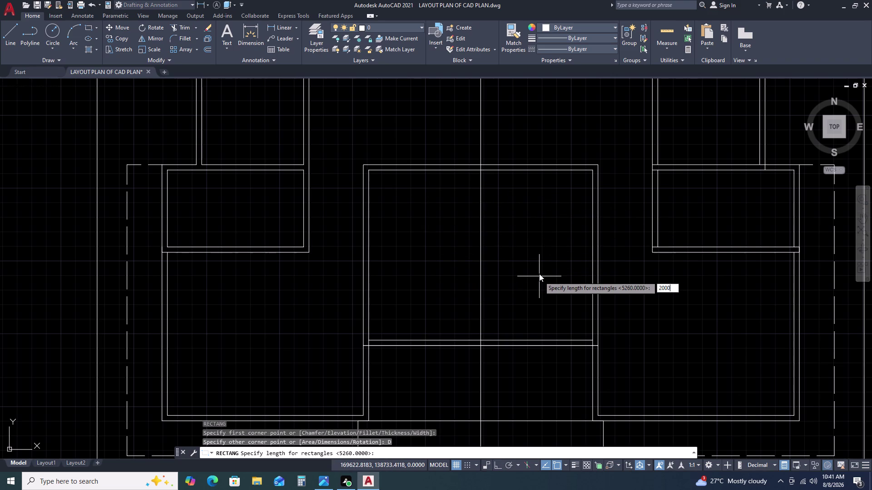
key(space)
text(2)
key(4)
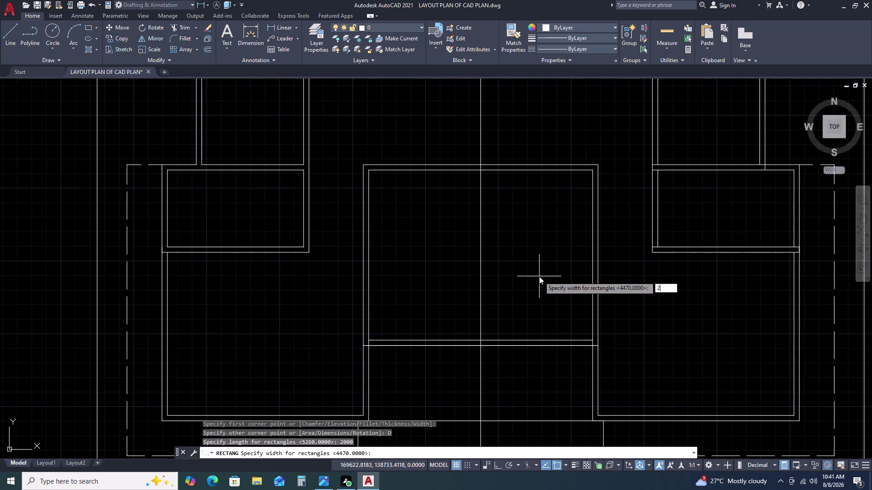
text(00)
key(space)
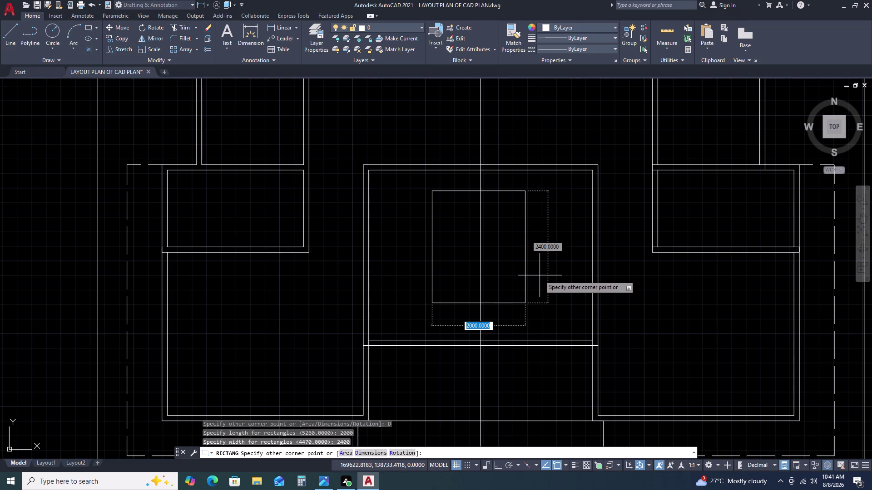
click(541, 266)
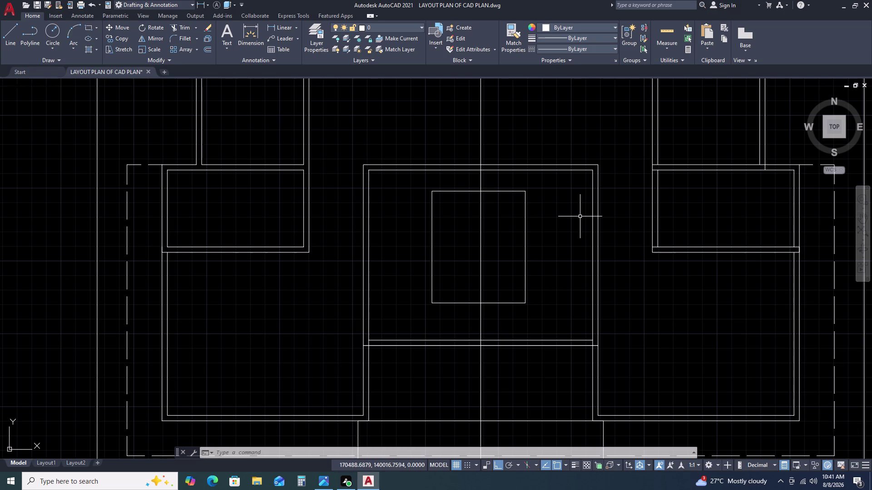
Select both central room outlines for moving, then cancel the move.
click(599, 153)
click(563, 203)
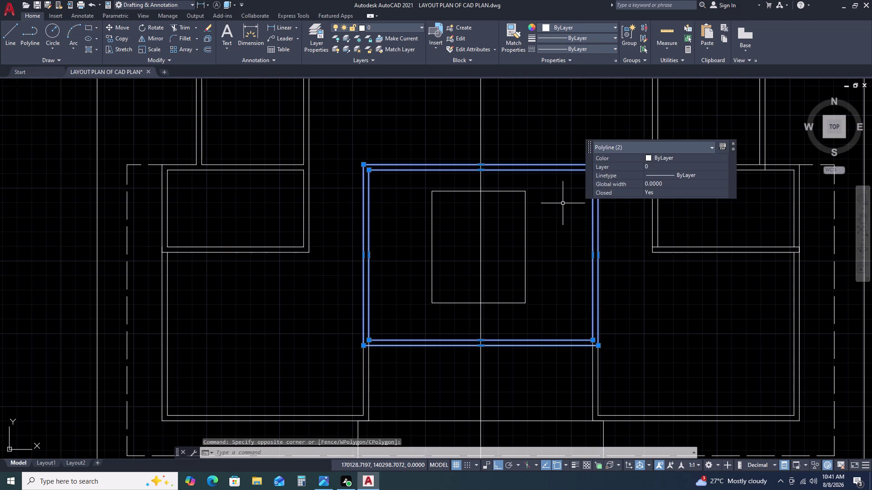
text(M)
key(space)
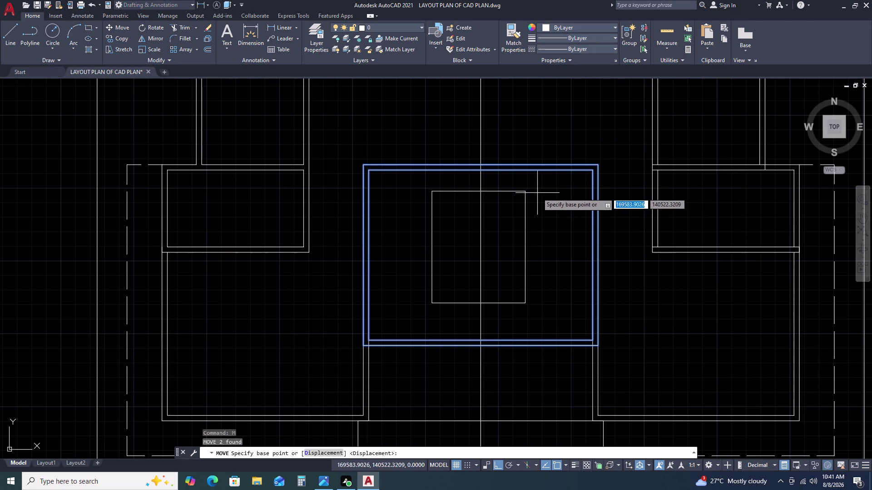
key(Escape)
Move the inner rectangle up so its top meets the square's top edge.
click(538, 187)
click(506, 216)
text(M)
key(space)
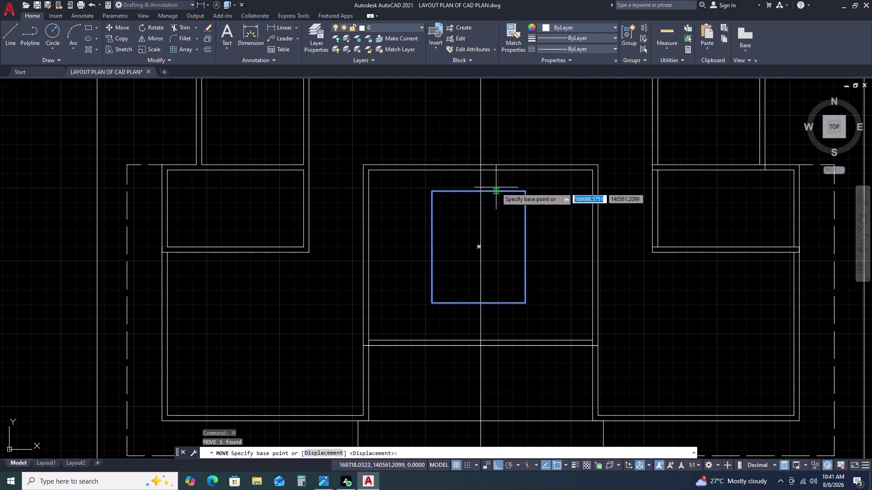
double_click(482, 191)
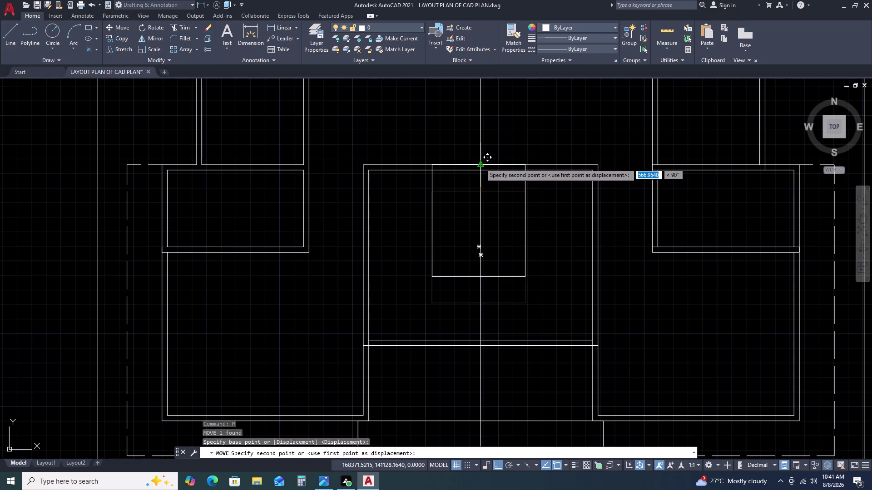
double_click(481, 163)
key(Escape)
scroll(down, 3)
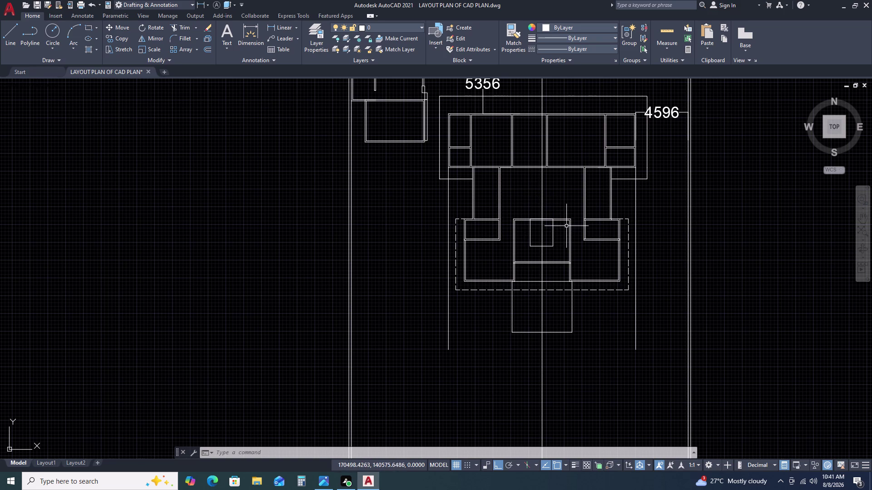
Undo the two rectangle moves and the 2000 by 2400 rectangle.
key(ctrl+z)
key(ctrl+z)
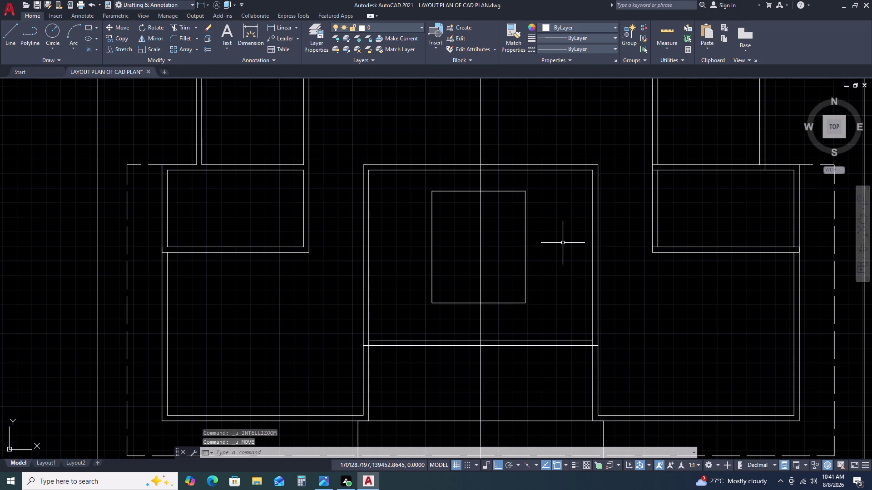
key(ctrl+z)
key(ctrl+z)
Pan and zoom to bring the whole plan into view.
scroll(down, 3)
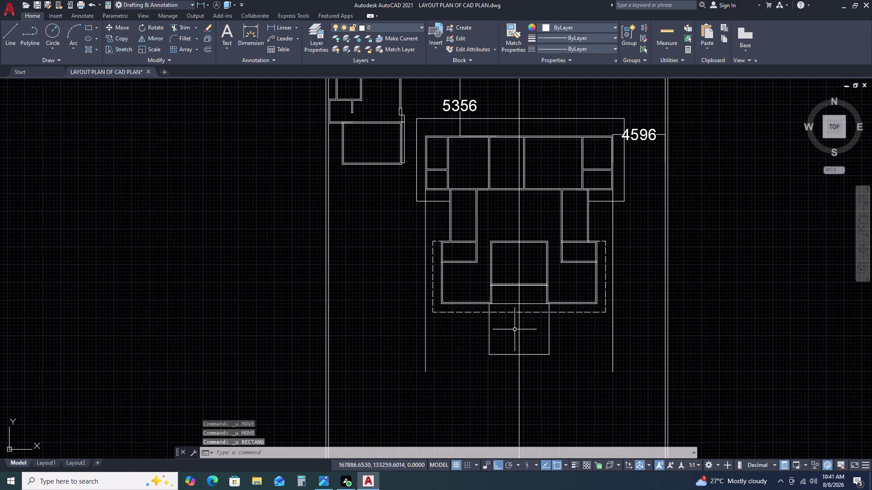
middle_drag(551, 348, 546, 307)
scroll(up, 3)
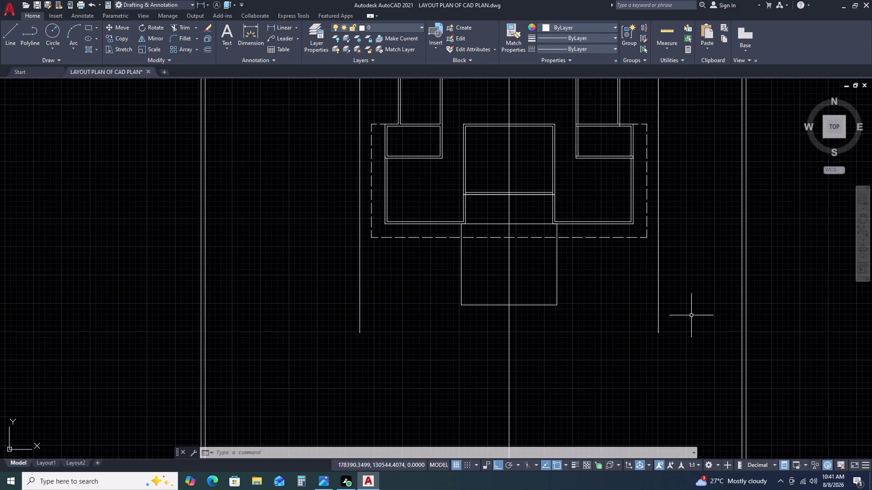
scroll(down, 3)
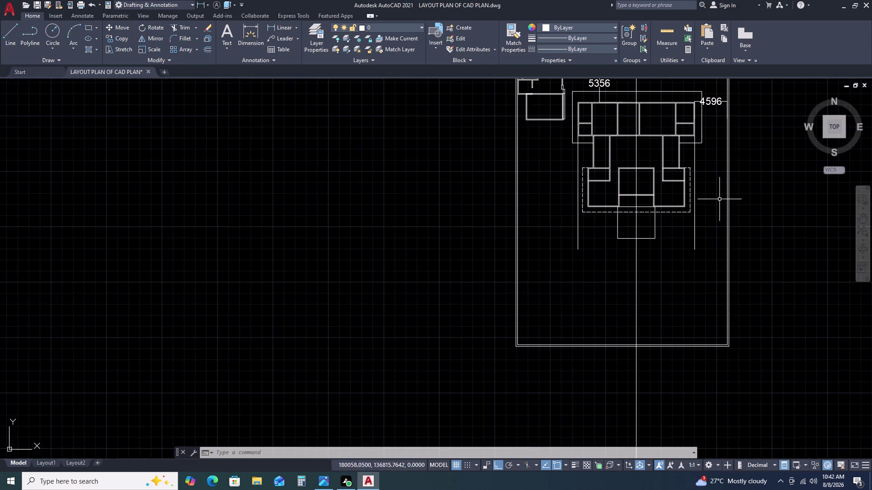
scroll(down, 3)
scroll(up, 3)
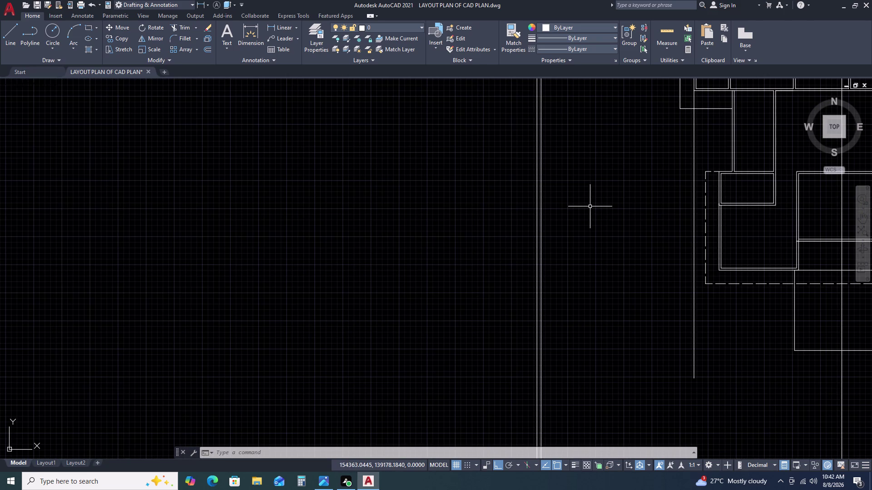
scroll(down, 3)
scroll(up, 3)
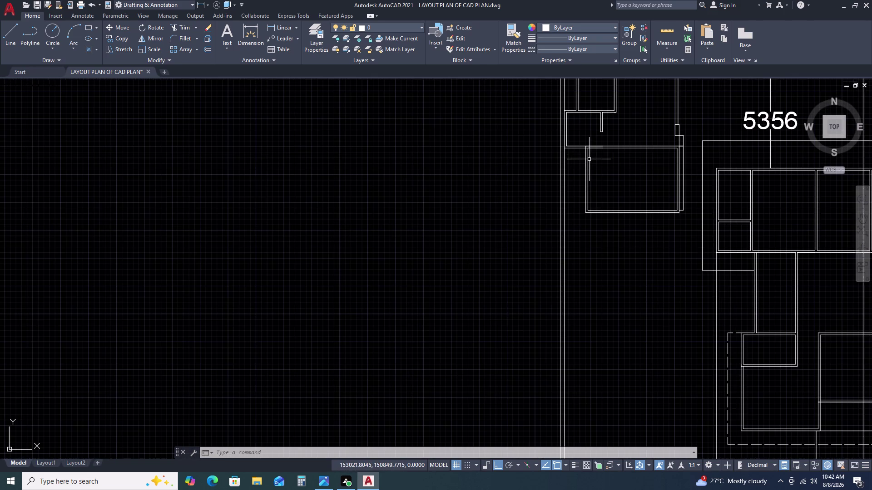
scroll(down, 3)
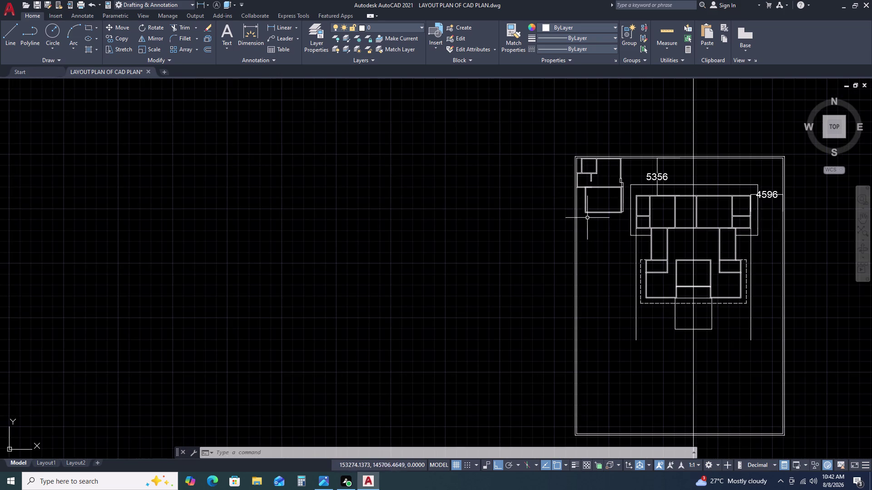
Draw a 22436-long vertical line down the plan's left side and check it.
key(l)
key(space)
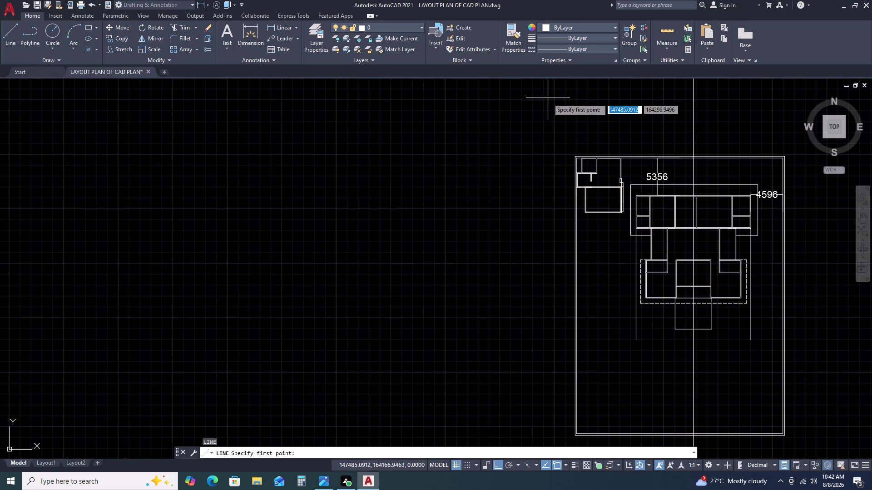
scroll(up, 3)
drag(569, 132, 569, 142)
scroll(down, 3)
middle_drag(594, 390, 572, 247)
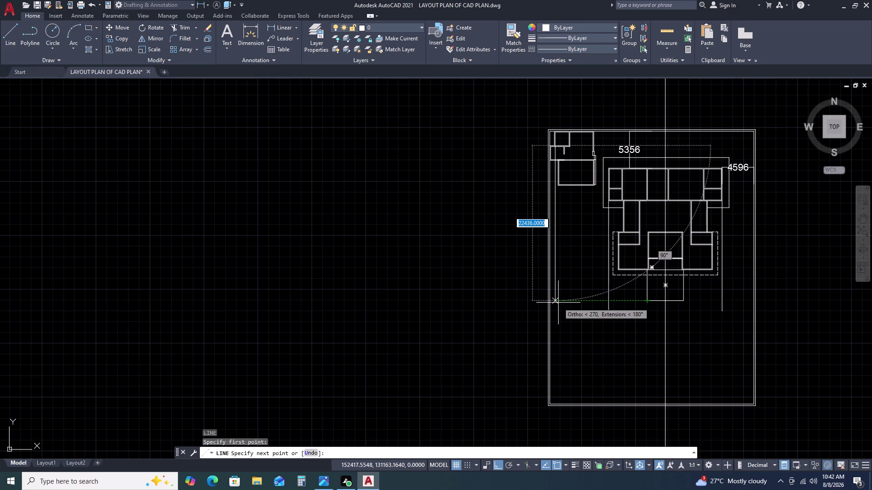
click(555, 302)
key(Escape)
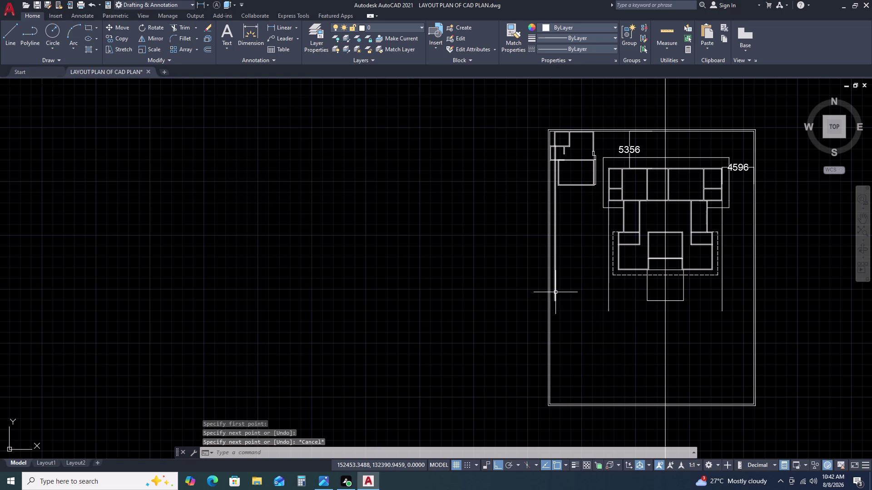
double_click(555, 293)
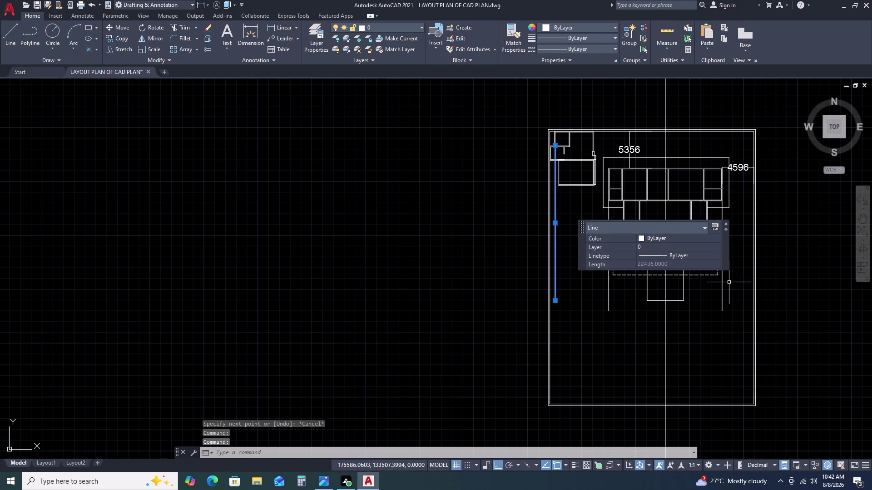
key(Escape)
Select the left vertical line.
middle_drag(754, 265, 605, 261)
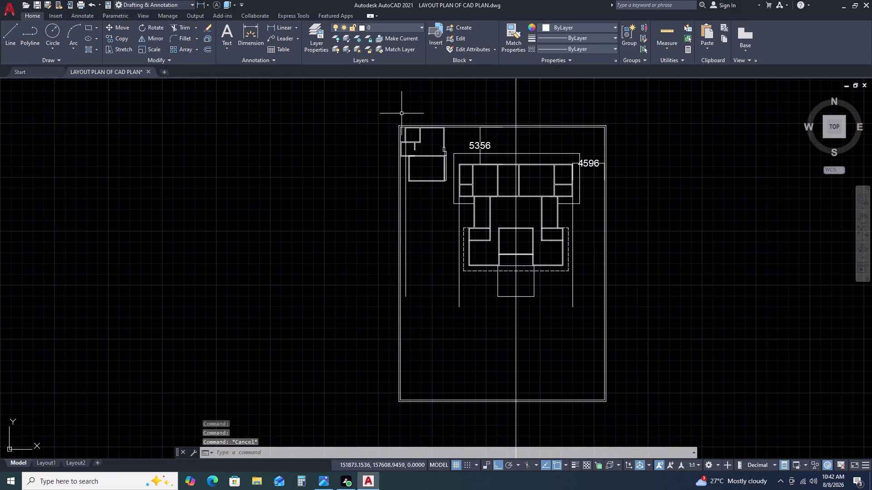
scroll(up, 3)
click(418, 212)
click(388, 198)
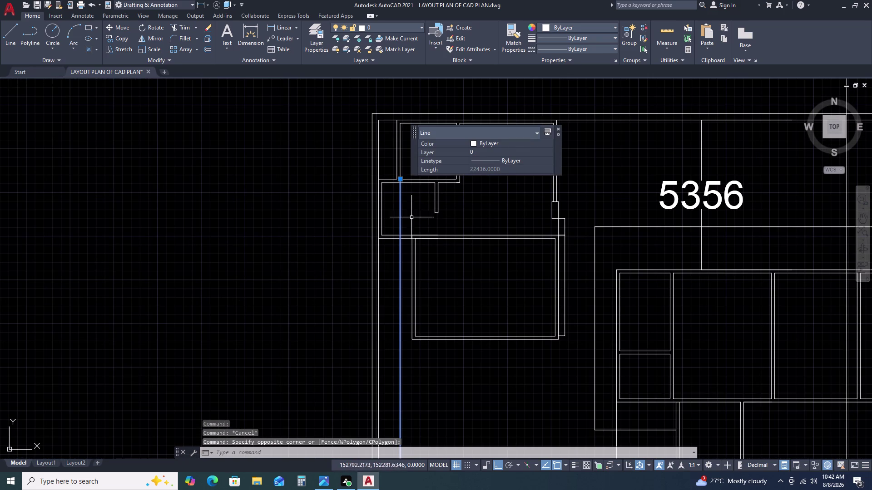
Run MI on the left line with a vertical axis through the plan centre.
key(m)
key(i)
key(space)
scroll(down, 3)
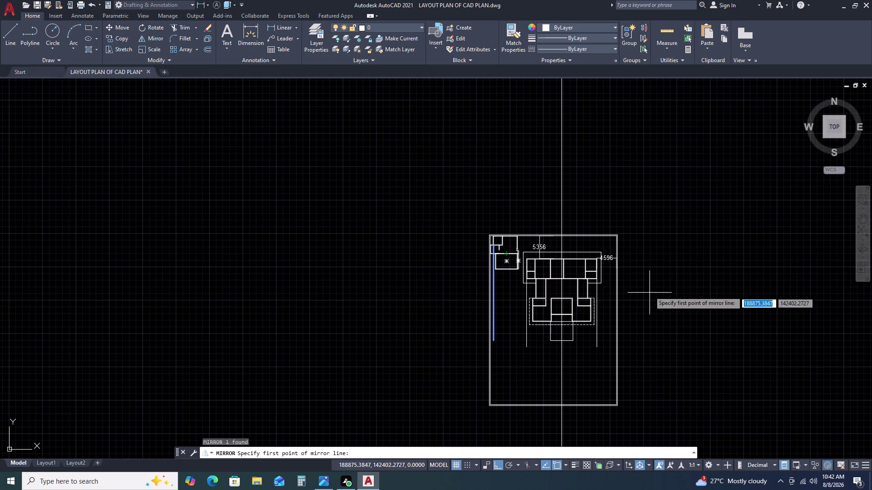
scroll(up, 3)
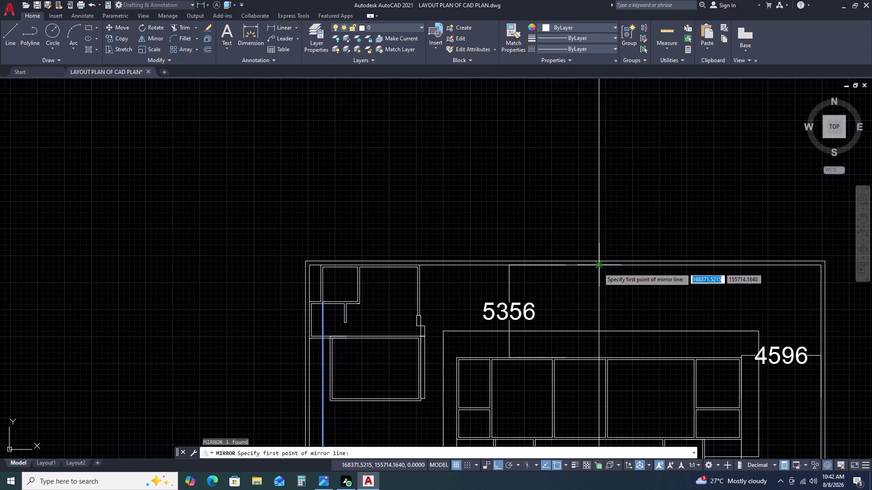
double_click(598, 268)
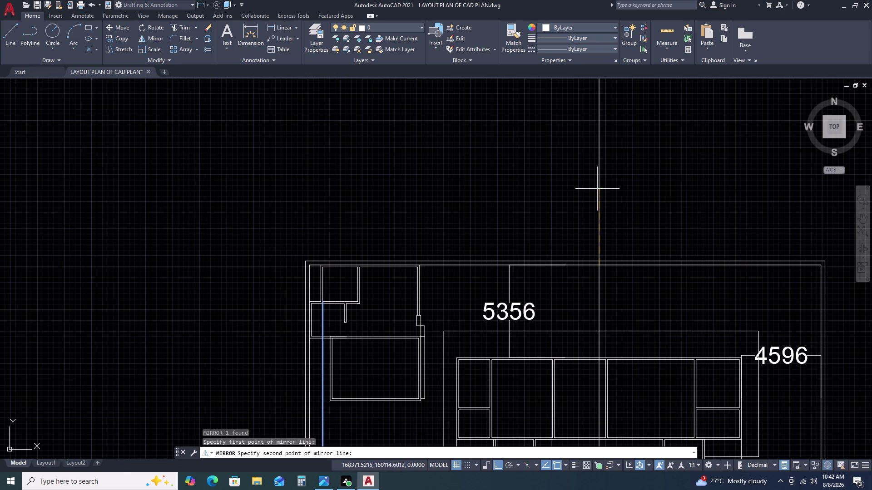
click(597, 187)
Keep the original line, then select the new right-hand copy.
scroll(down, 3)
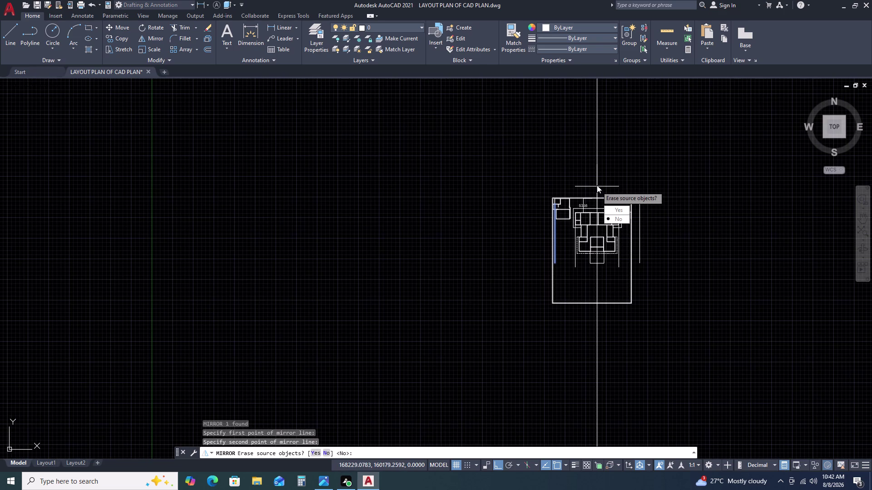
drag(615, 219, 597, 186)
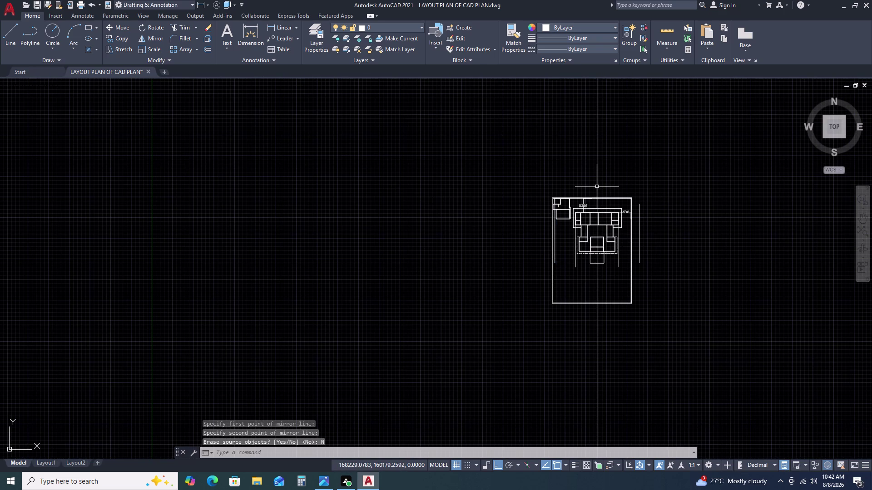
key(Escape)
scroll(up, 3)
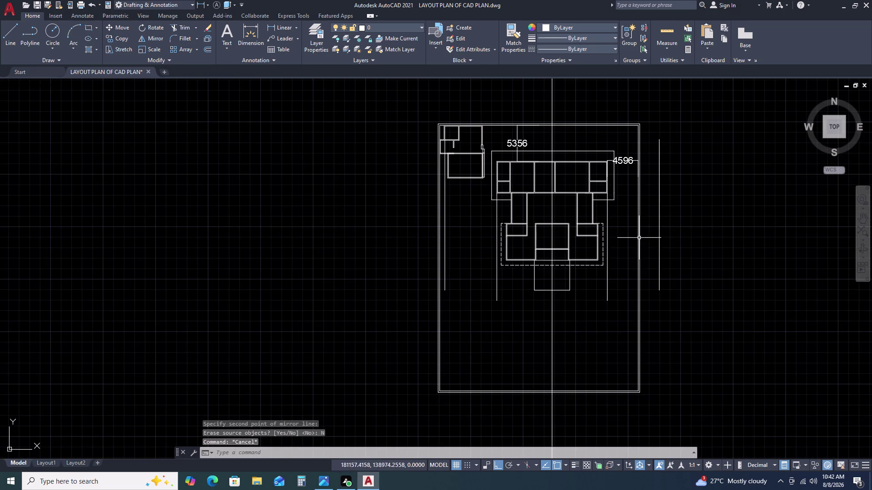
click(665, 232)
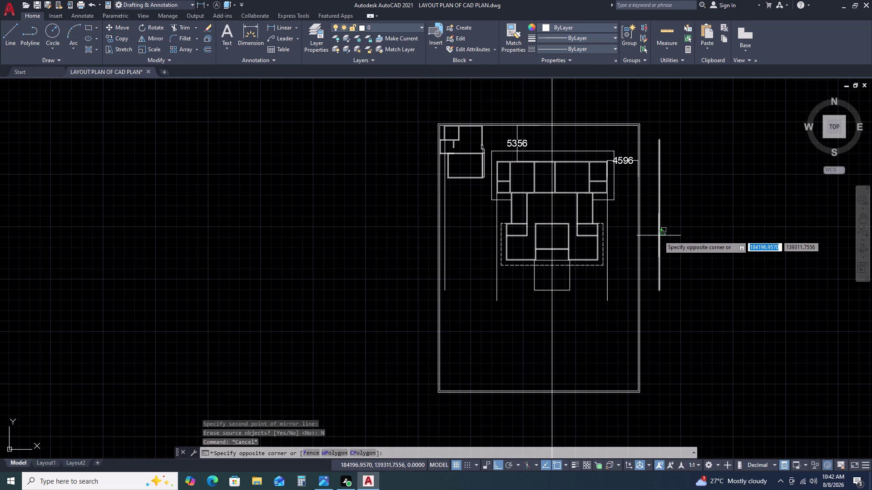
double_click(659, 237)
key(Escape)
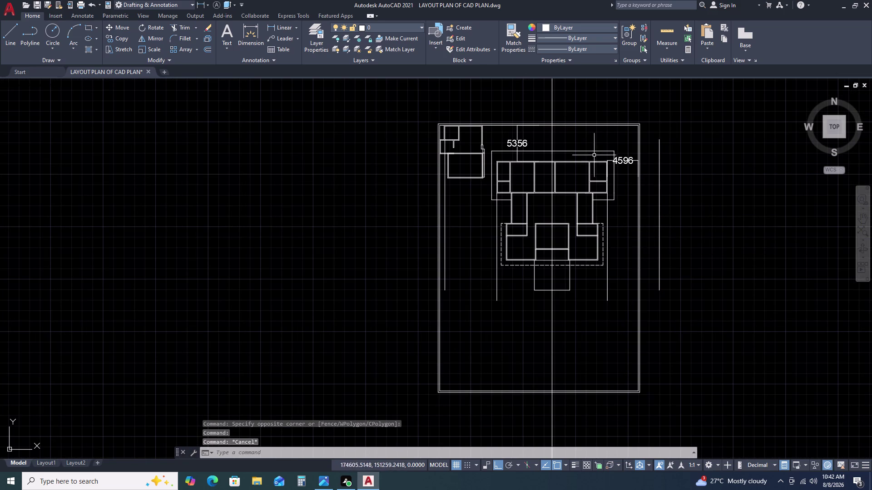
key(Escape)
click(674, 180)
double_click(654, 214)
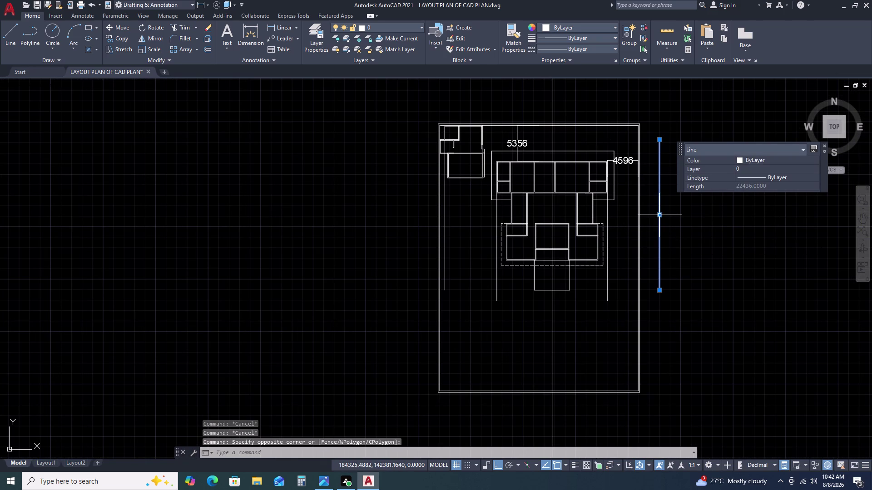
key(Delete)
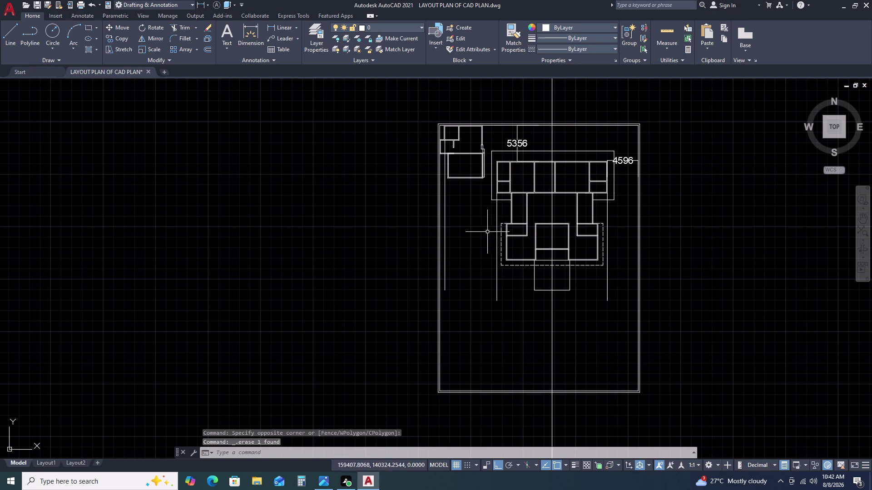
click(445, 248)
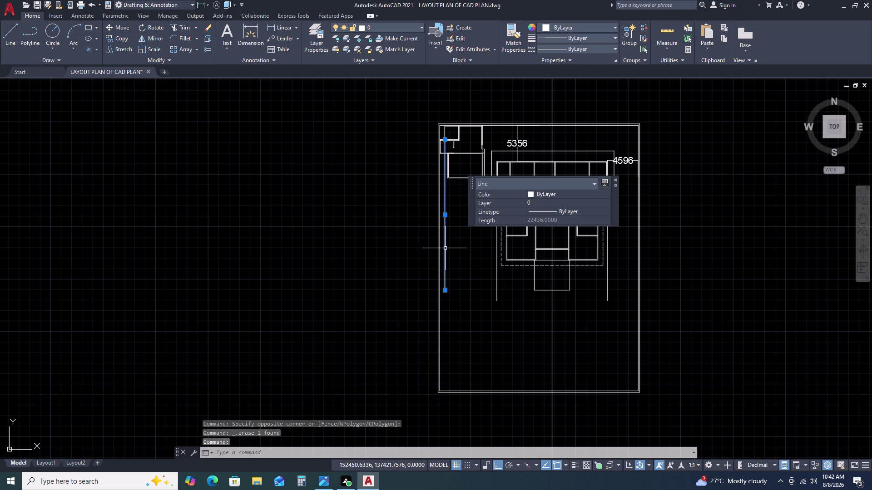
text(MI)
key(space)
scroll(up, 3)
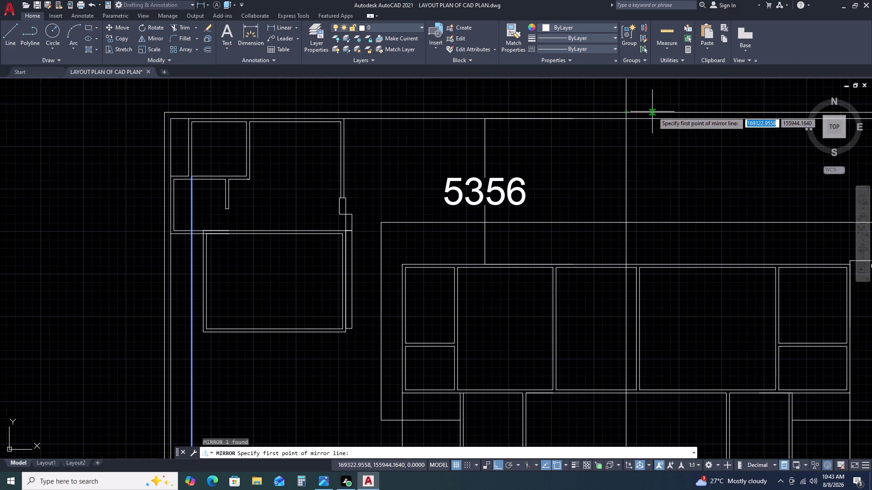
scroll(down, 3)
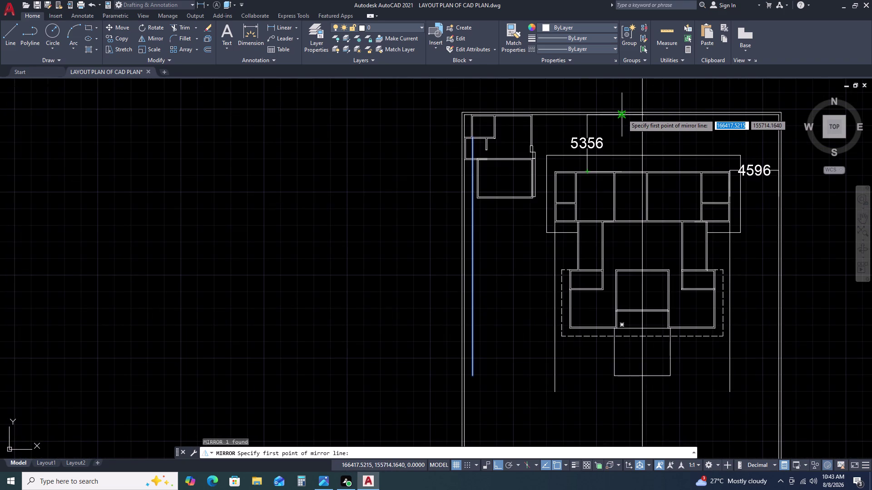
scroll(up, 3)
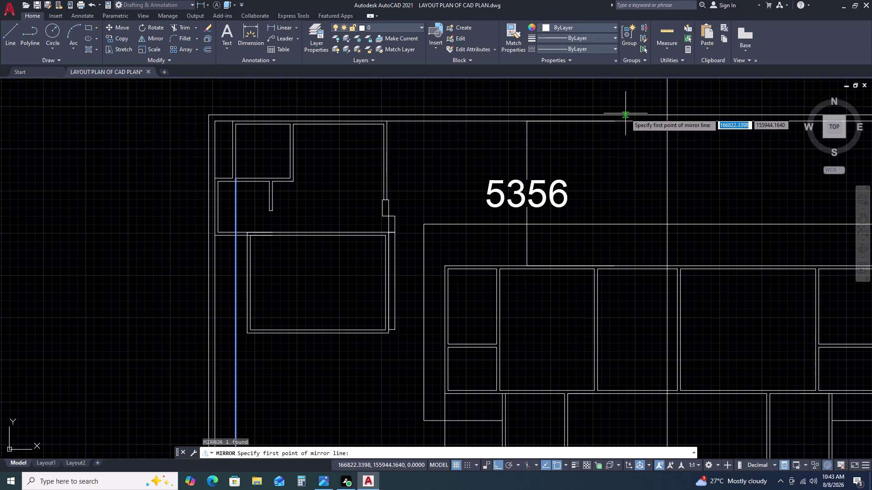
double_click(615, 115)
scroll(down, 3)
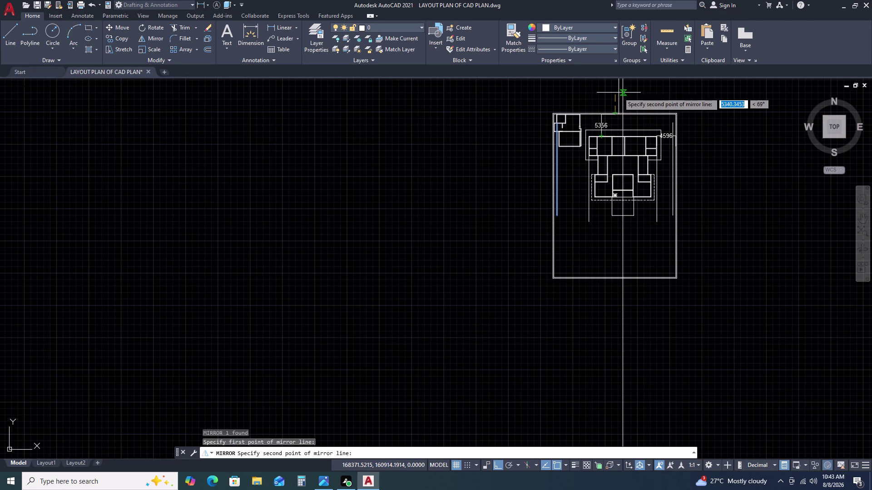
click(618, 93)
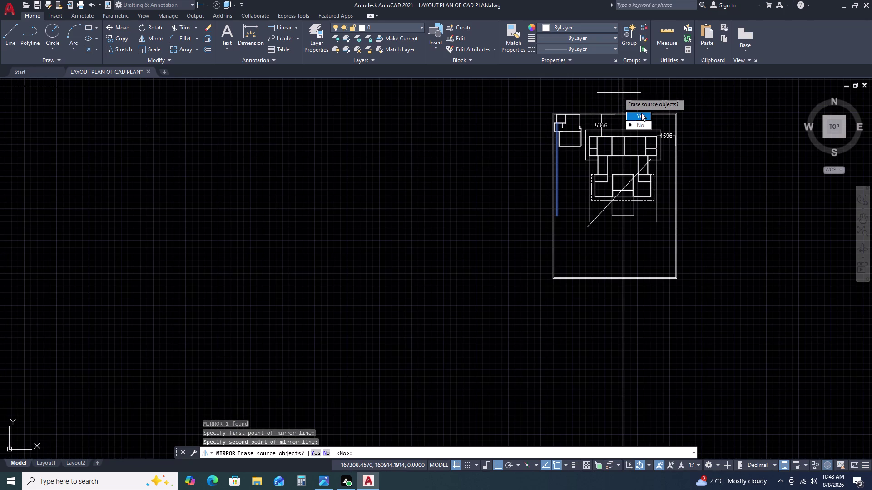
key(Escape)
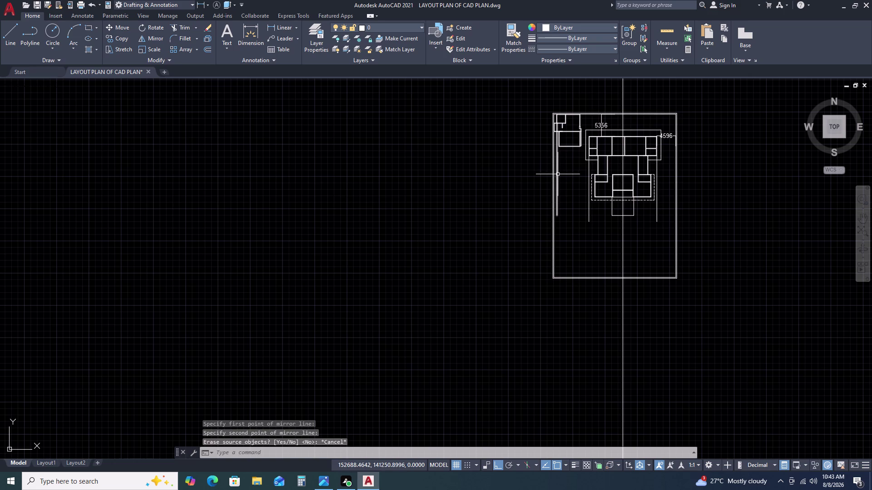
click(558, 175)
text(MI)
key(space)
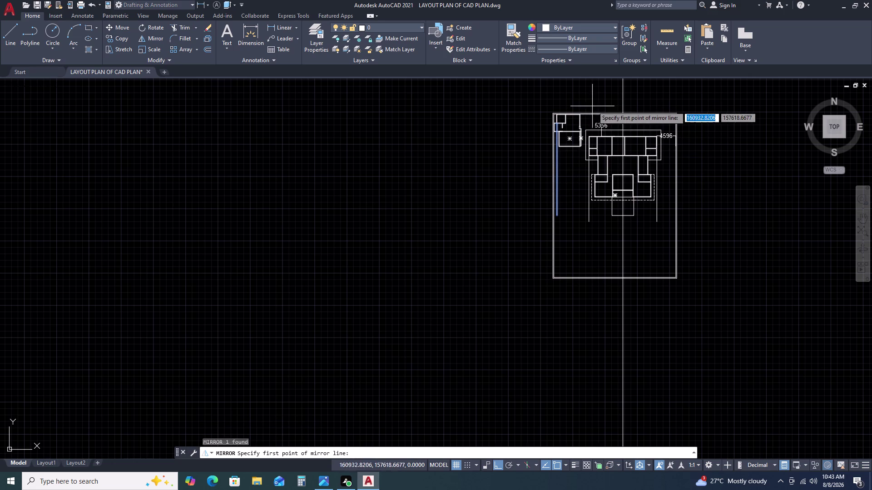
click(608, 114)
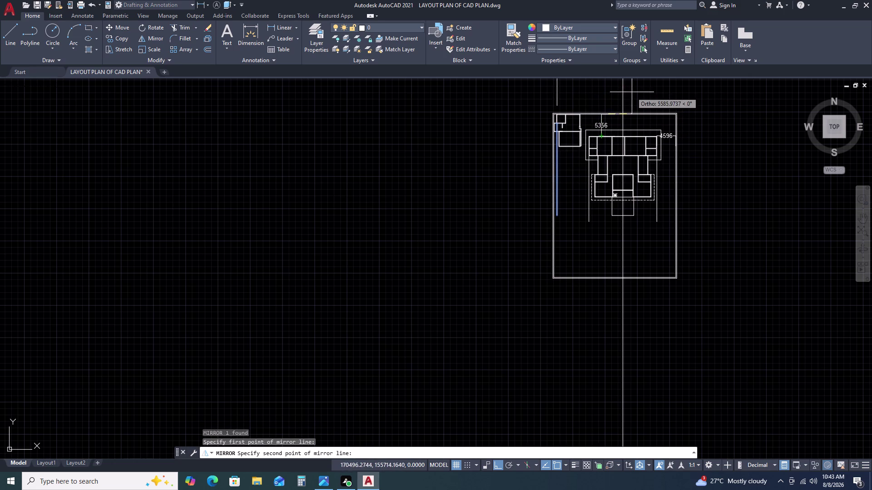
key(Escape)
key(space)
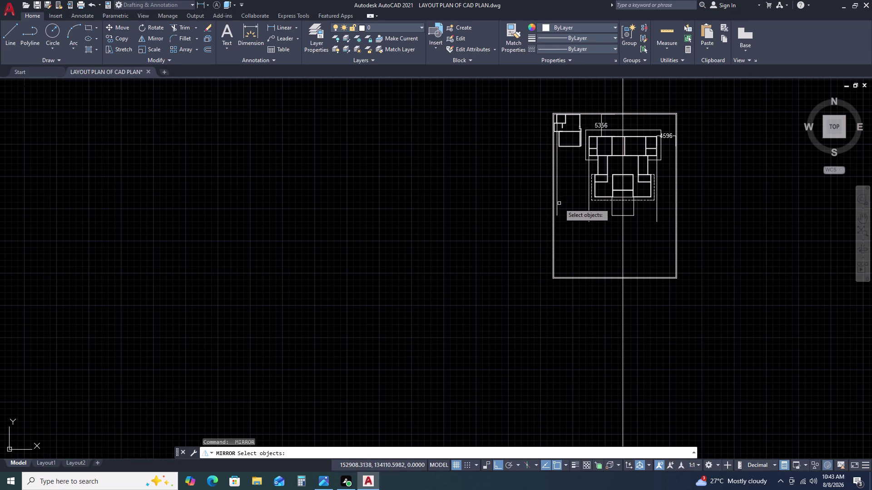
Mirror the left inner vertical line across the bottom wall's midline, keeping the original.
click(557, 209)
key(space)
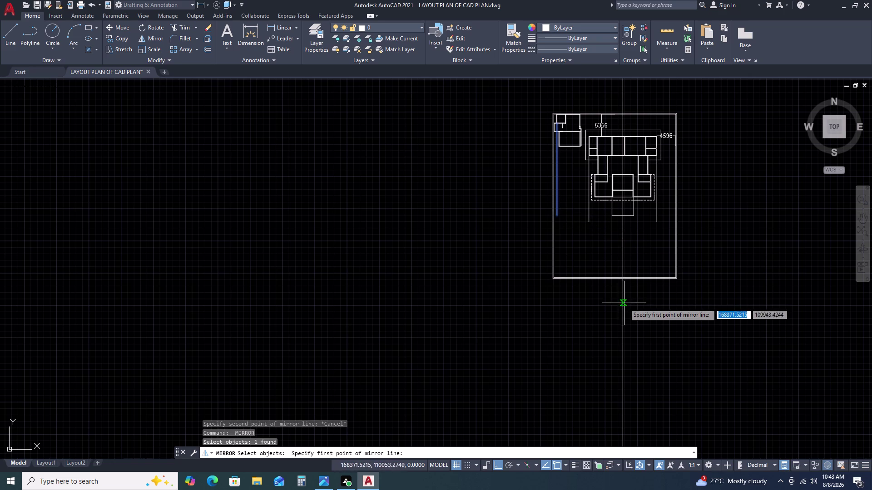
scroll(up, 3)
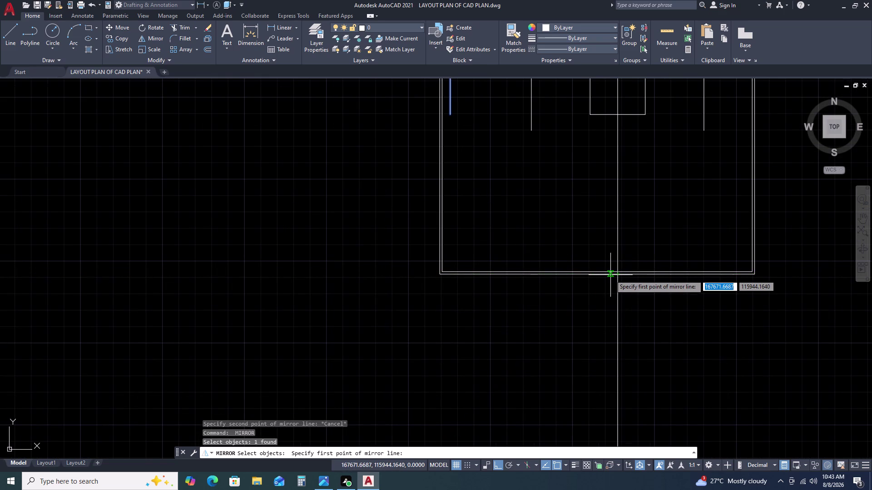
scroll(up, 3)
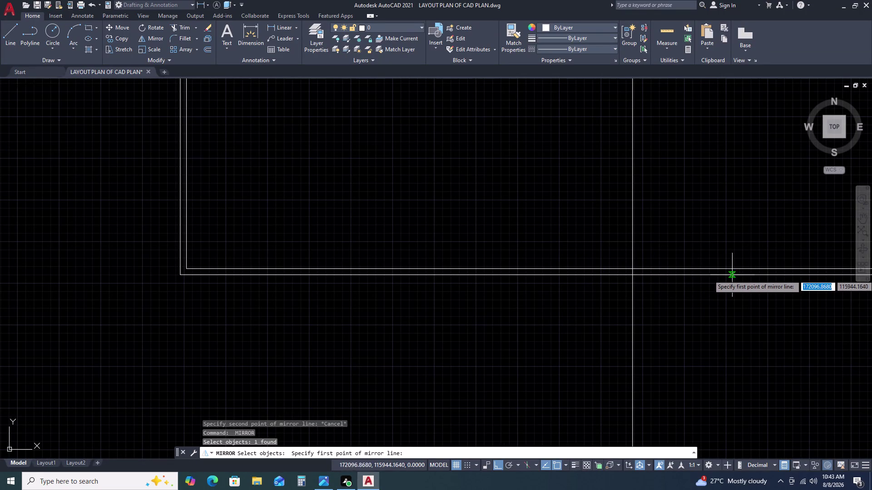
click(580, 274)
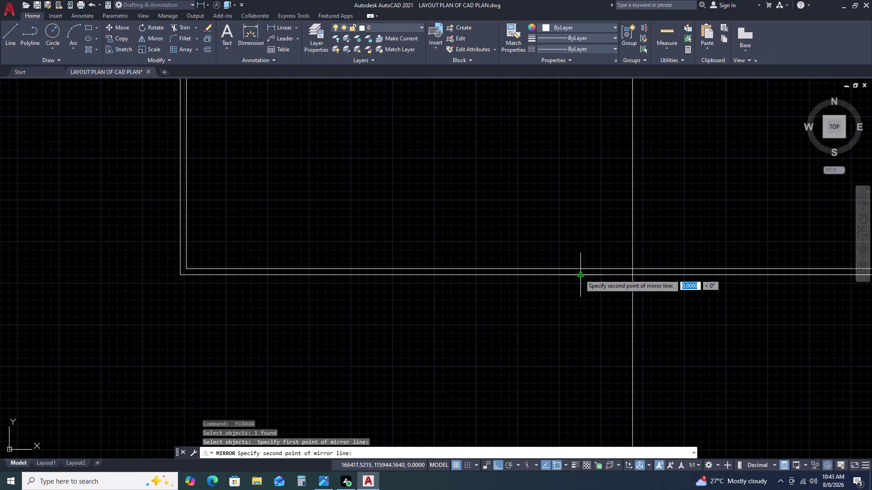
scroll(down, 3)
scroll(down, 3)
scroll(down, 3)
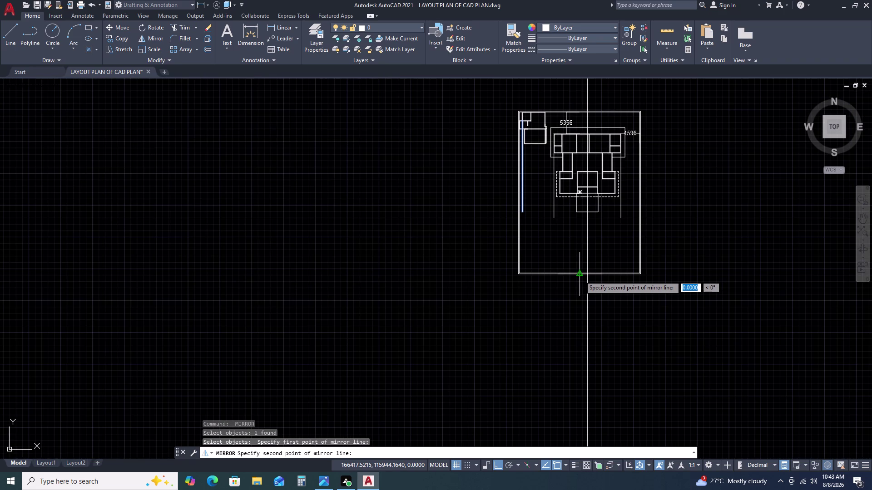
click(580, 286)
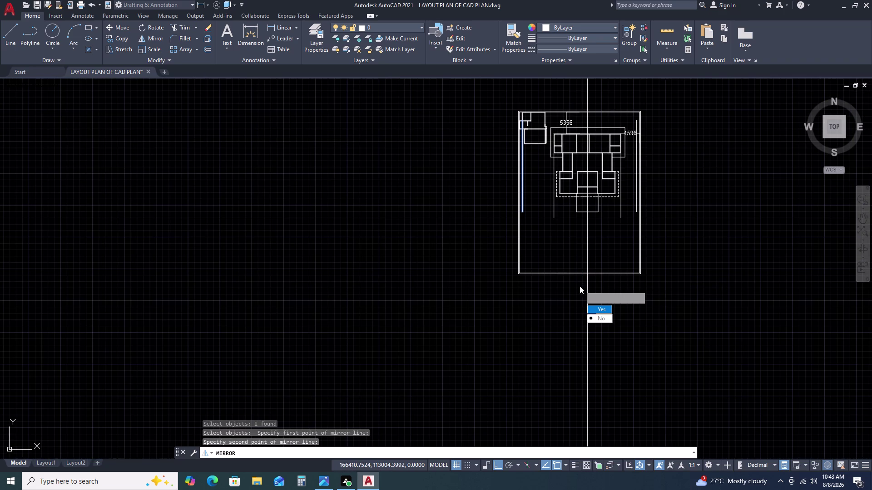
click(605, 318)
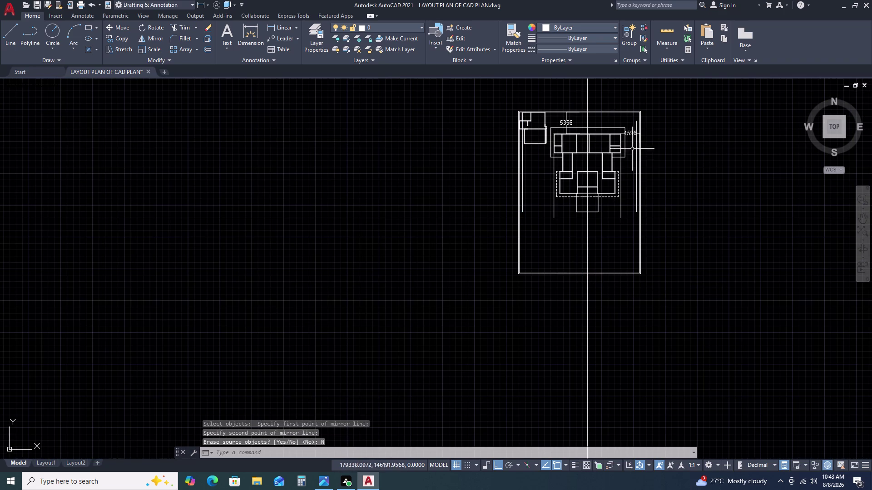
Start a trim and cancel it, then begin a new line with L.
scroll(up, 3)
scroll(up, 3)
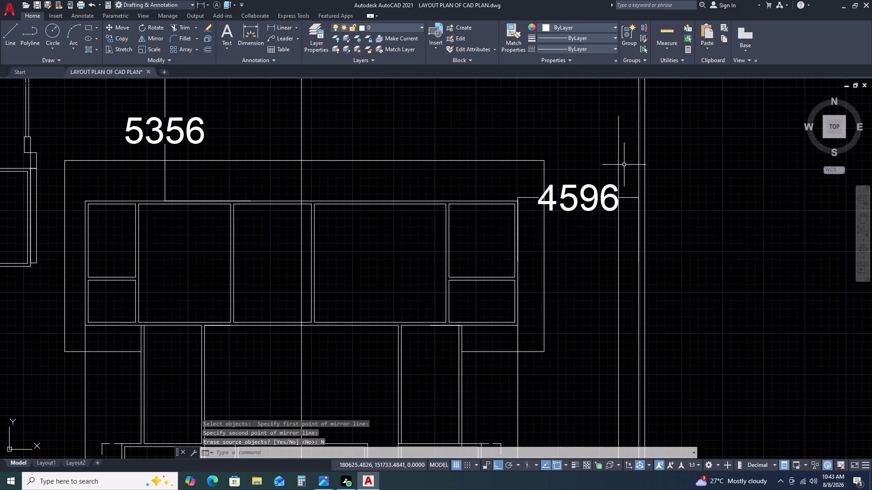
text(TR)
key(space)
scroll(down, 3)
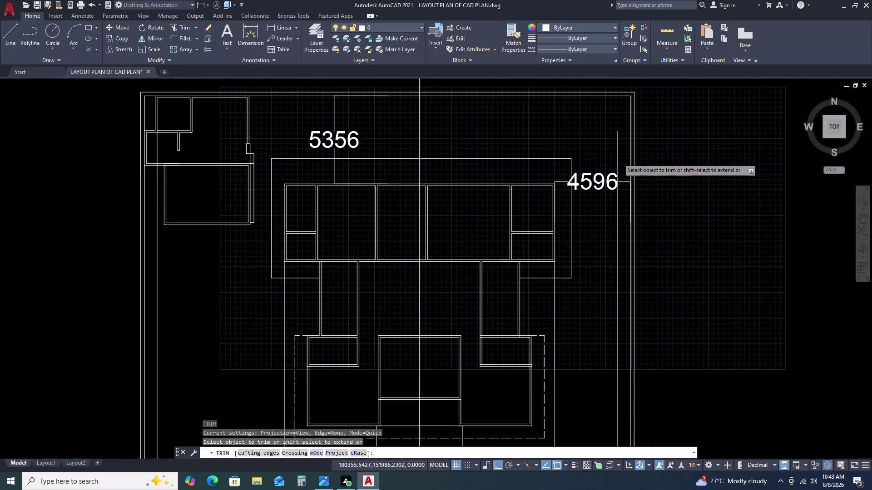
key(Escape)
scroll(down, 3)
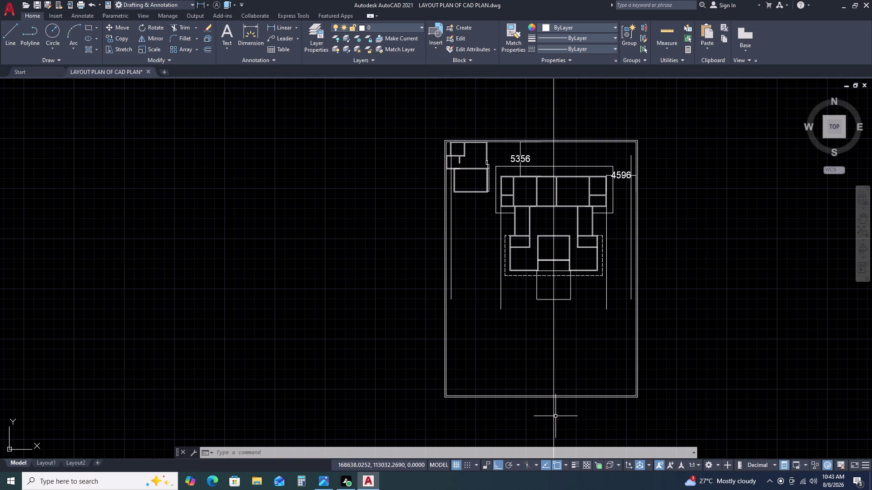
text(L)
key(space)
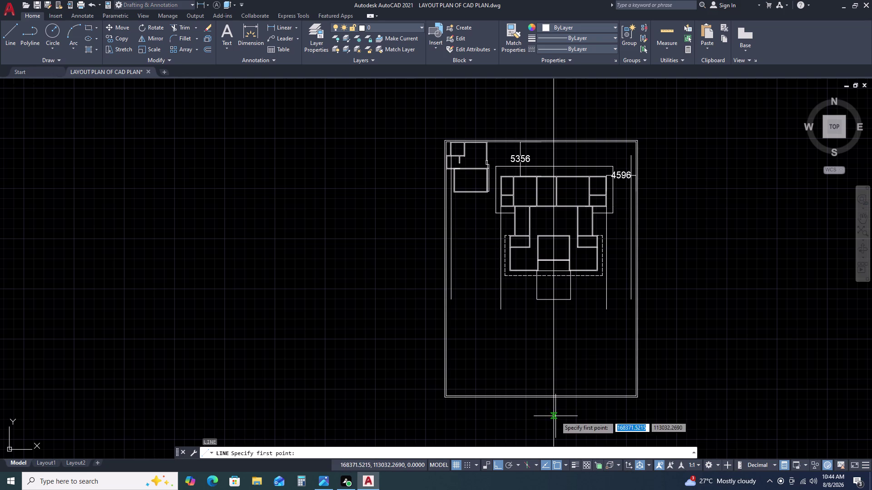
click(681, 356)
key(2)
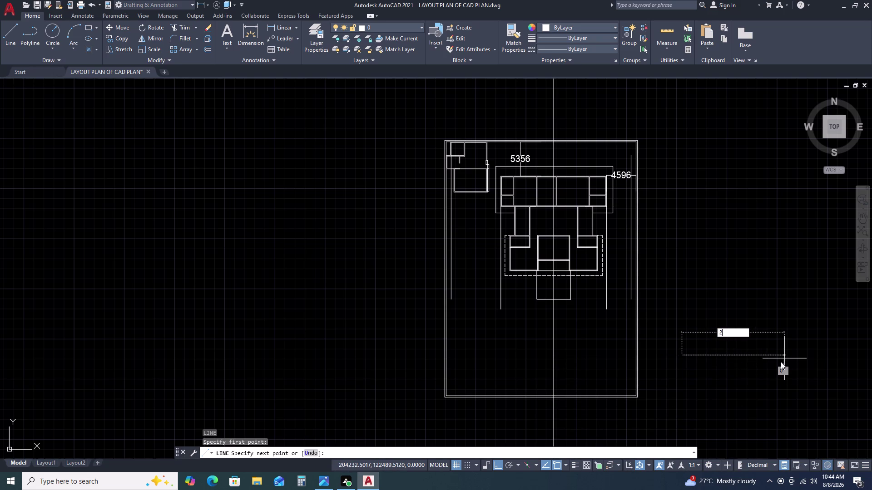
text(000)
key(space)
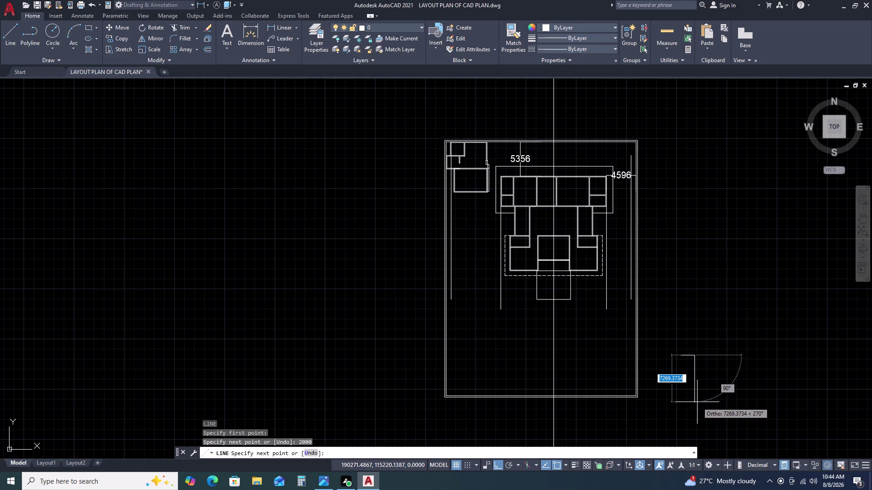
click(697, 403)
key(Escape)
click(701, 373)
click(684, 385)
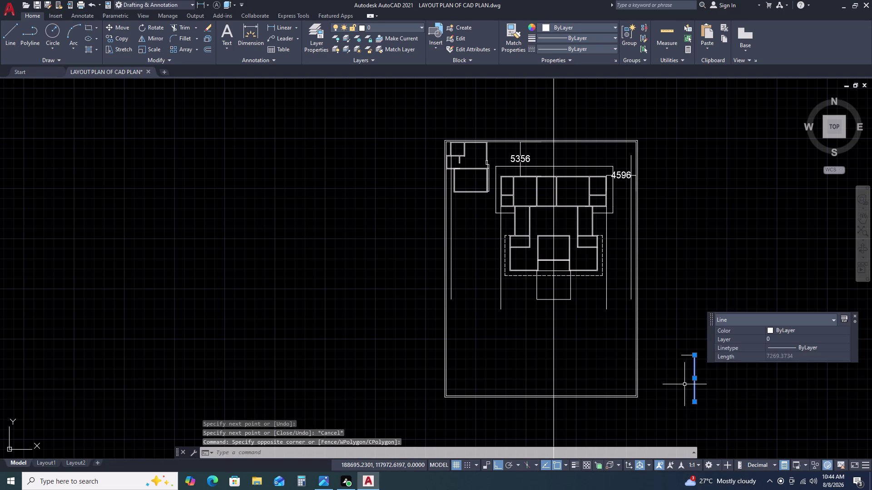
key(Delete)
click(688, 354)
text(M)
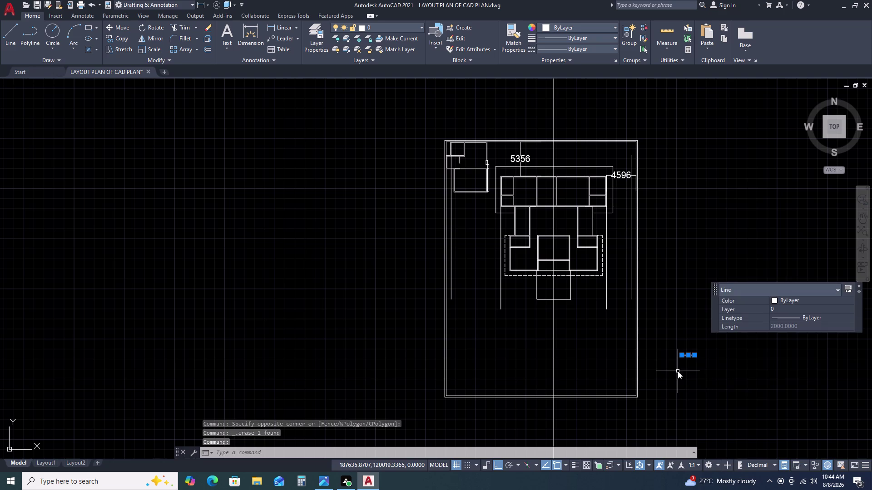
key(space)
click(688, 355)
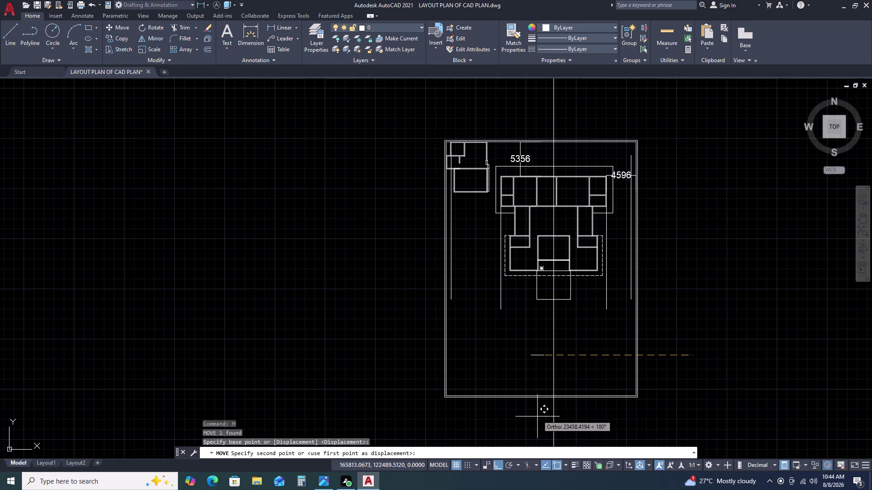
scroll(up, 3)
key(F8)
scroll(up, 3)
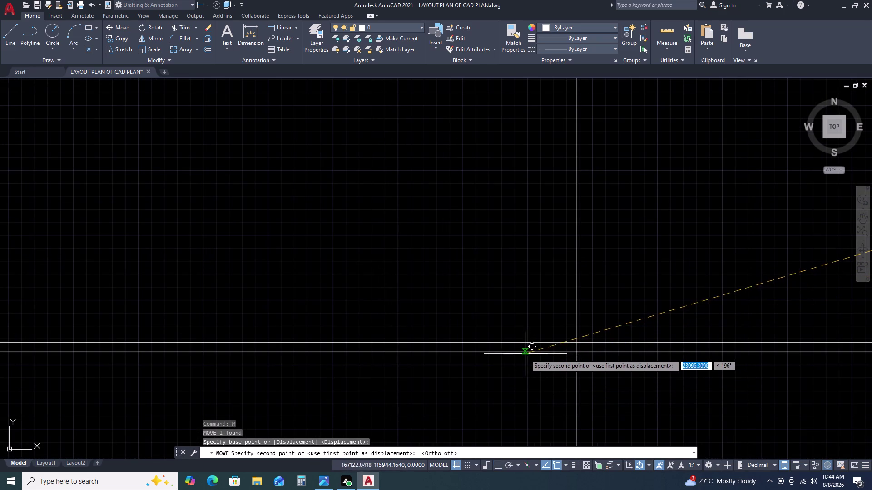
click(498, 353)
scroll(down, 3)
scroll(down, 3)
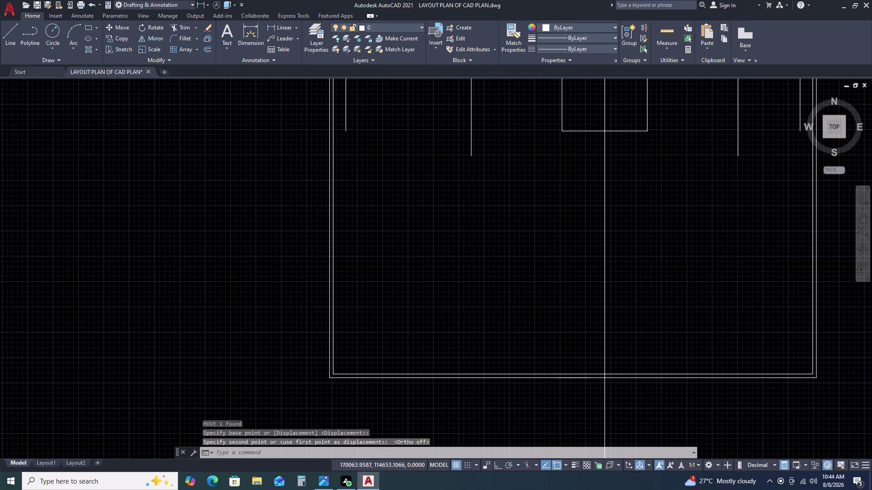
click(633, 401)
click(587, 414)
key(Delete)
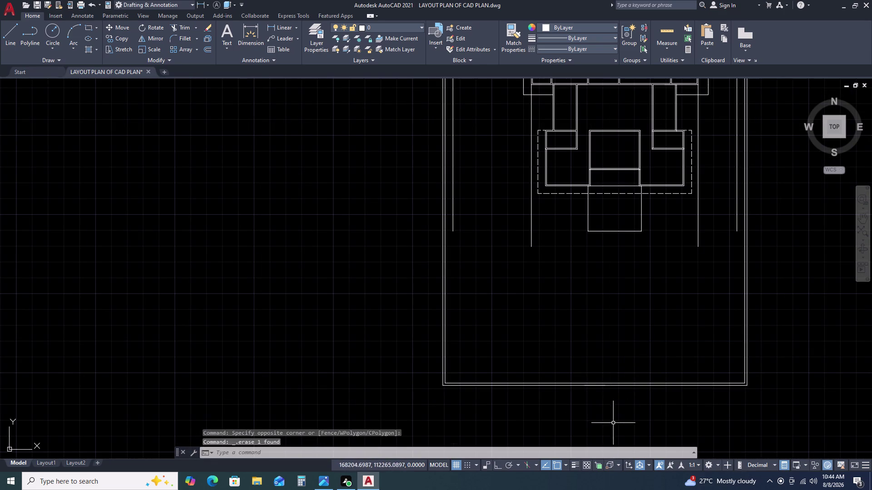
click(588, 386)
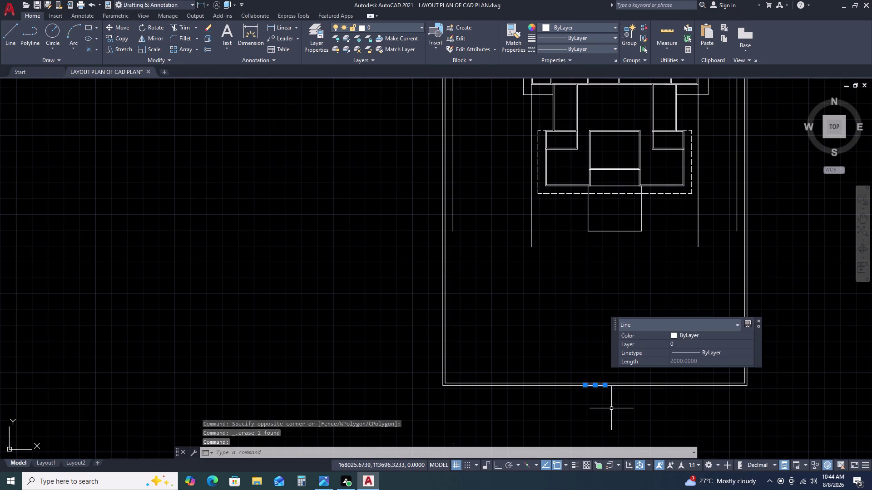
key(Delete)
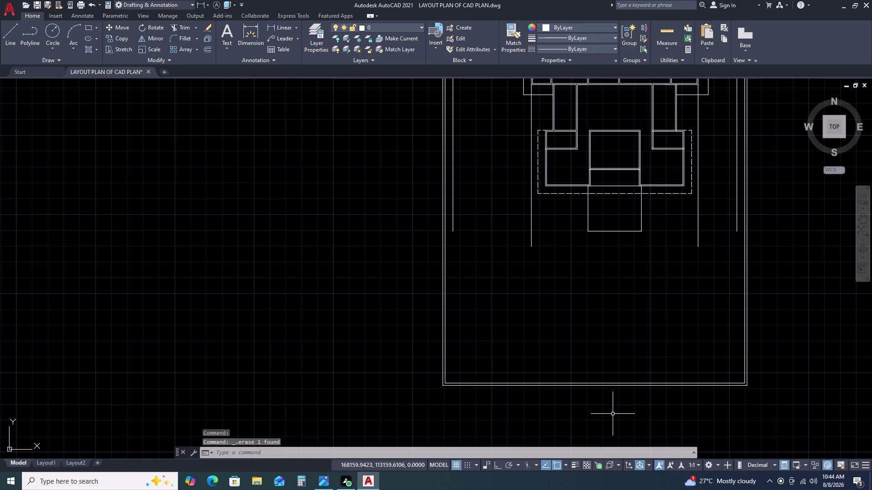
text(L)
key(space)
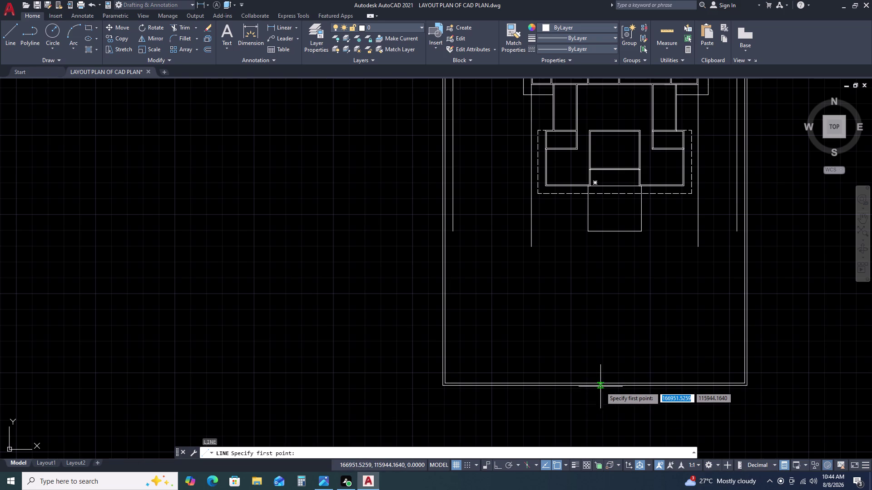
Place the new line's first point on the bottom wall edge with Ortho turned on.
click(597, 387)
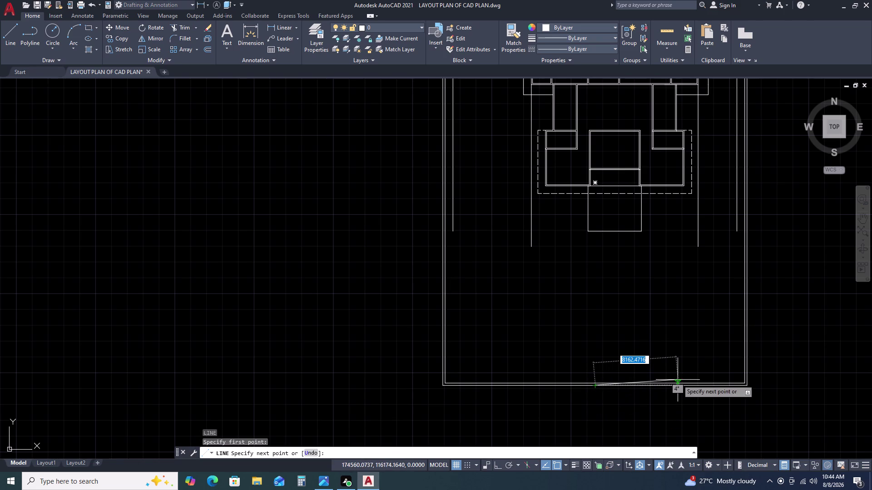
key(F8)
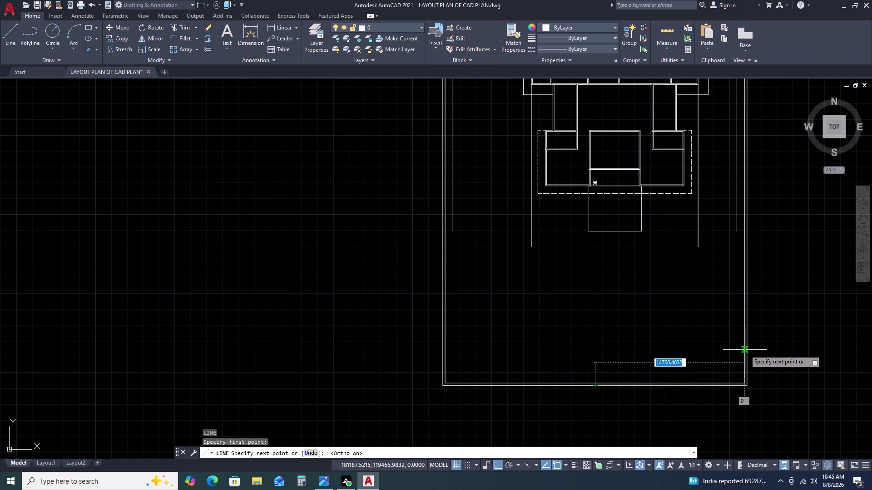
Draw the first rectangle line segments with lengths 1000, 2000 and 2400.
key(1)
text(000)
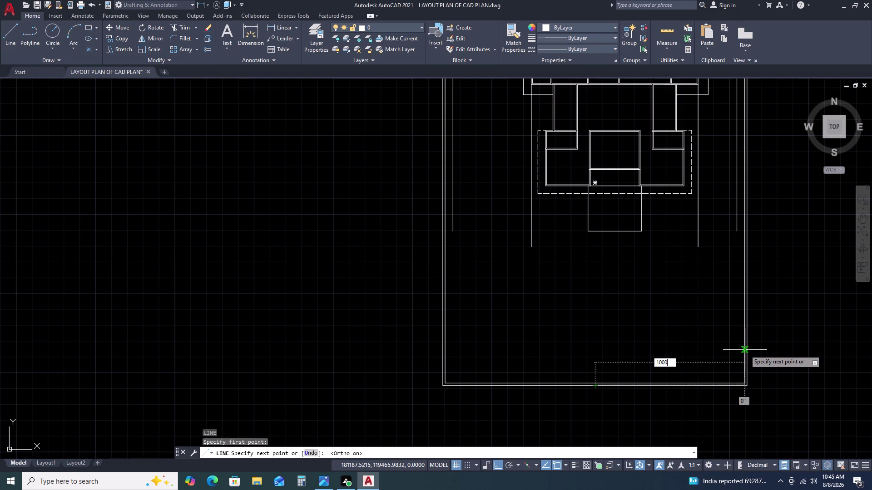
key(space)
scroll(up, 3)
scroll(down, 3)
scroll(up, 3)
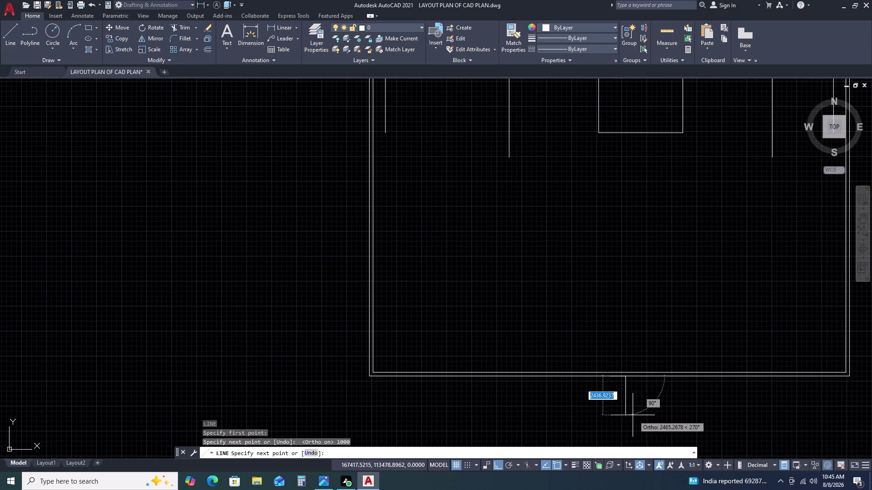
scroll(up, 3)
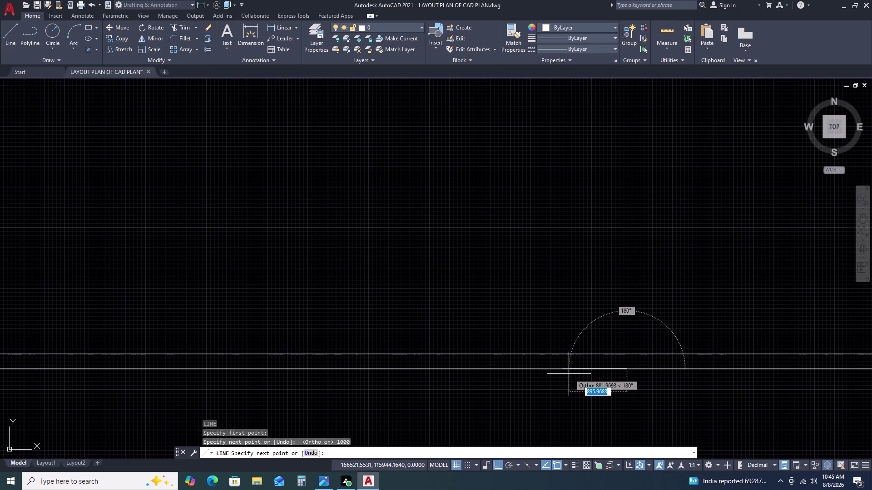
text(2)
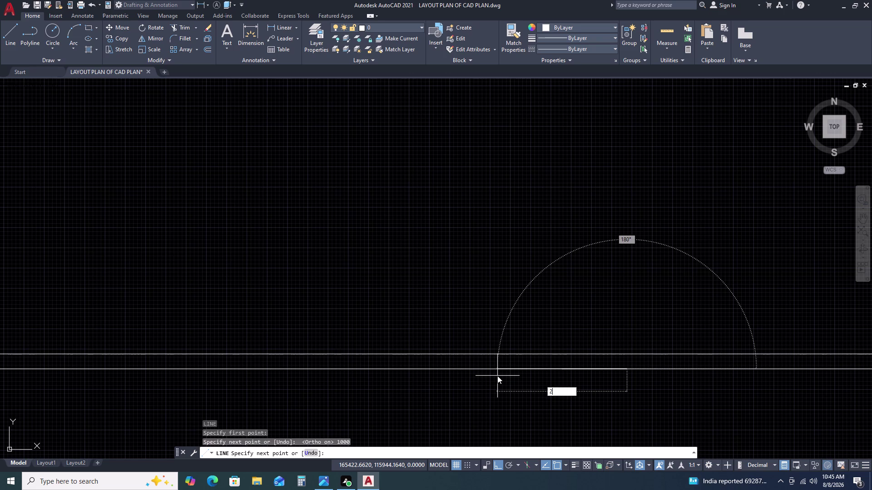
text(000)
key(space)
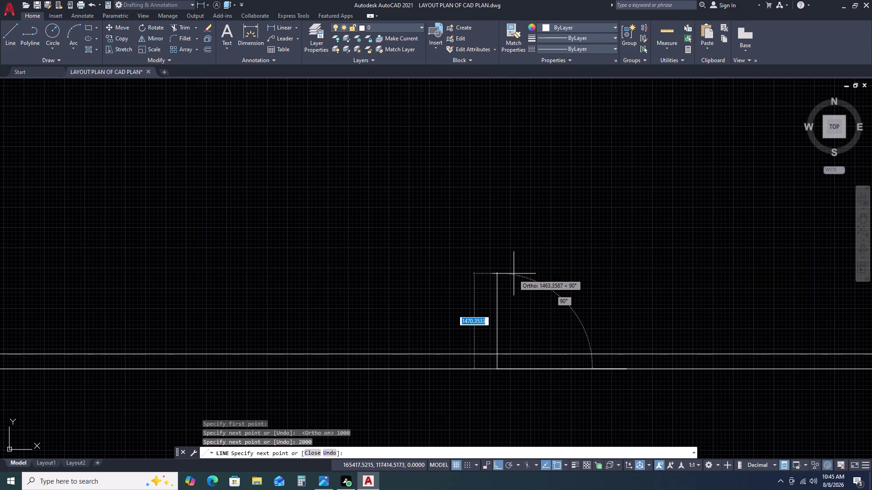
text(24)
key(0)
key(0)
key(space)
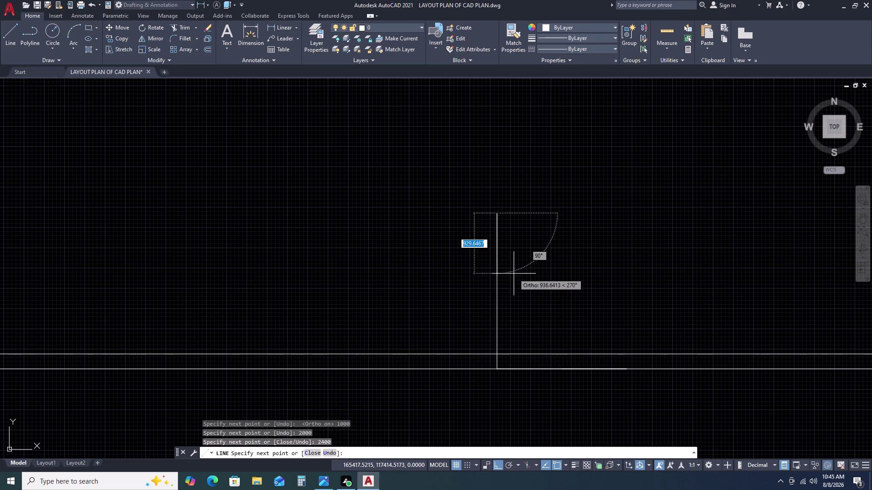
Add segments of 2000 and 2400 to close the small rectangle, then end LINE.
scroll(down, 3)
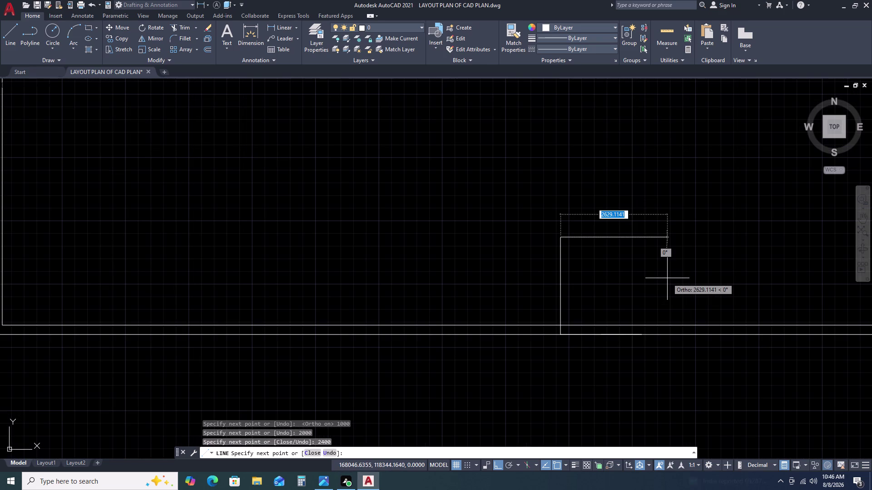
text(200)
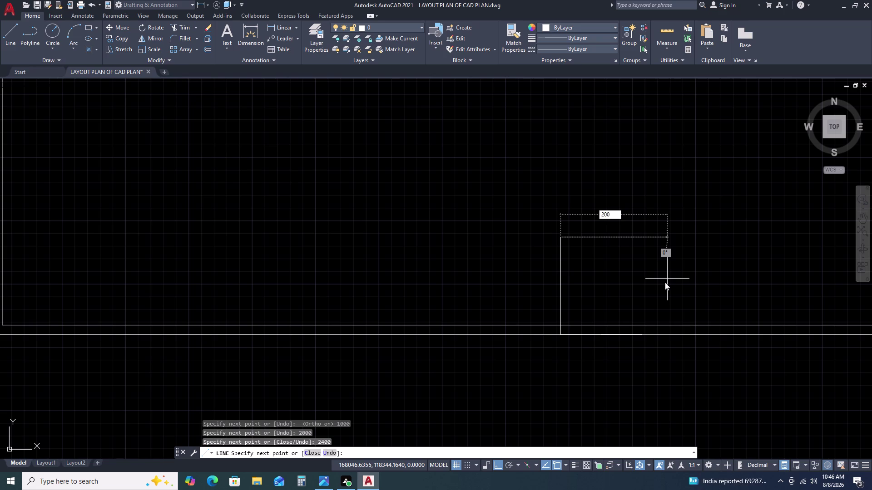
key(0)
key(space)
text(2)
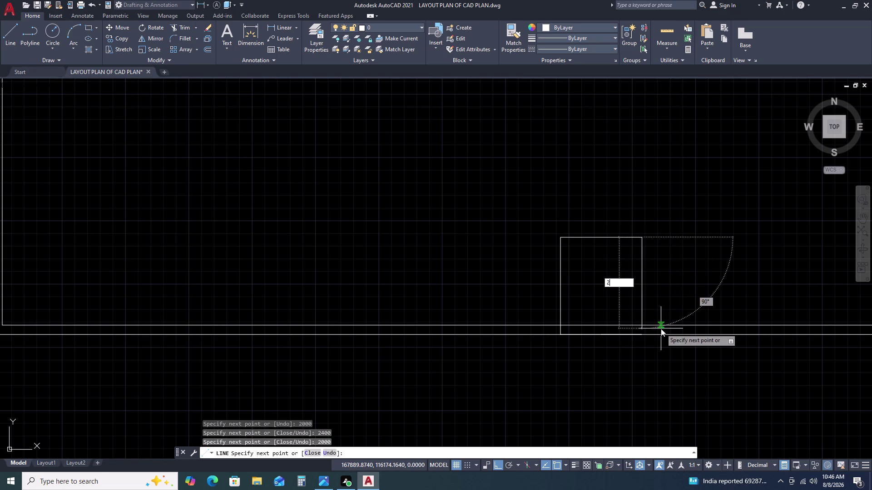
text(44)
key(BackSpace)
text(00)
key(space)
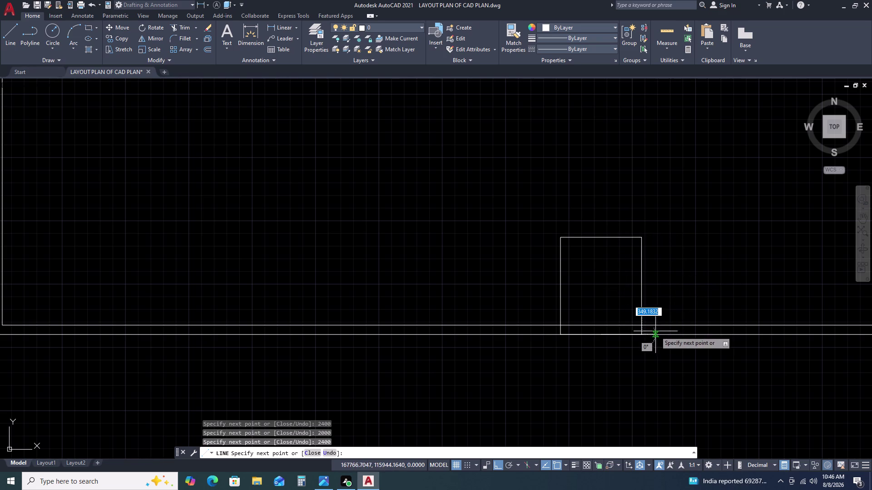
scroll(down, 3)
key(Escape)
key(Escape)
scroll(down, 3)
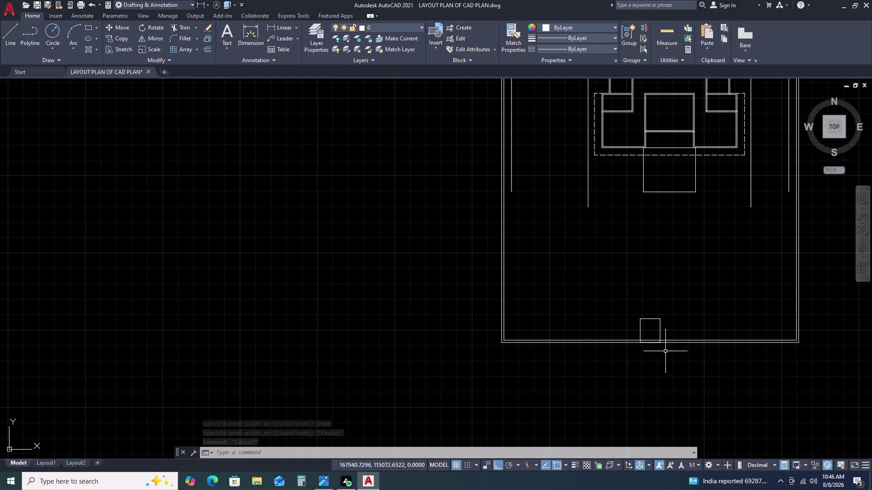
Window-select the small rectangle and move it onto the bottom wall line.
key(Escape)
key(Escape)
click(625, 302)
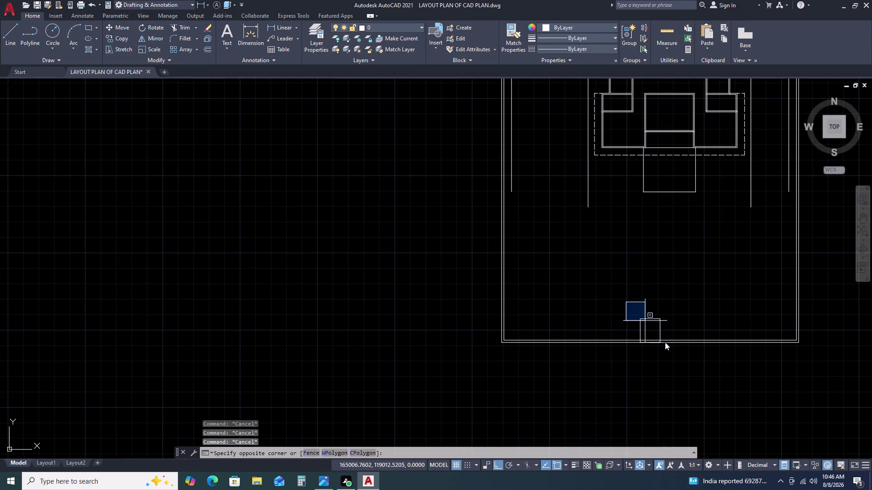
click(682, 372)
scroll(up, 3)
text(M)
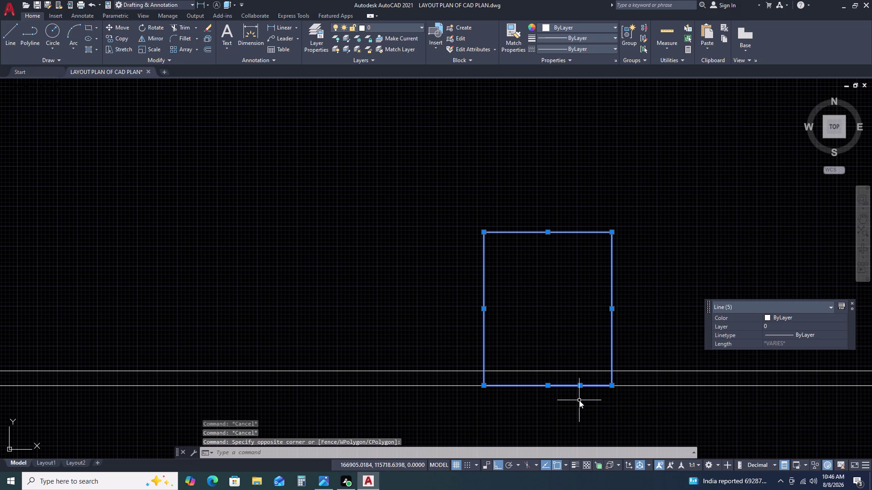
key(space)
double_click(549, 386)
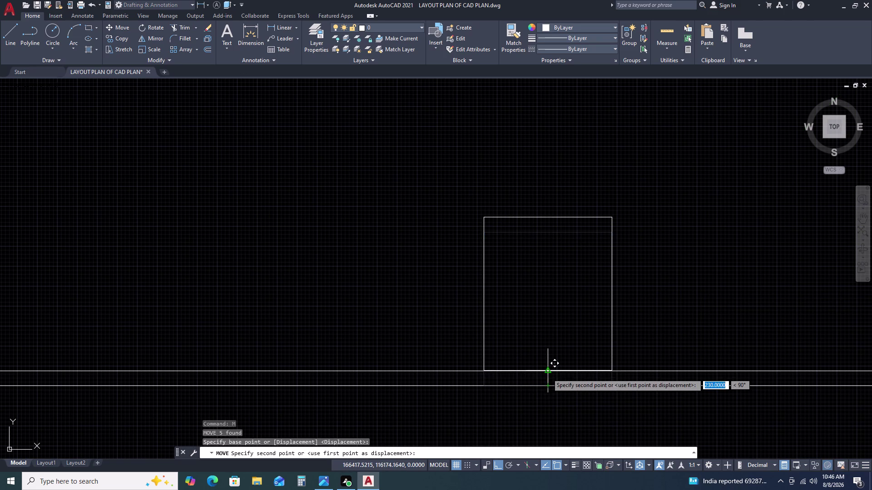
double_click(548, 373)
key(Escape)
scroll(down, 3)
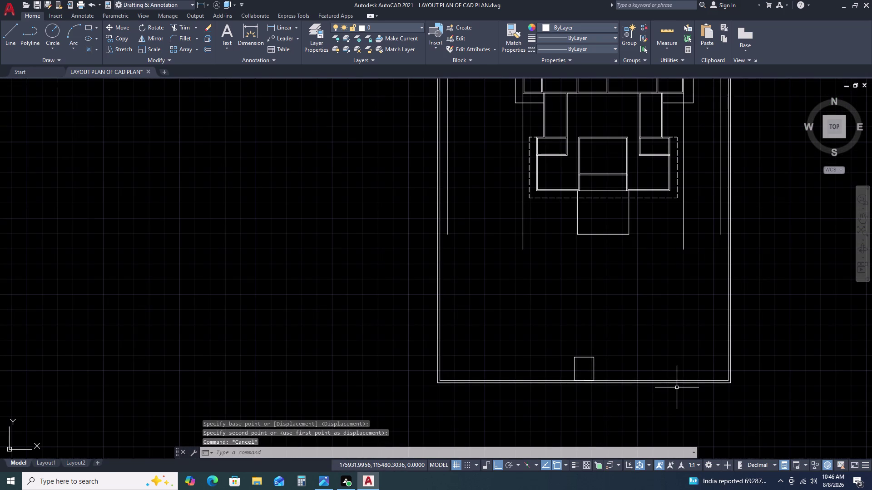
Draw a three-point arc from the left wall through the small square to the right wall.
key(a)
text(RC)
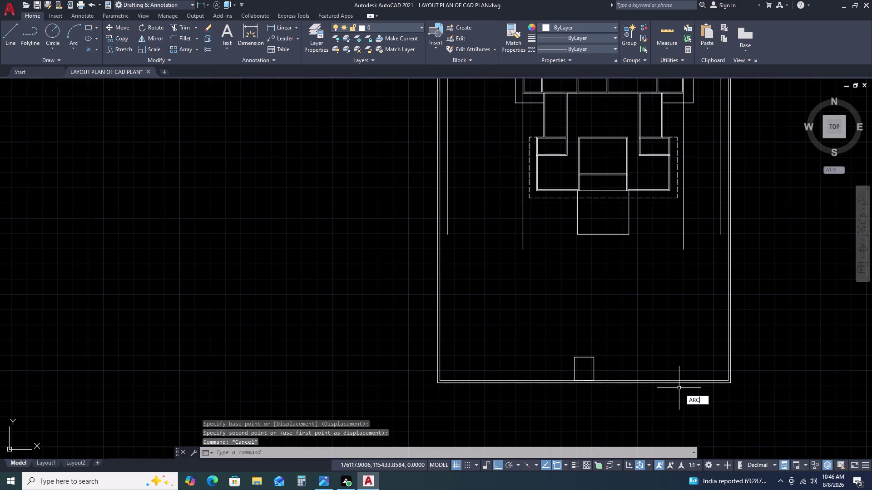
key(space)
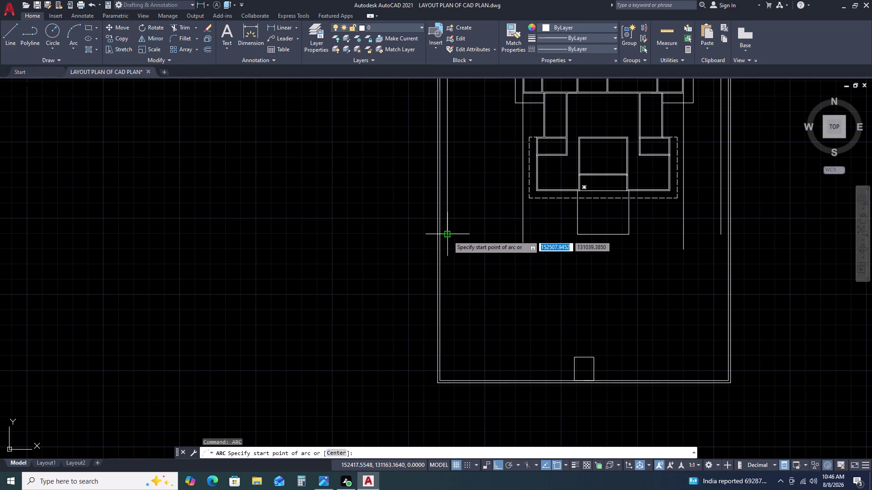
click(448, 235)
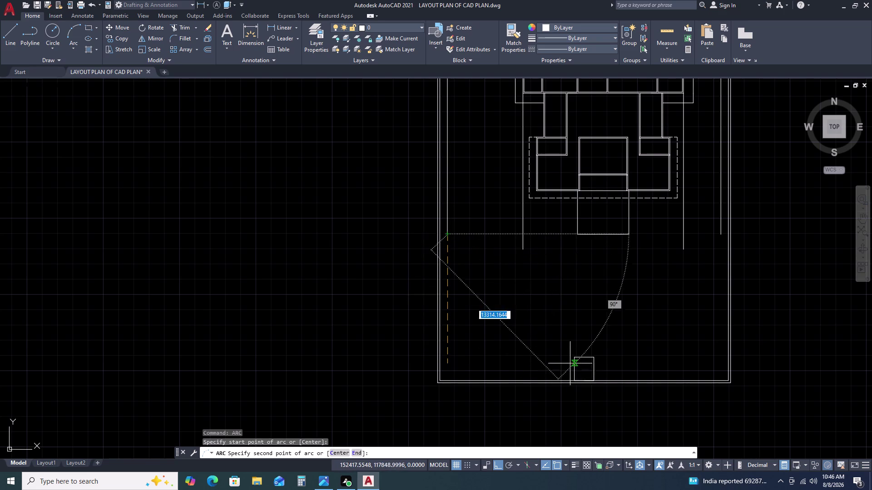
click(575, 357)
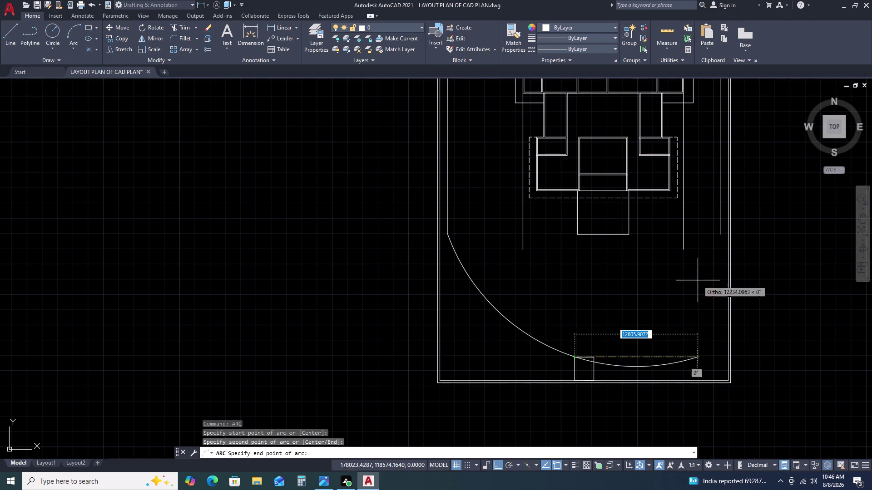
click(730, 275)
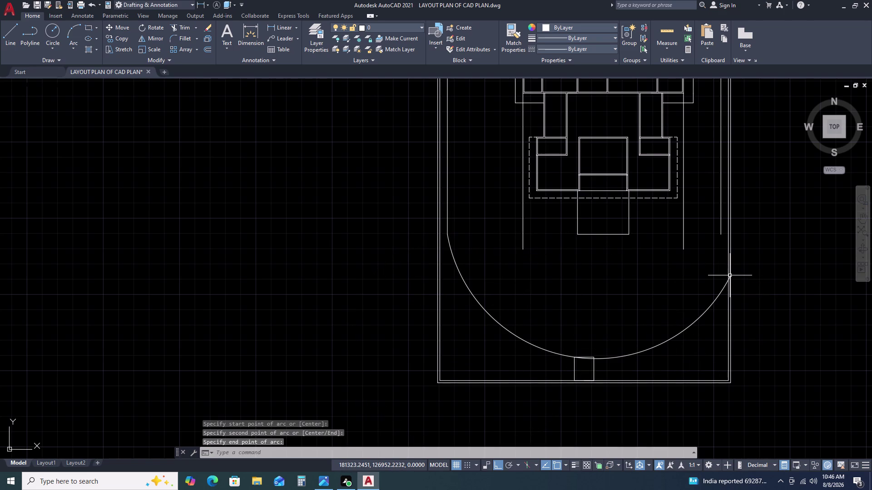
Trim away the arc's right half using a fence.
scroll(up, 3)
scroll(down, 3)
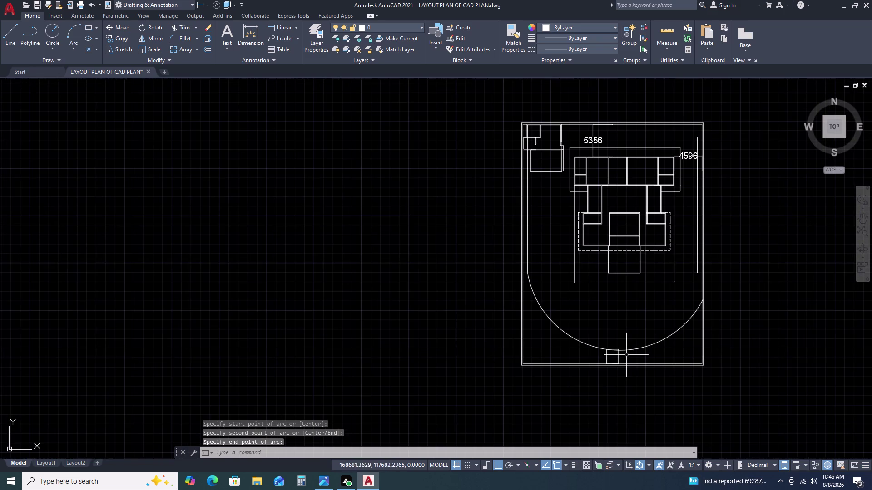
text(TR)
key(space)
scroll(up, 3)
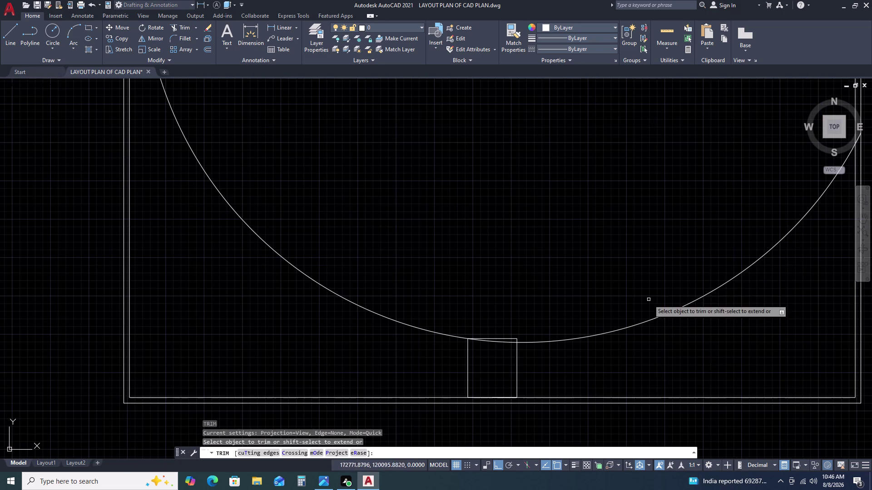
click(651, 288)
double_click(642, 368)
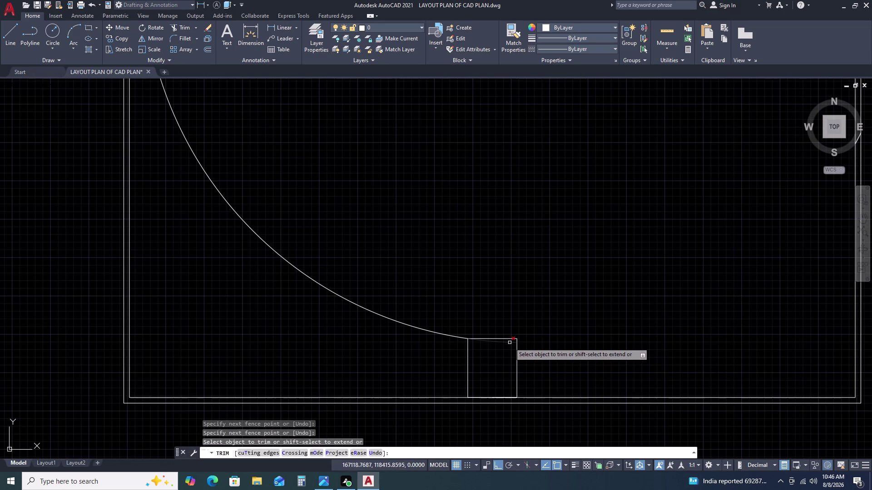
click(510, 343)
key(Escape)
scroll(down, 3)
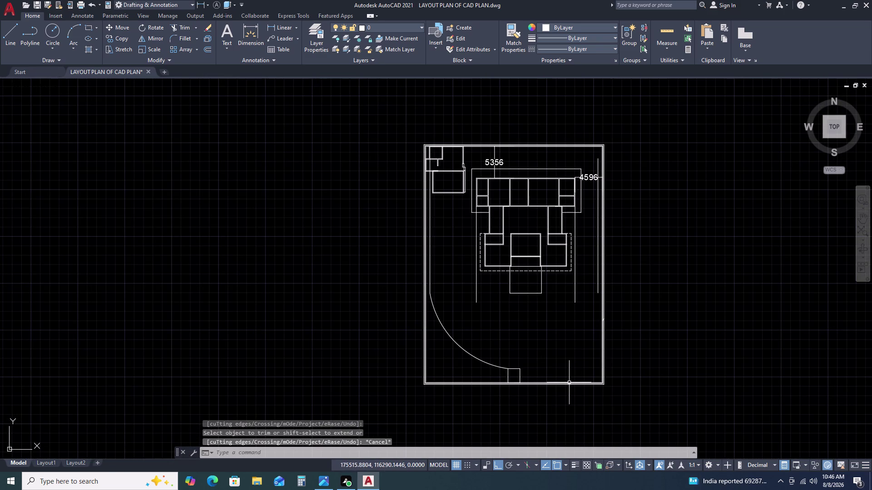
text(MI)
key(space)
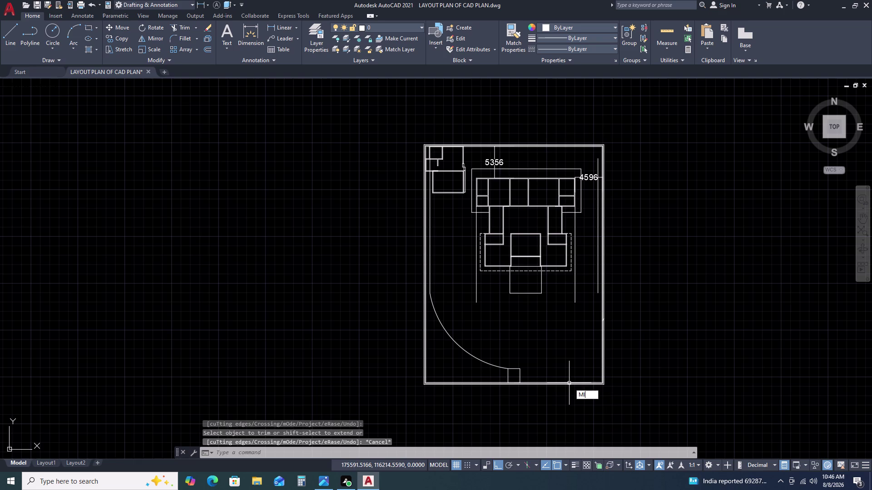
double_click(486, 361)
key(space)
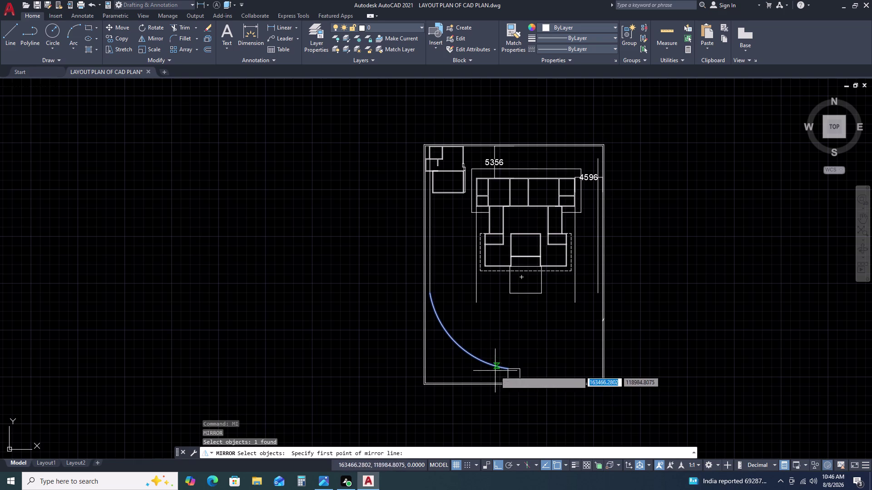
click(512, 372)
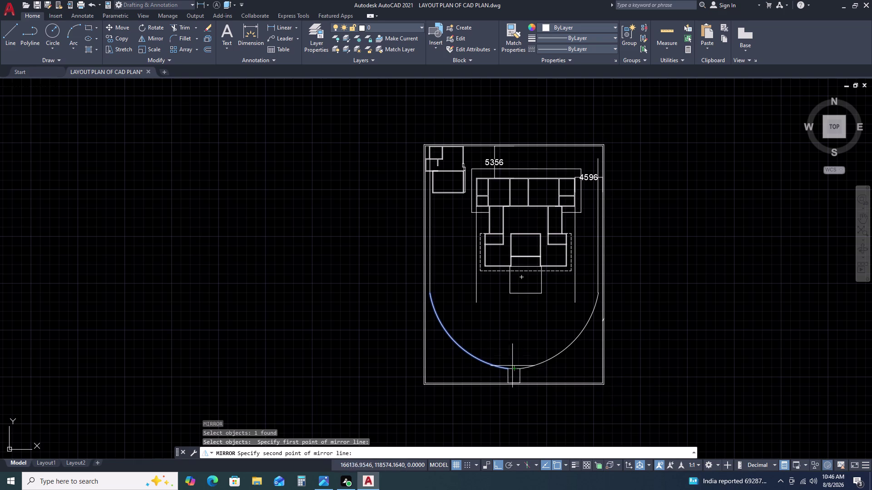
double_click(512, 326)
drag(540, 358, 512, 327)
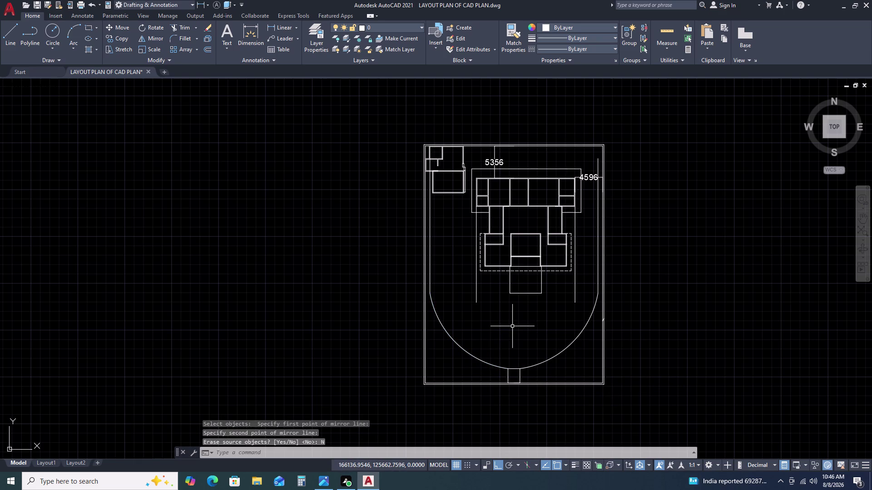
key(Escape)
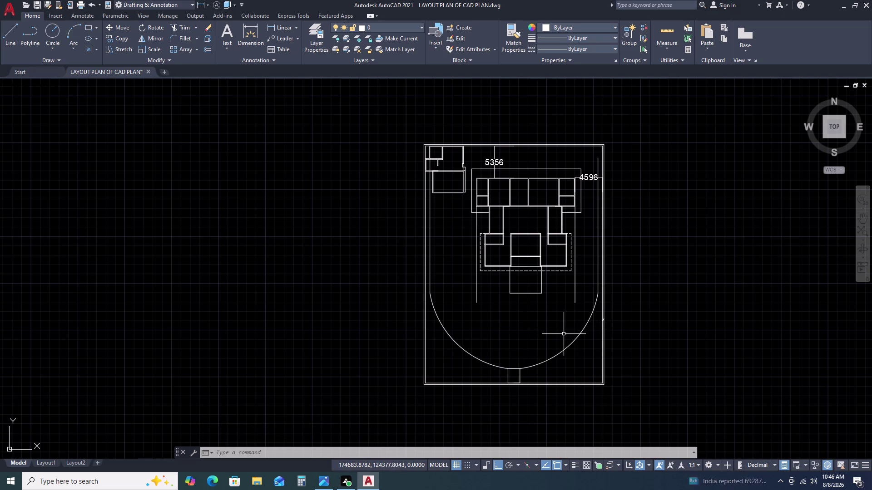
text(L)
key(space)
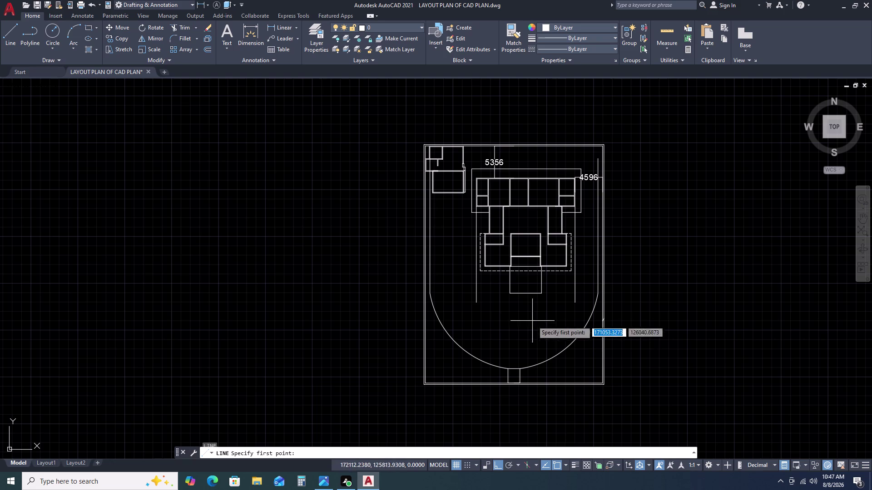
click(477, 304)
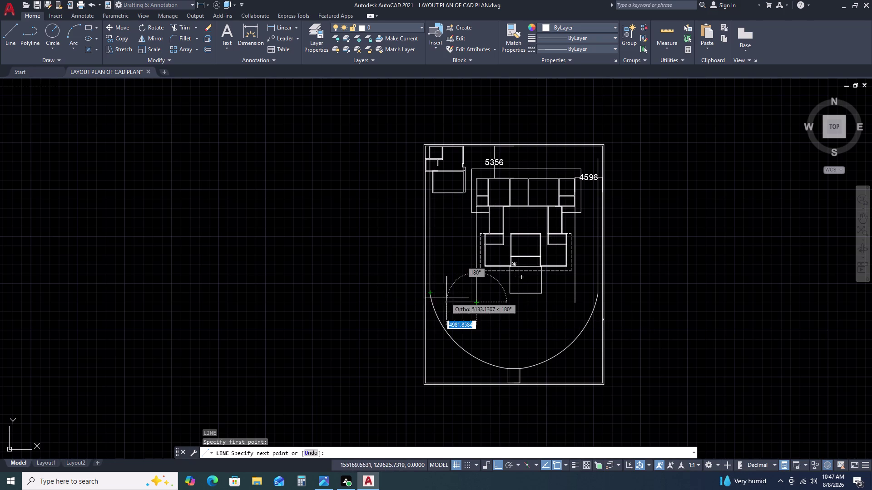
key(Escape)
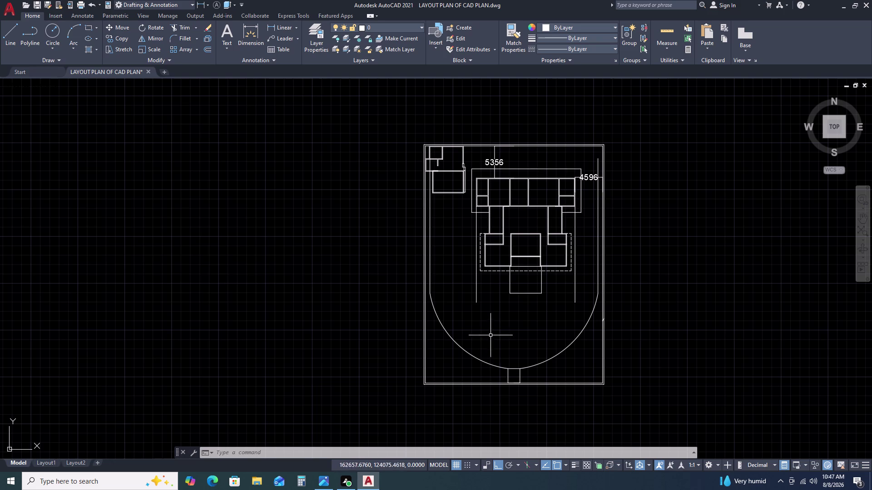
click(537, 364)
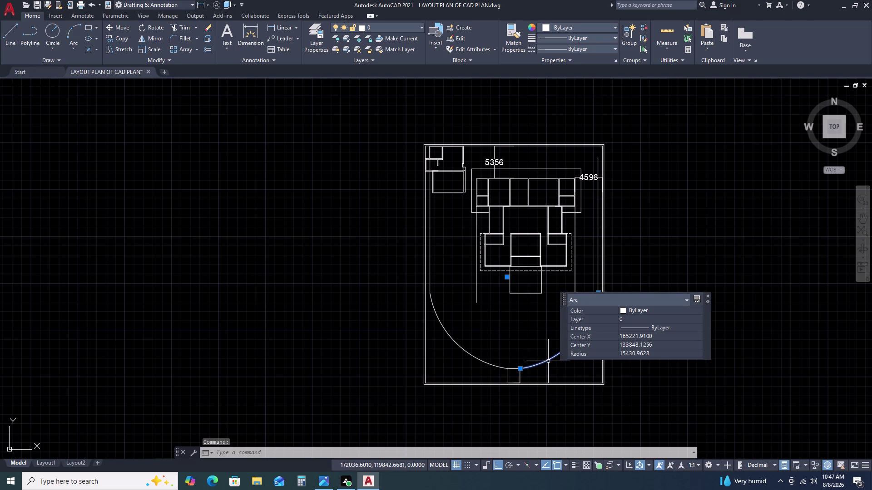
key(Delete)
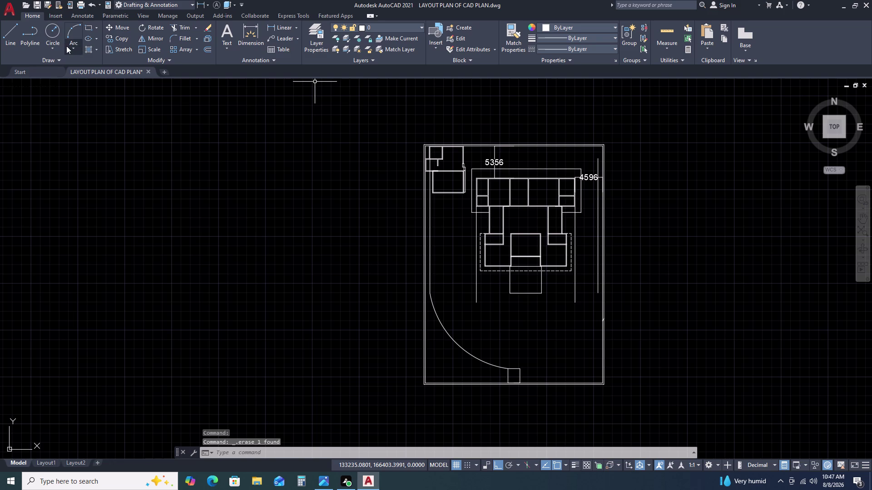
Draw a radius-600 arc from the bottom opening to the right wall.
click(67, 49)
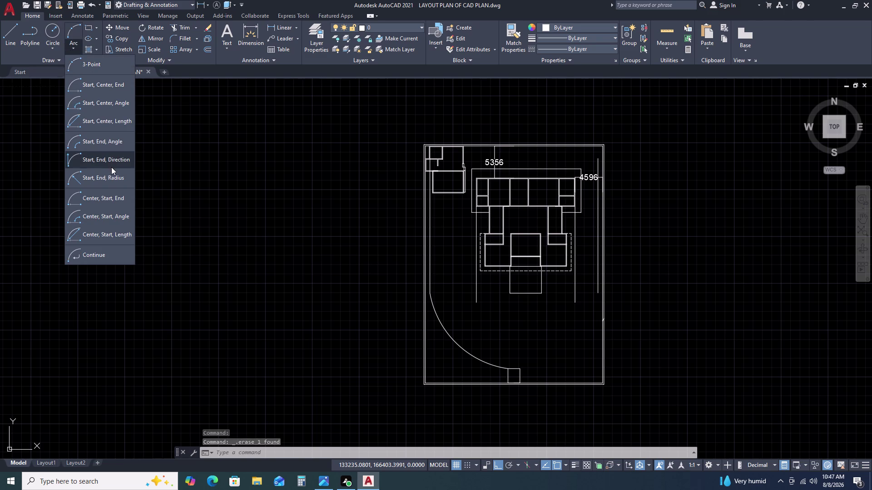
click(112, 179)
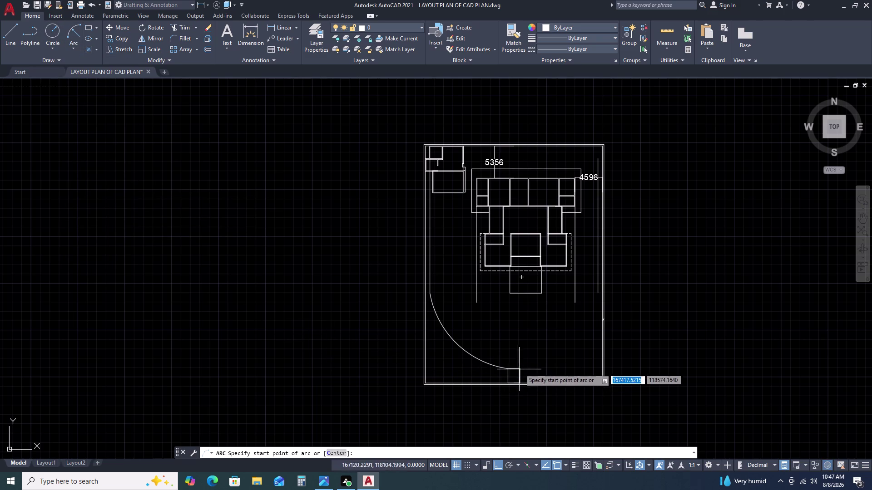
click(522, 369)
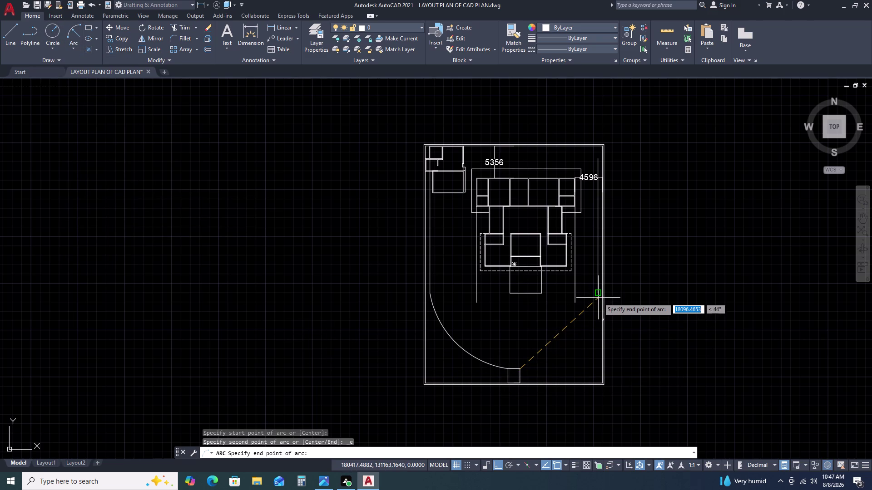
click(598, 295)
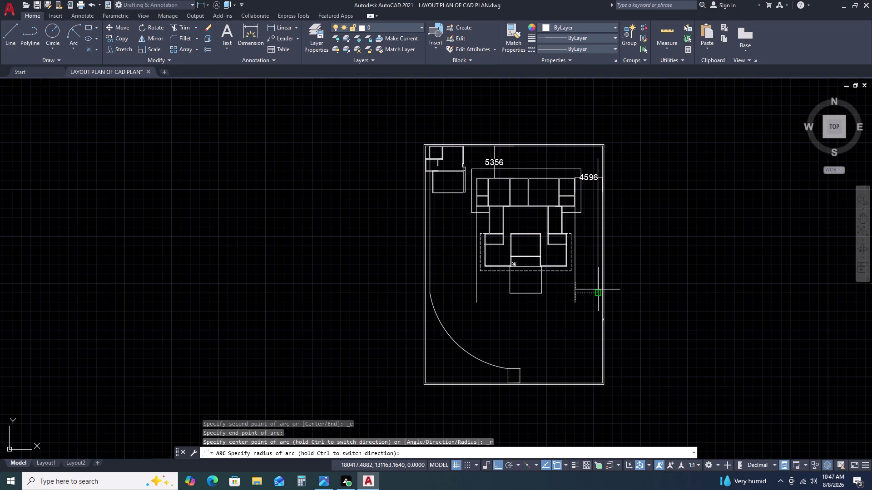
key(3)
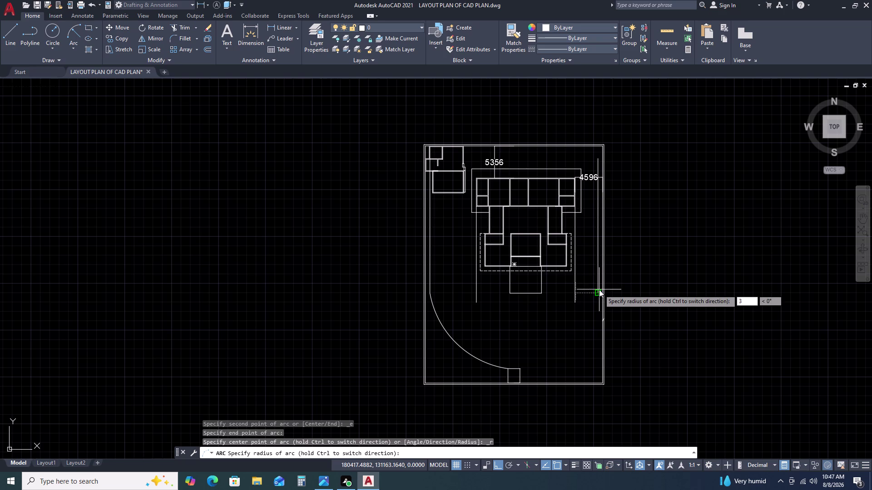
key(6)
text(00)
key(space)
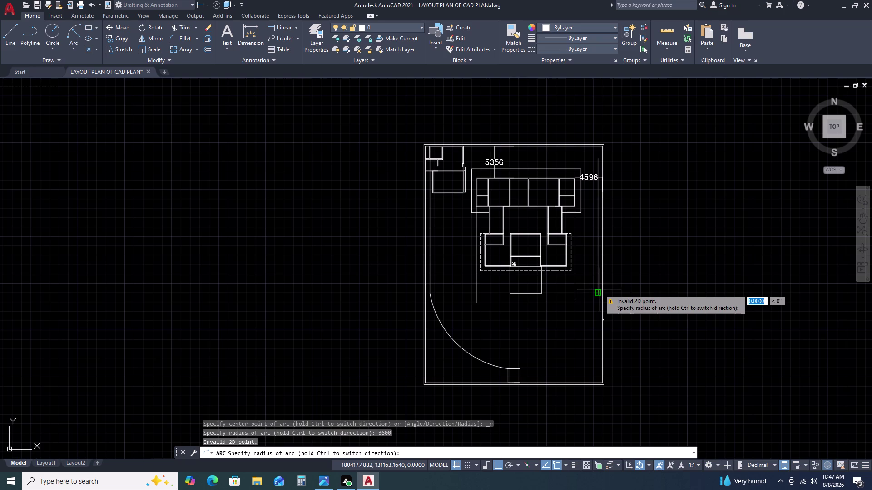
click(521, 368)
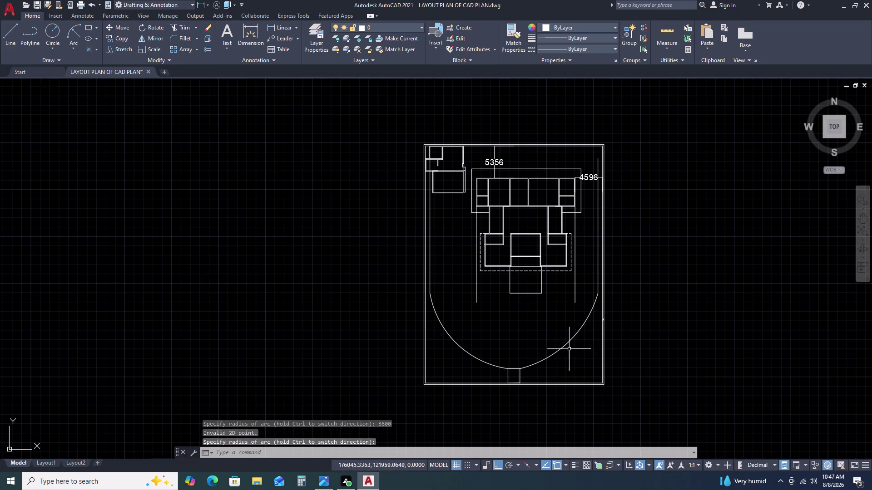
key(Escape)
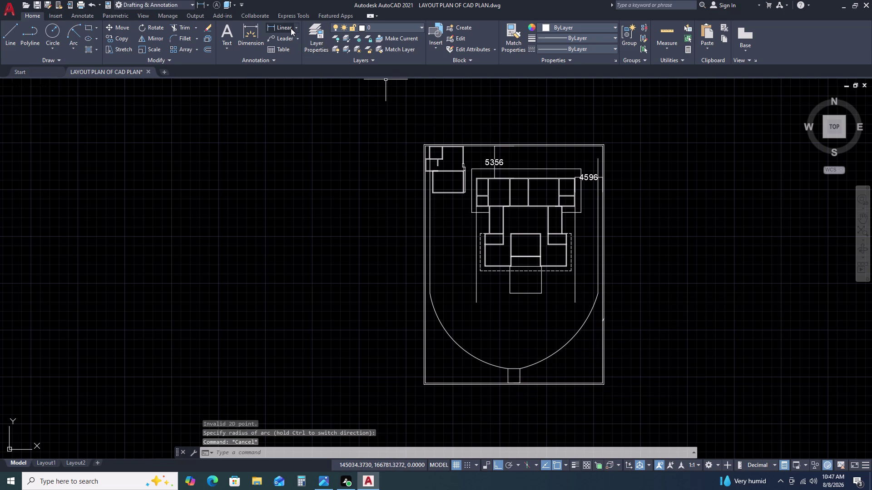
Add an R18096 radius dimension to the right arc, then delete it.
click(294, 30)
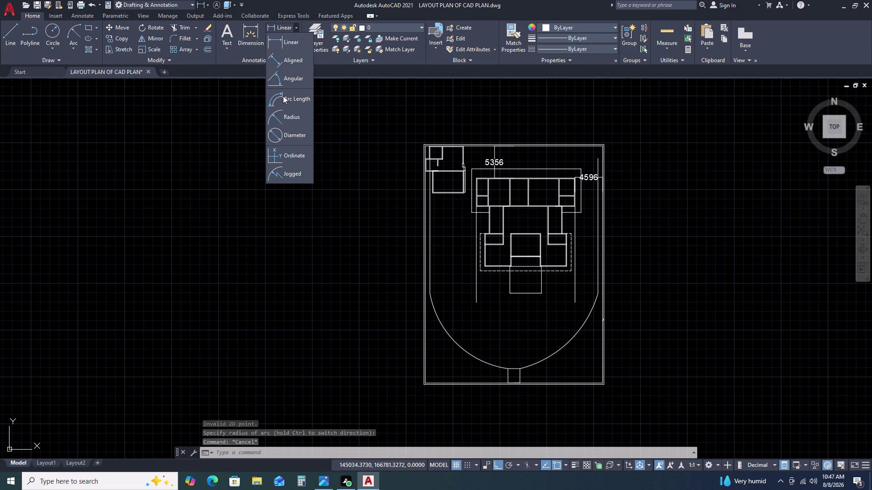
click(287, 121)
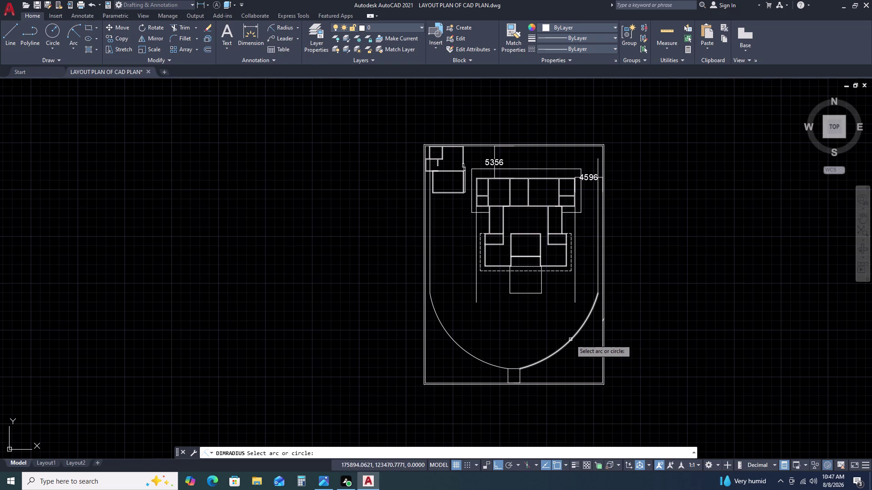
double_click(570, 340)
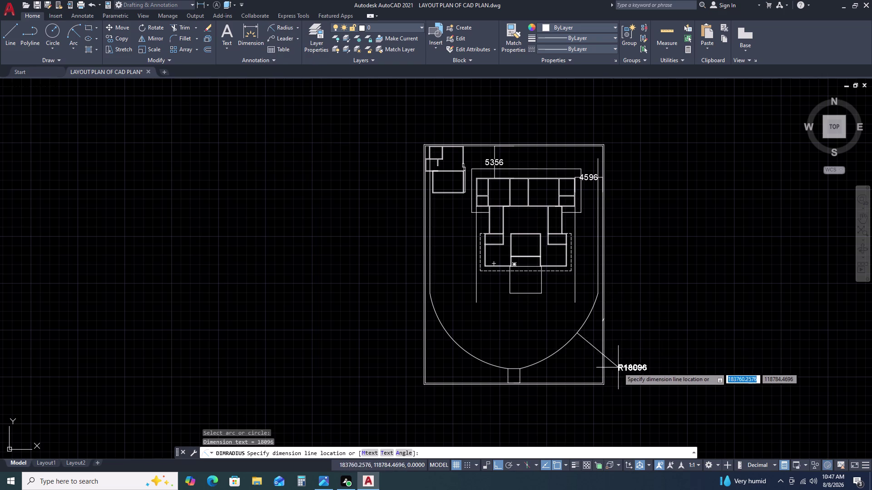
double_click(635, 368)
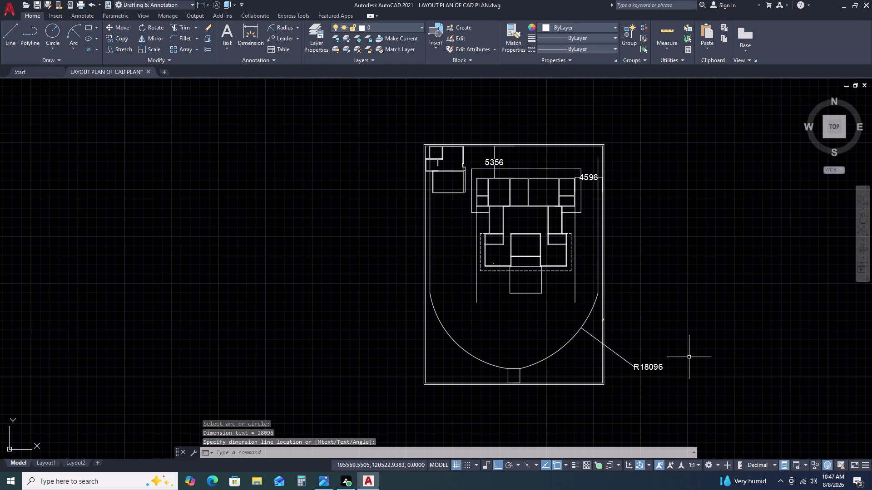
click(692, 354)
click(644, 376)
key(Delete)
Delete the right and left curved walls and pan to empty space beside the plan.
scroll(down, 3)
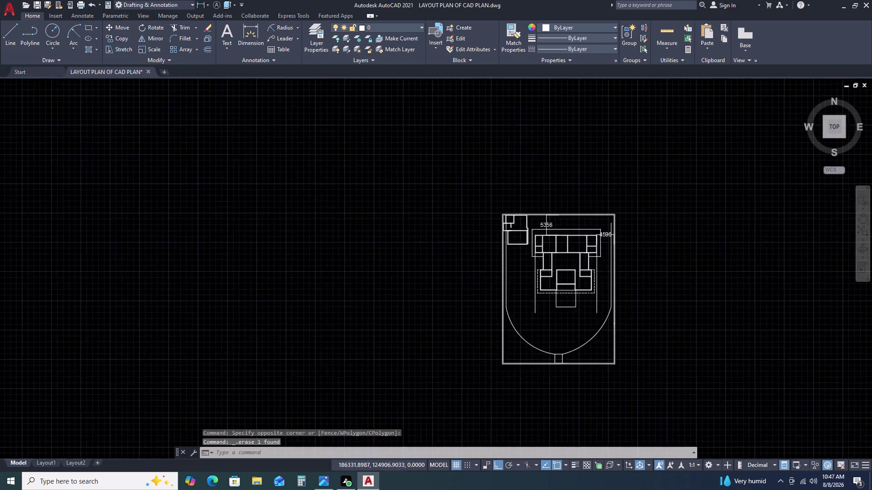
scroll(up, 3)
drag(605, 307, 601, 300)
click(585, 279)
key(Delete)
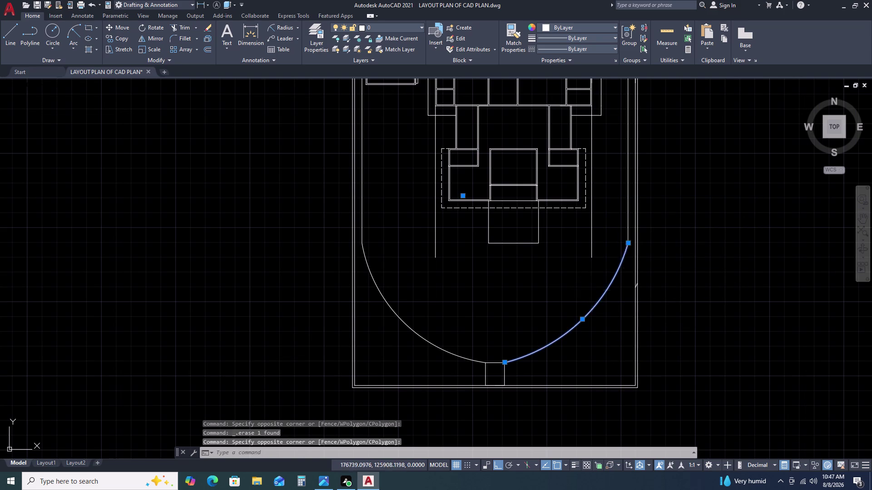
double_click(470, 312)
drag(422, 341, 418, 348)
key(Delete)
scroll(down, 3)
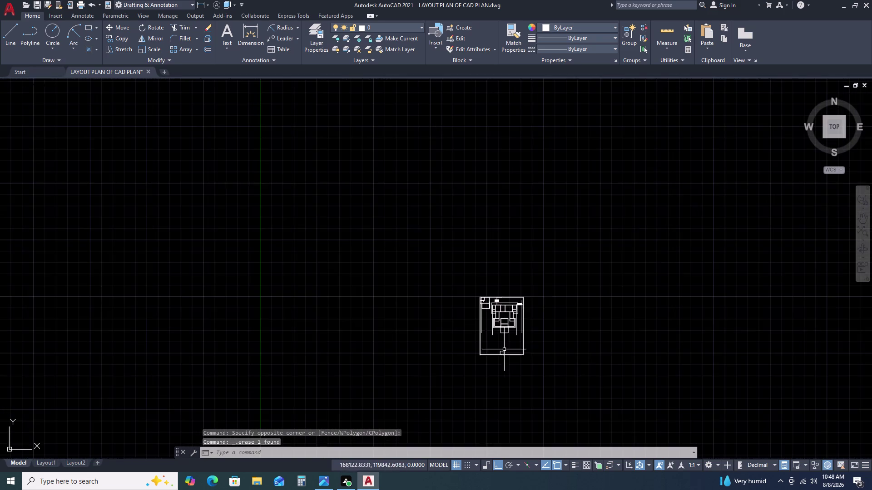
middle_drag(615, 325, 589, 290)
Draw a 3600-radius circle right of the plan and select it to check its size.
text(C)
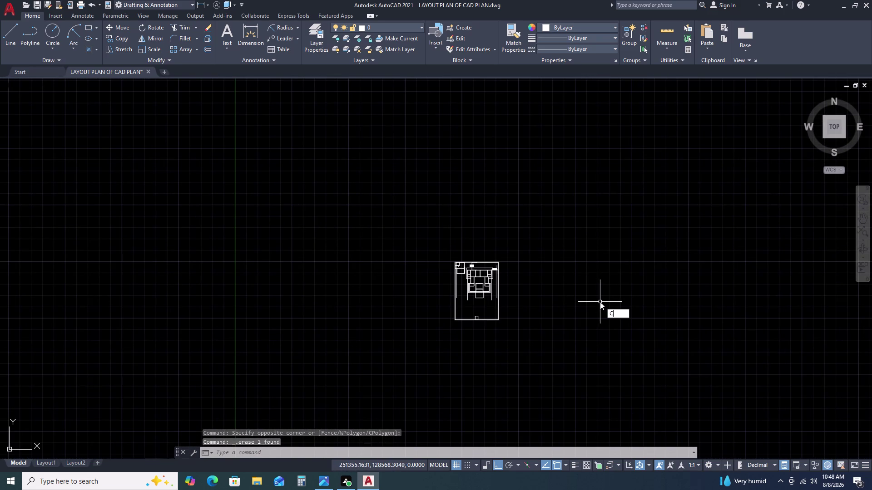
key(space)
click(600, 302)
text(R)
key(space)
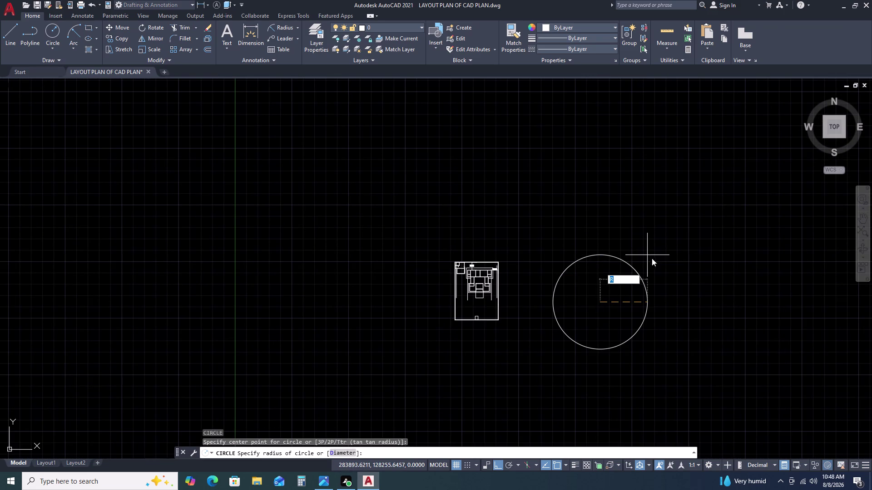
key(Escape)
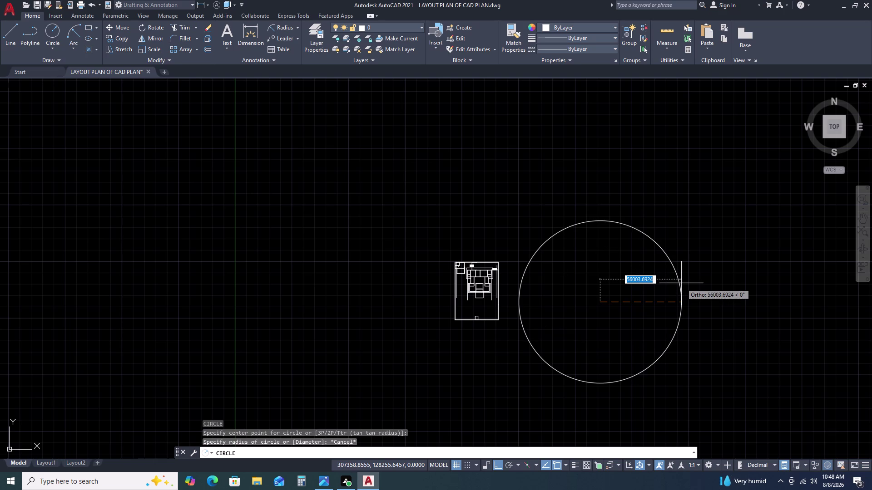
text(36)
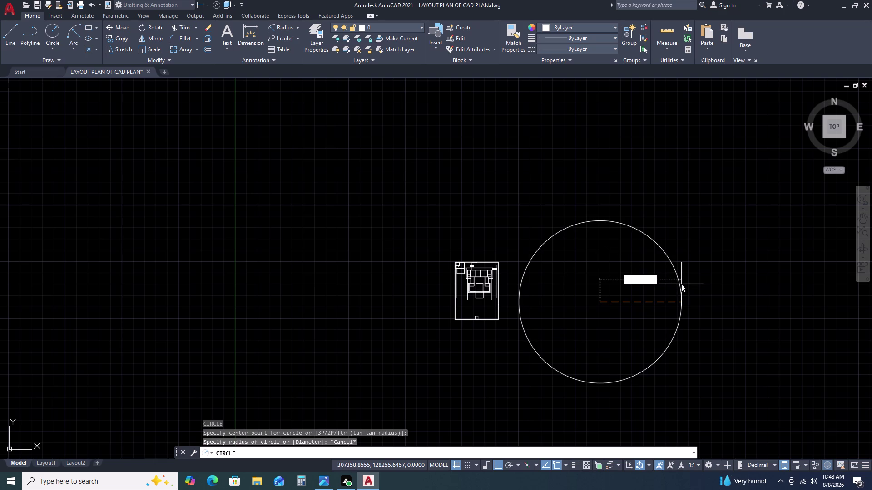
text(00)
key(space)
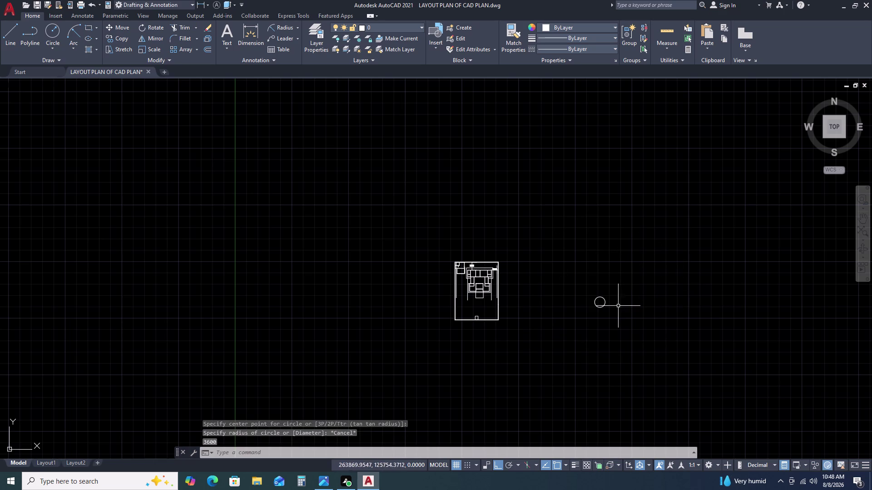
scroll(up, 3)
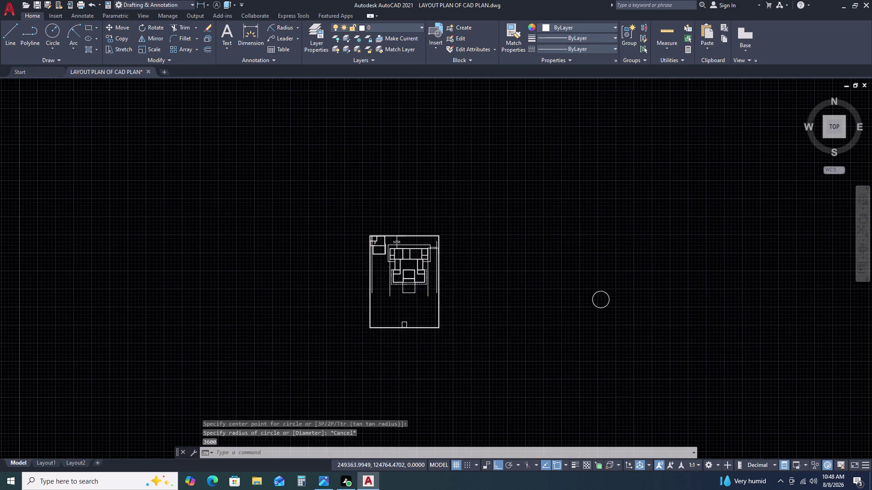
double_click(644, 280)
click(613, 306)
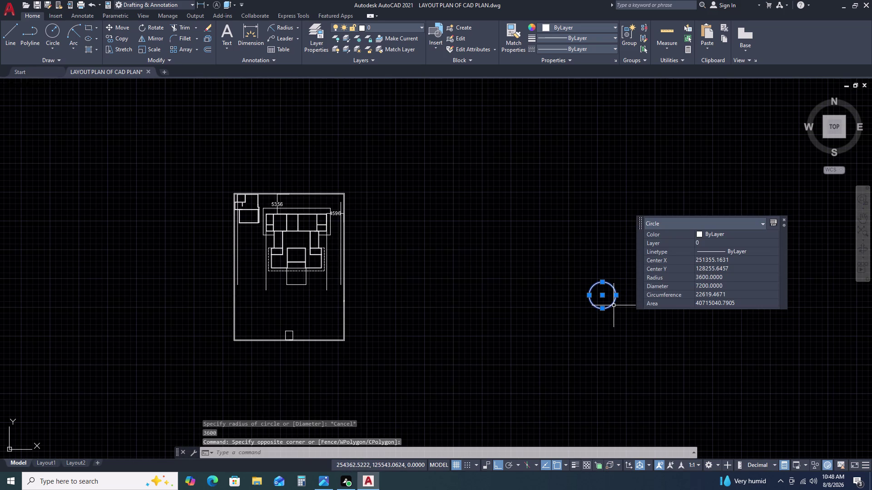
key(Escape)
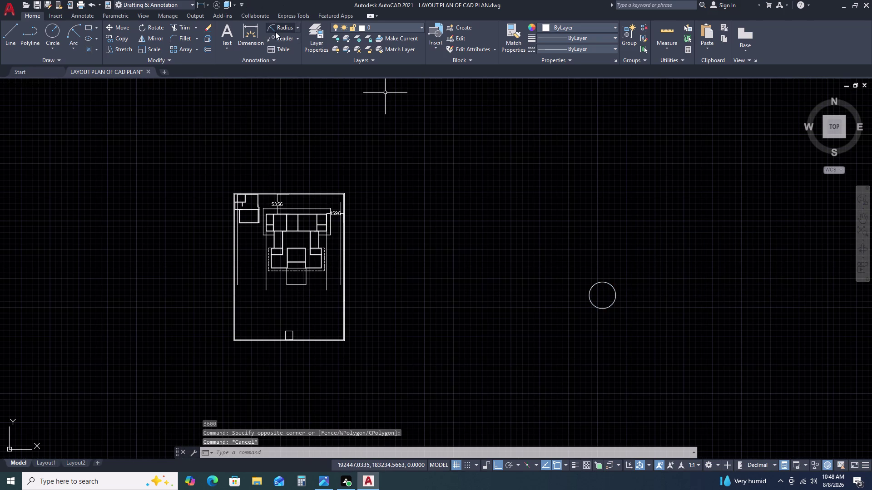
click(279, 29)
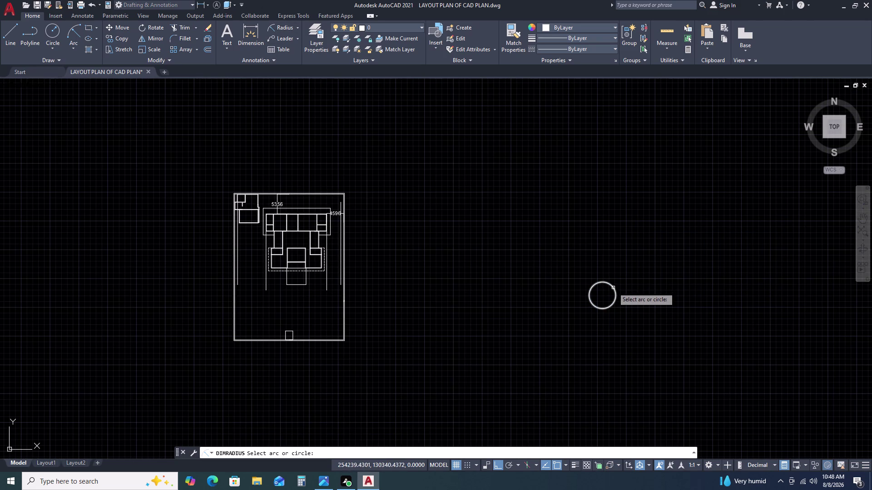
click(613, 288)
click(646, 269)
scroll(up, 3)
scroll(up, 3)
scroll(down, 3)
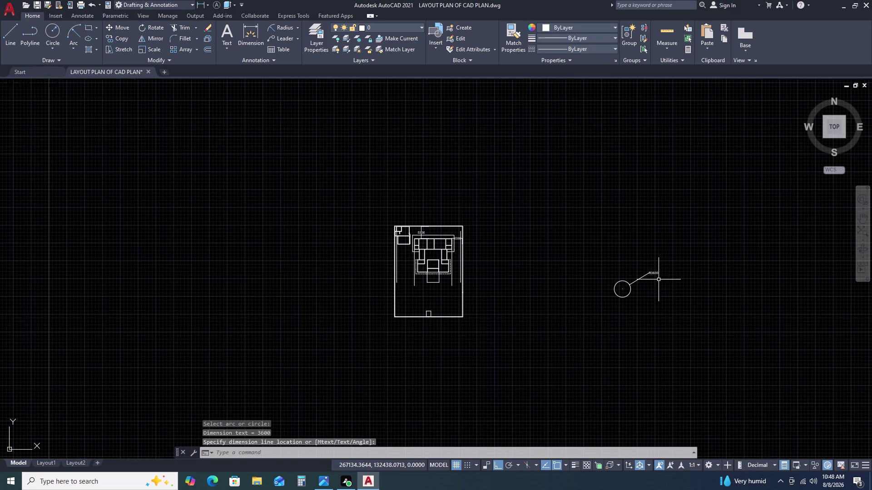
click(637, 297)
double_click(631, 277)
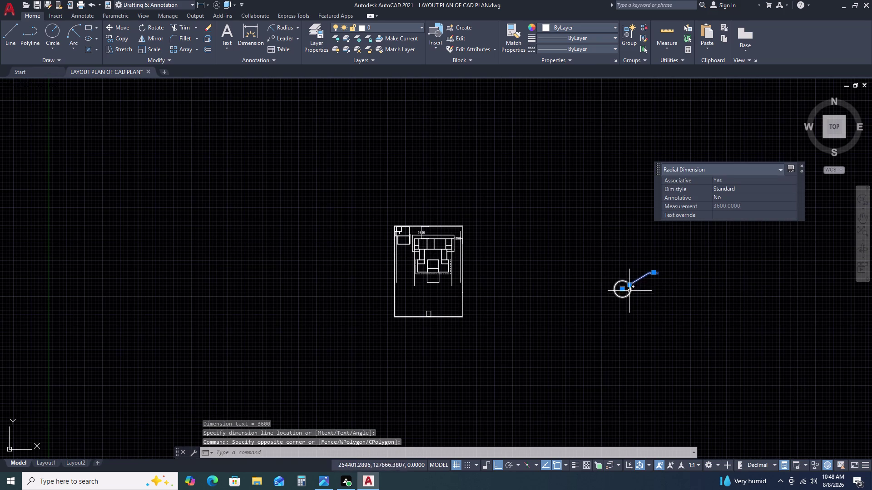
key(Delete)
double_click(640, 282)
click(611, 258)
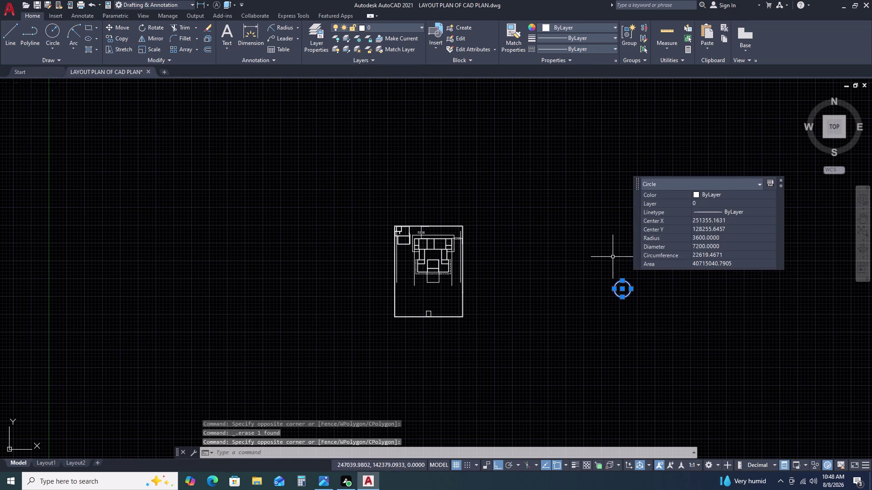
text(N)
key(space)
key(Escape)
key(Escape)
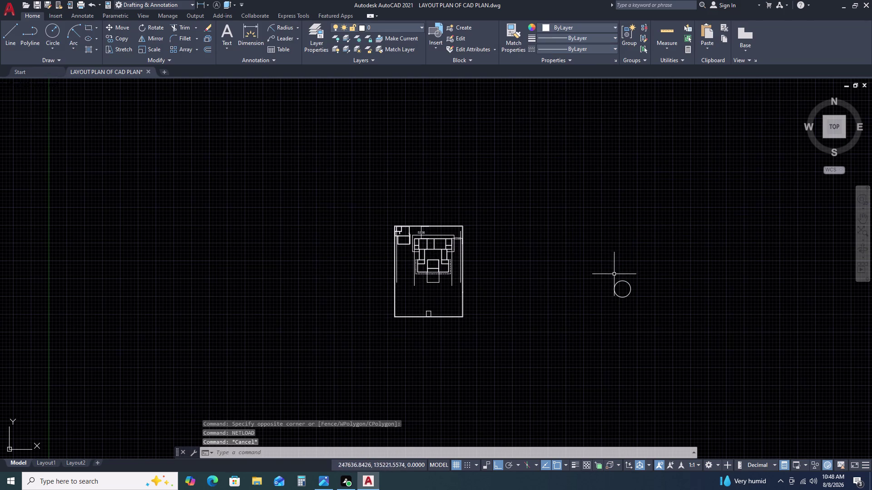
click(656, 280)
click(617, 294)
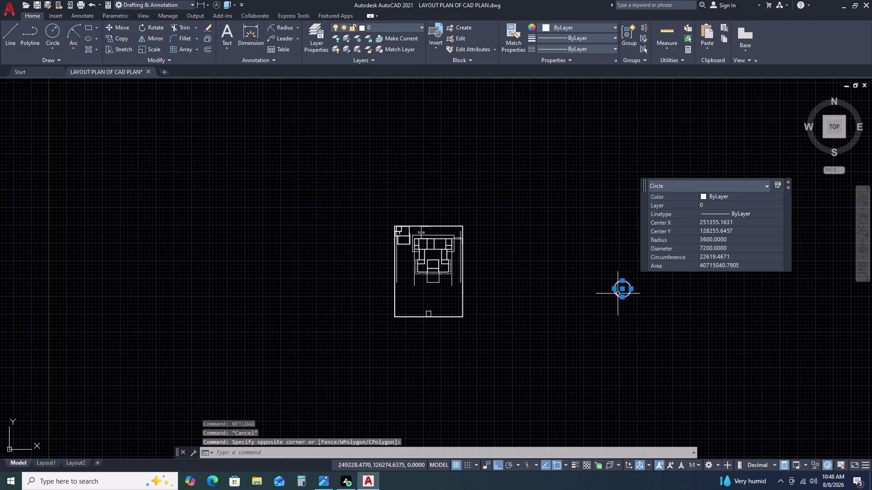
Move the 3600-radius circle closer to the floor plan.
key(m)
key(space)
scroll(up, 3)
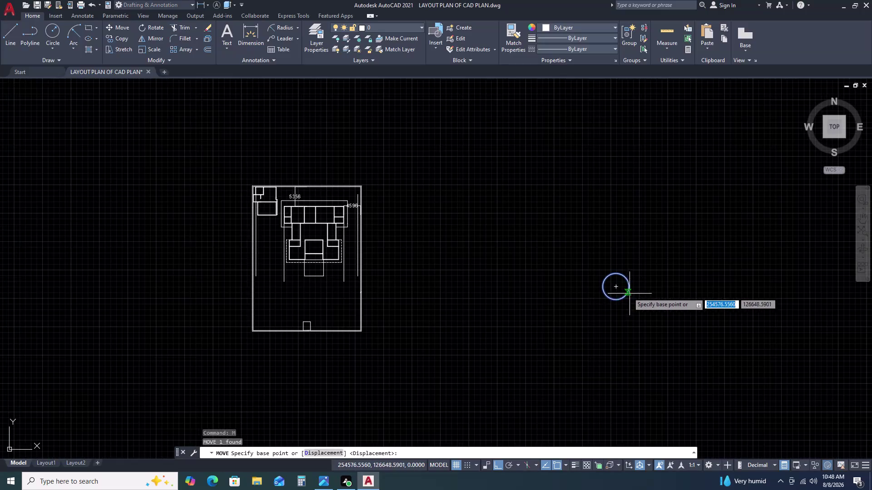
double_click(618, 303)
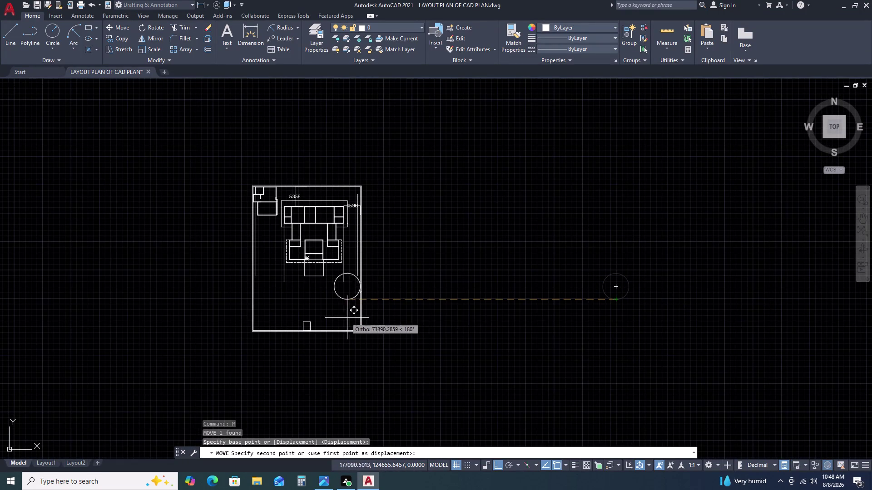
scroll(up, 3)
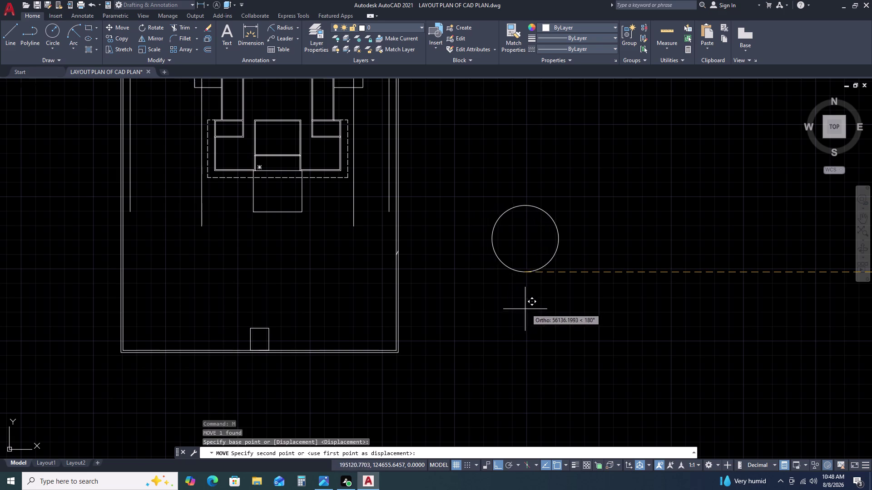
scroll(down, 3)
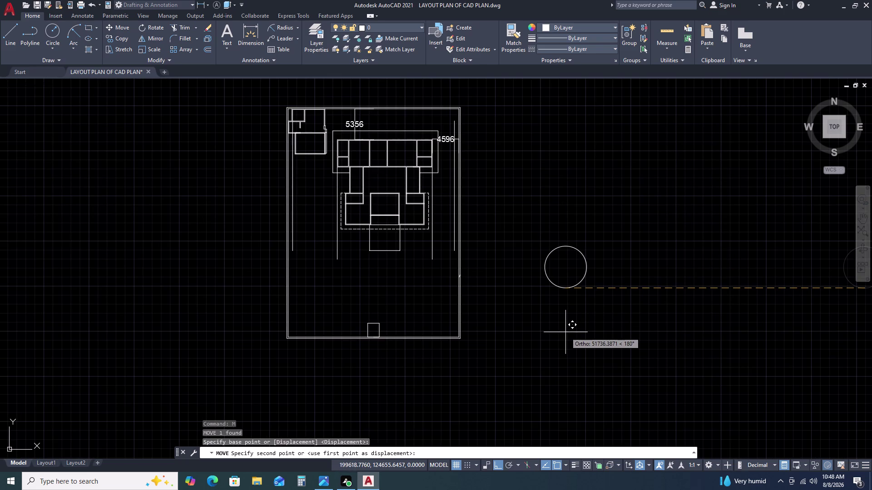
click(566, 333)
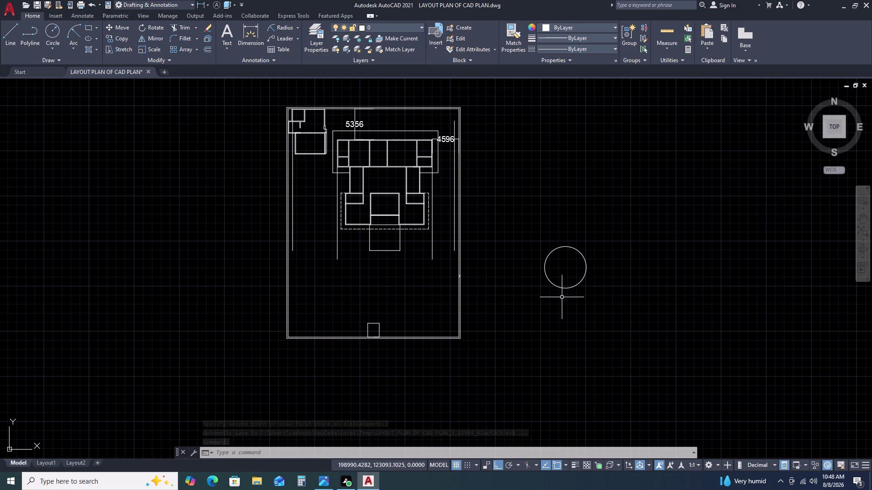
Window-select the circle beside the plan and delete it.
click(593, 289)
click(571, 219)
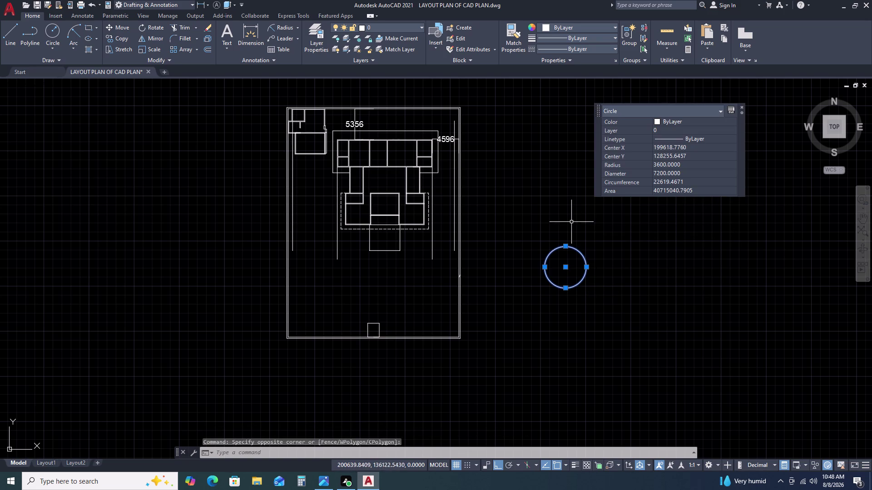
key(Delete)
double_click(76, 49)
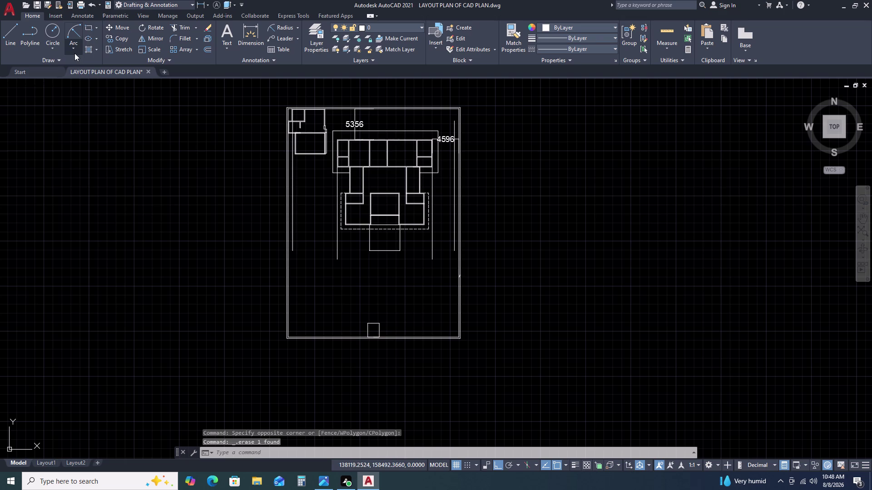
Draw a Center, Start, Length arc with a 3600 chord beside the plan.
click(68, 47)
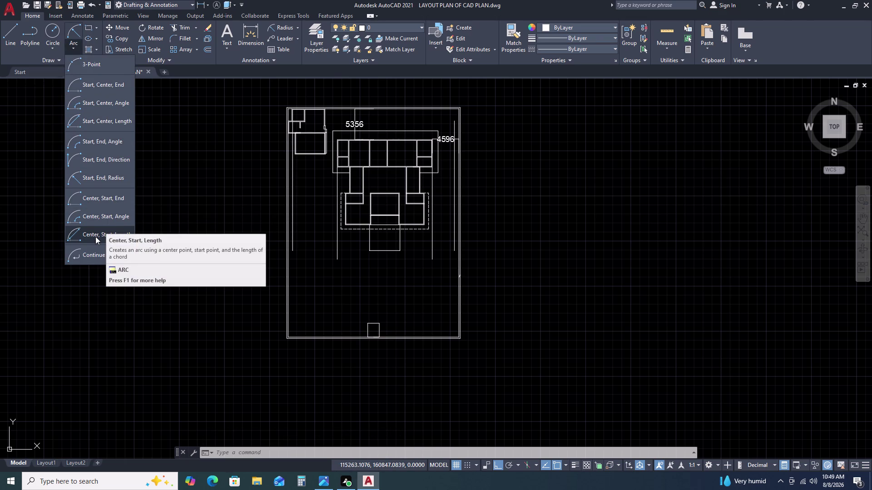
click(93, 125)
click(544, 276)
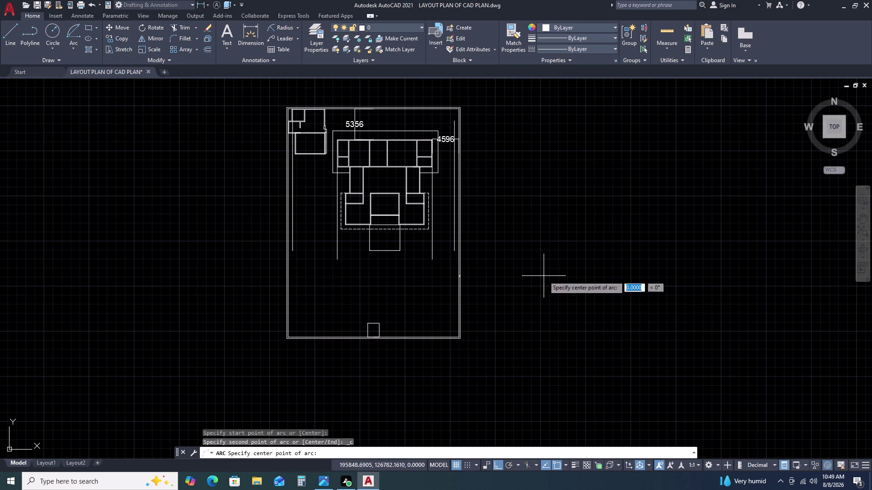
click(643, 257)
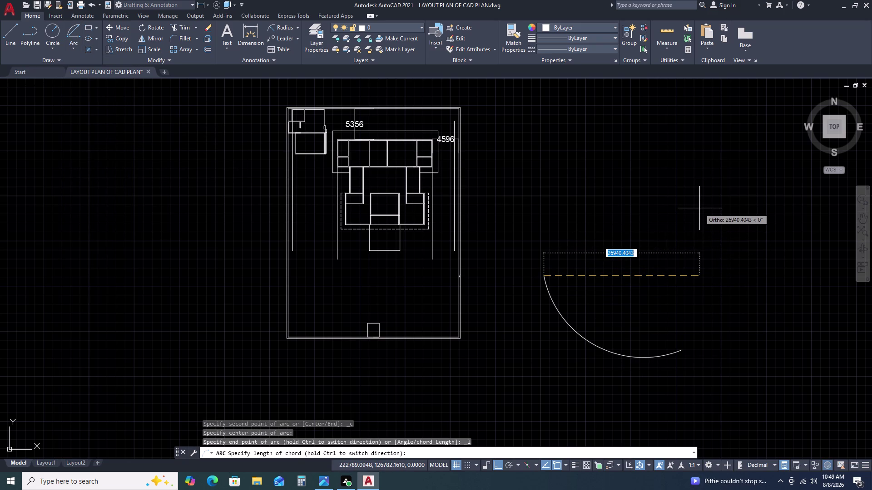
text(3600)
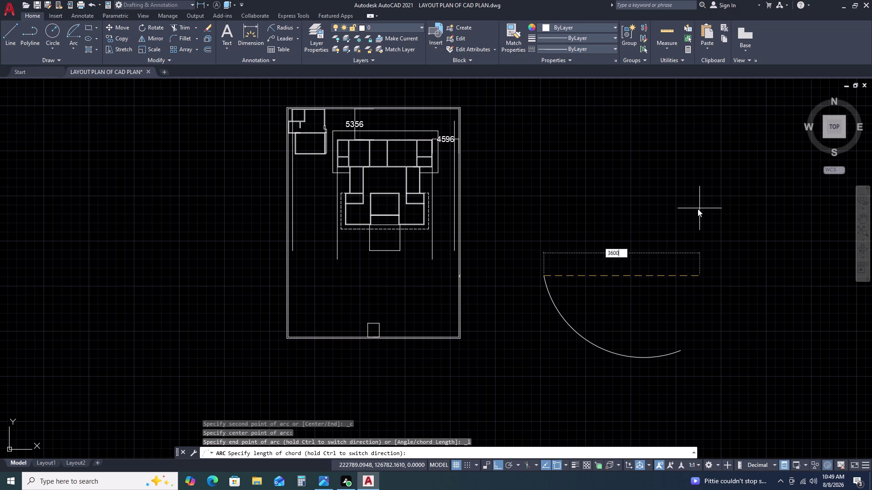
key(space)
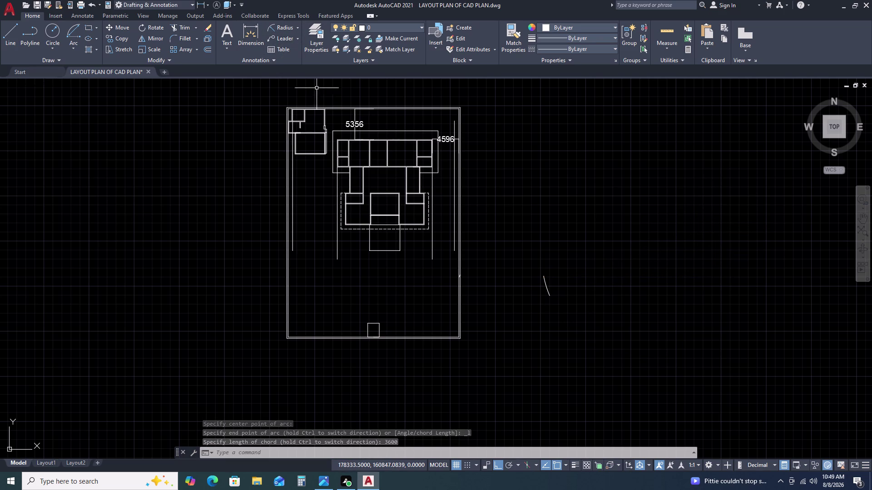
click(299, 28)
click(289, 102)
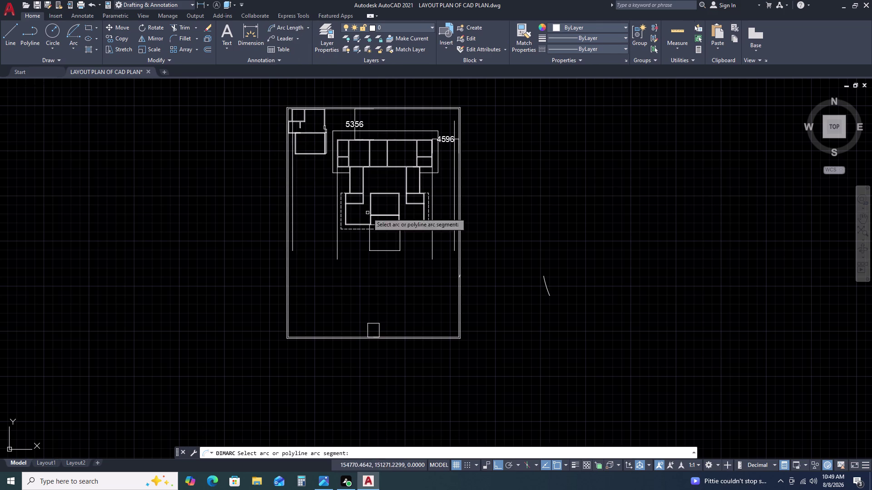
Add a 106532 arc-length dimension to the small arc, then erase both the dimension and the arc.
click(546, 288)
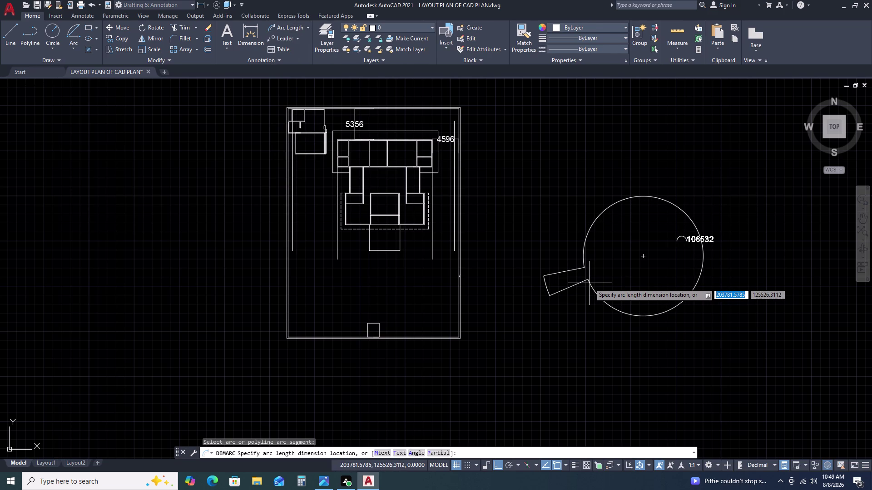
click(589, 283)
click(607, 301)
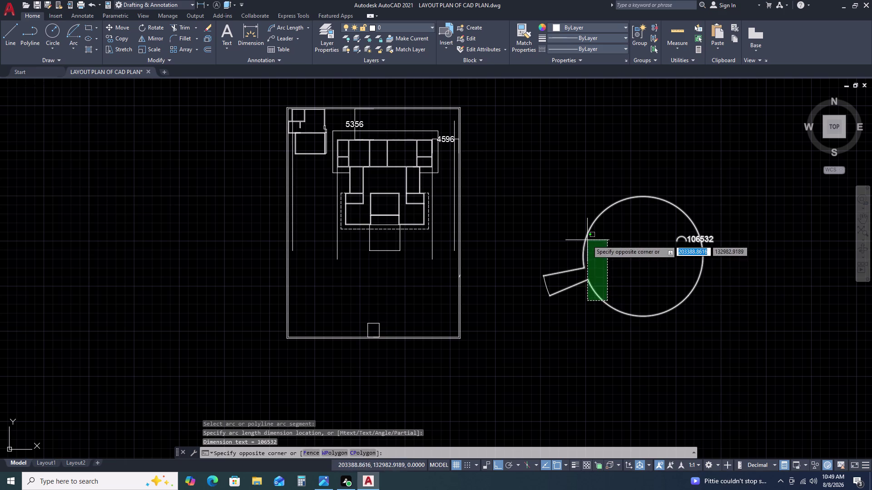
click(587, 240)
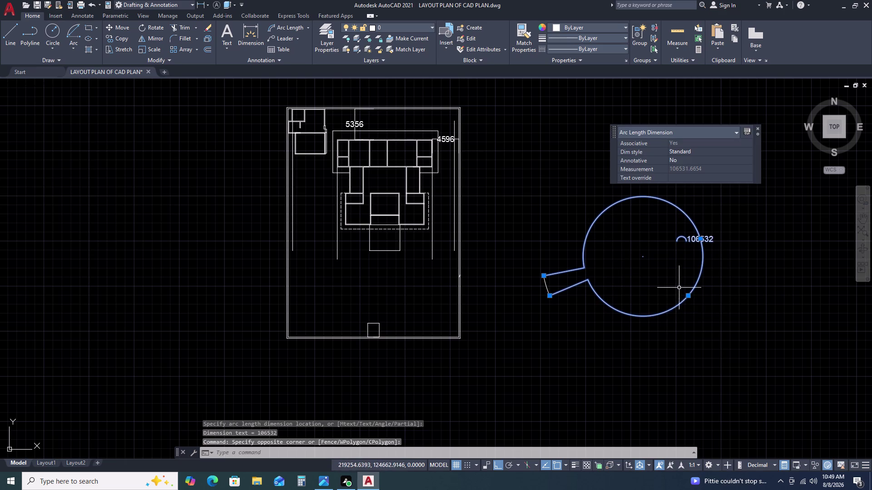
key(Delete)
click(549, 288)
click(542, 292)
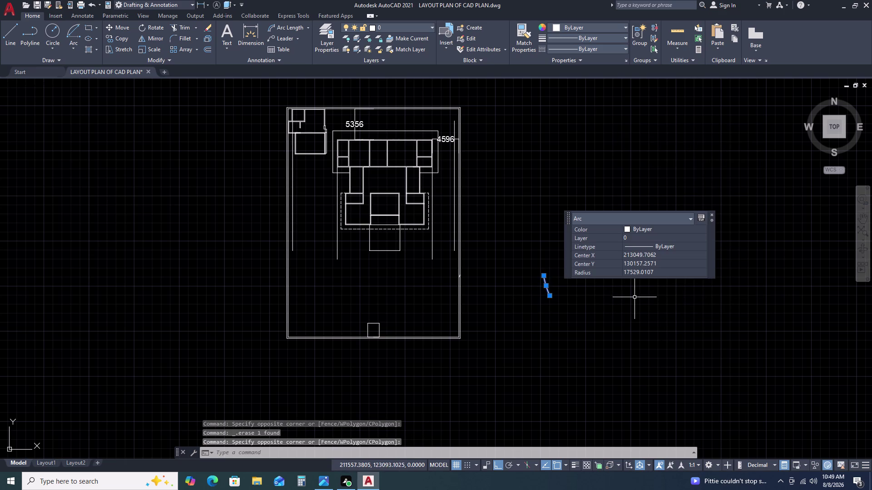
key(Delete)
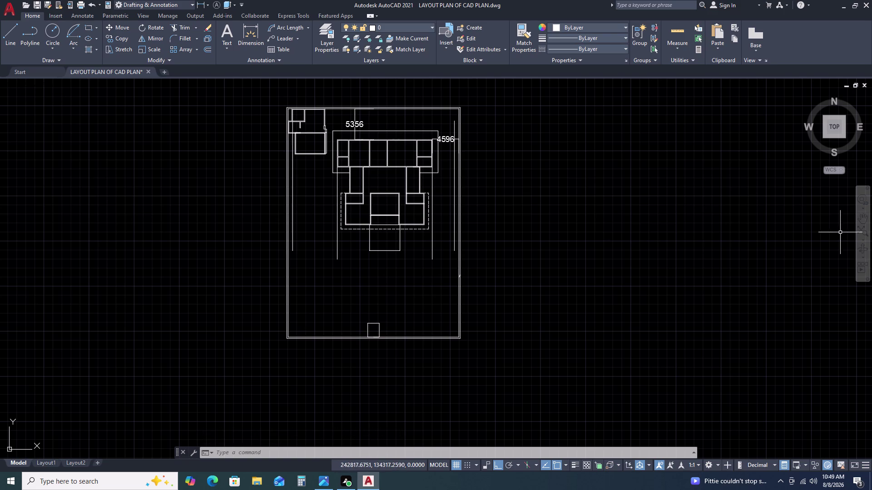
Window-select all 106 plan objects and move them far left with M.
scroll(up, 3)
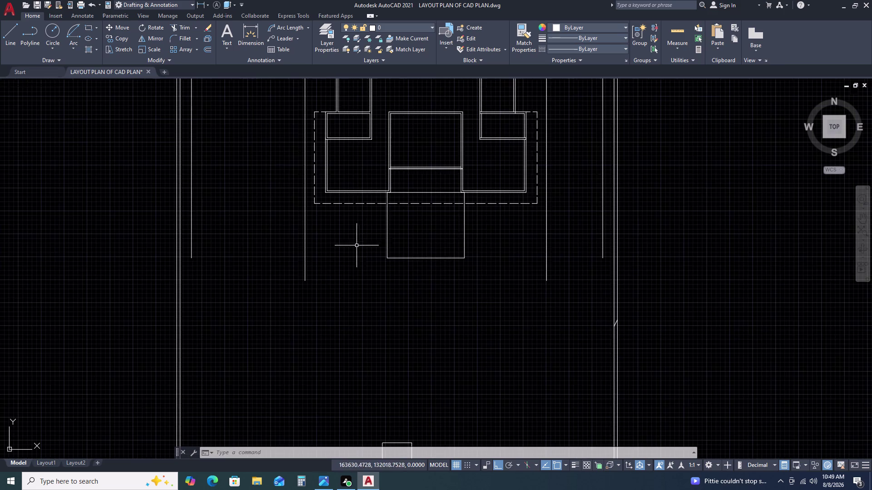
scroll(down, 3)
scroll(up, 3)
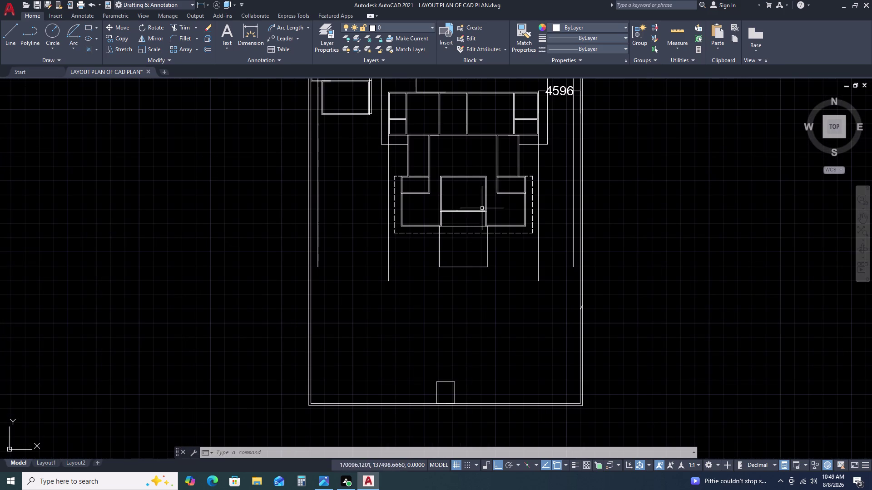
scroll(down, 3)
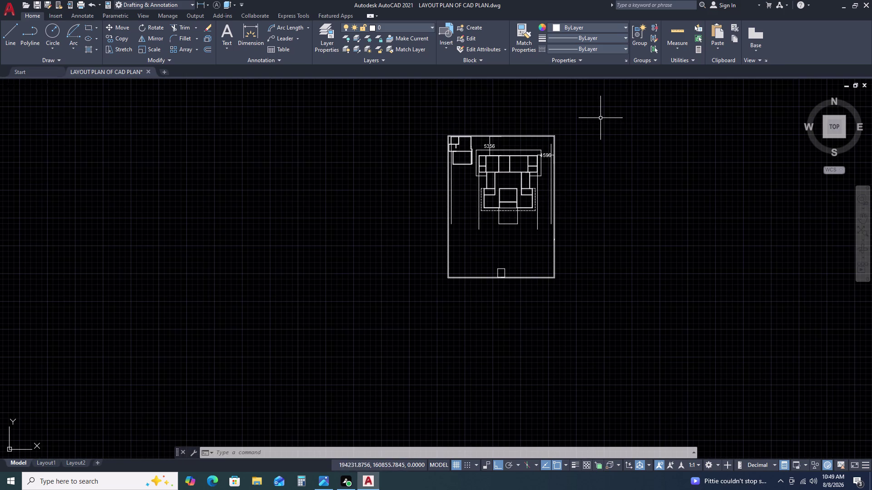
click(600, 117)
click(380, 318)
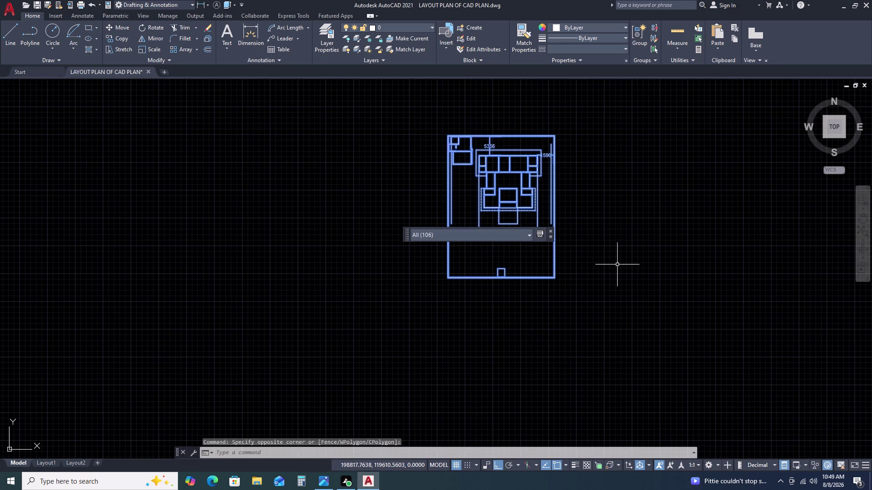
text(M)
key(space)
click(622, 265)
scroll(down, 3)
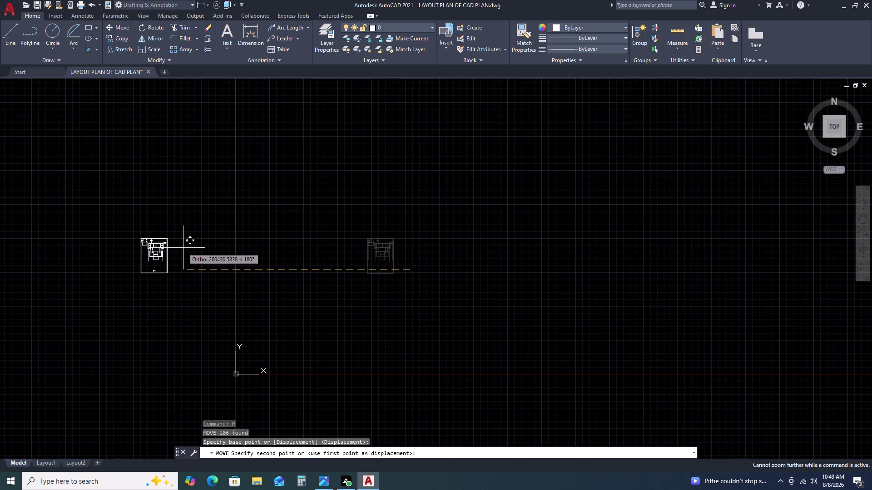
click(181, 247)
key(Escape)
scroll(up, 3)
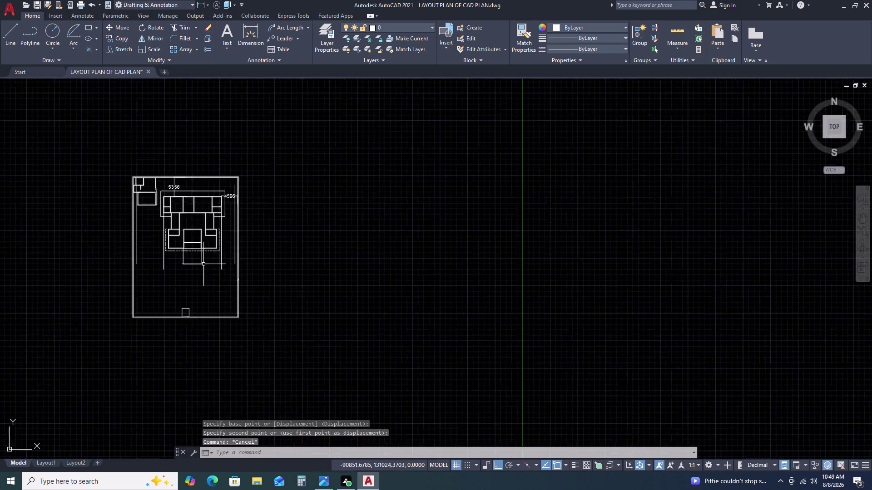
scroll(up, 3)
scroll(down, 3)
scroll(down, 3)
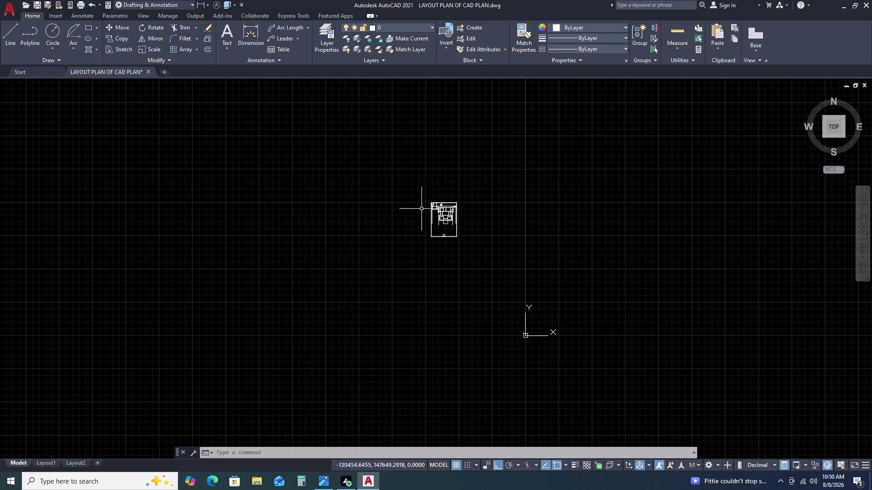
Start a rectangle with its first corner to the right of the plan.
scroll(up, 3)
key(r)
key(e)
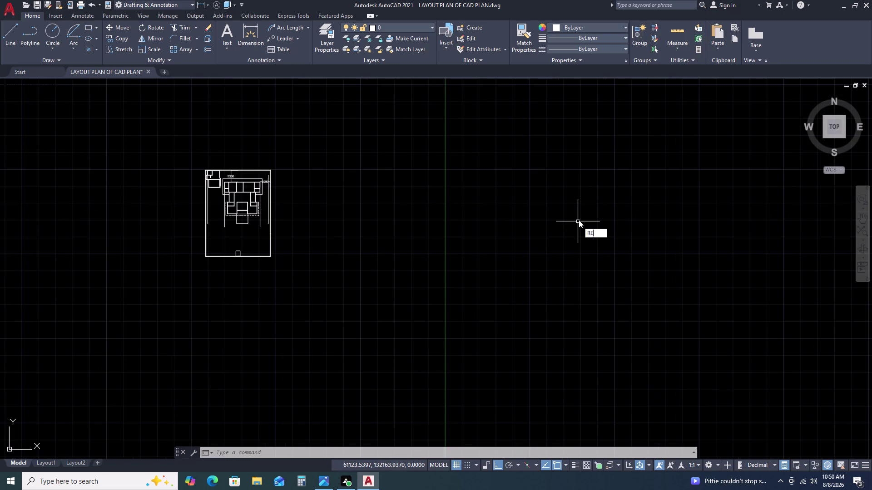
key(c)
key(space)
drag(479, 154, 479, 159)
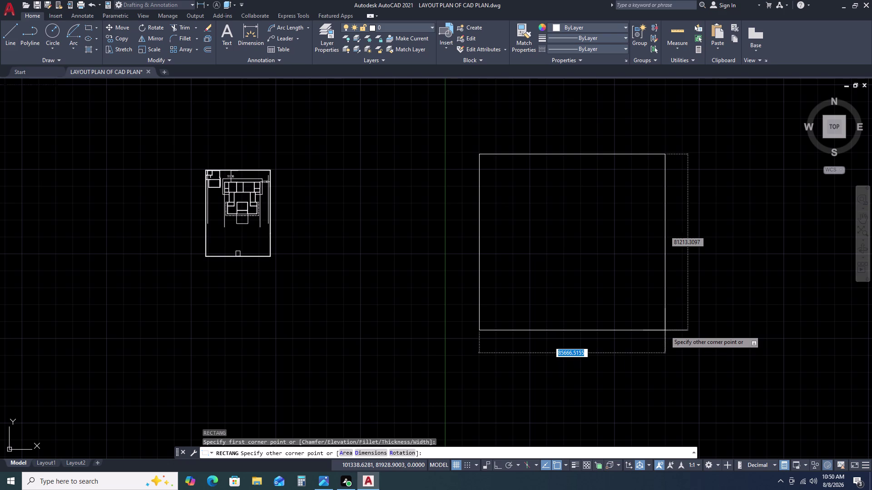
key(3)
key(0)
text(00)
key(0)
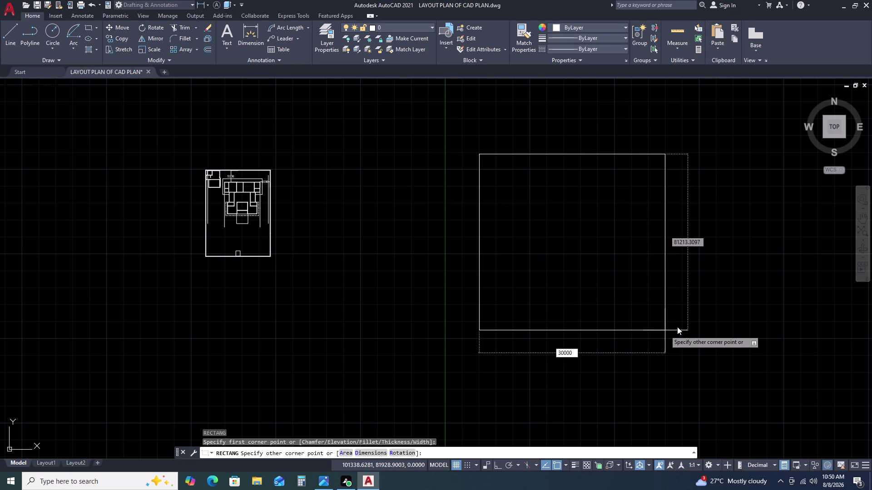
key(BackSpace)
key(BackSpace)
key(BackSpace)
key(BackSpace)
key(BackSpace)
Give the rectangle 30000 length and 40000 width, place it, and select it.
key(d)
key(space)
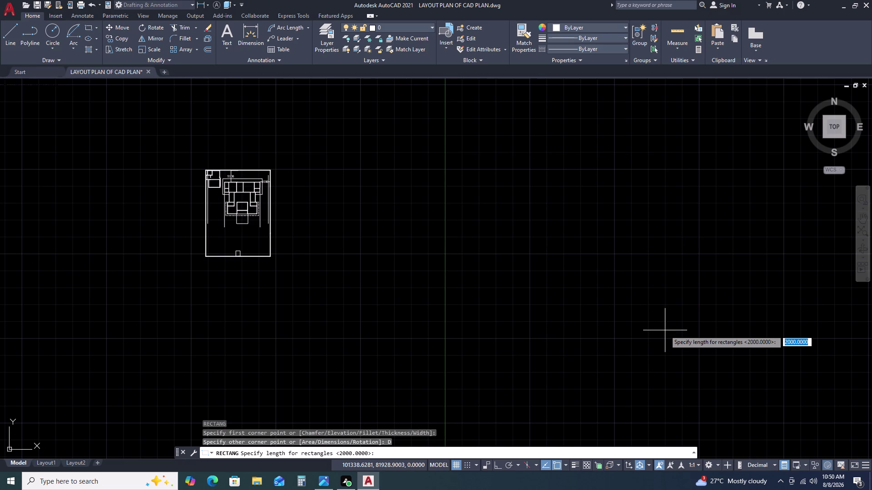
key(3)
key(0)
text(0)
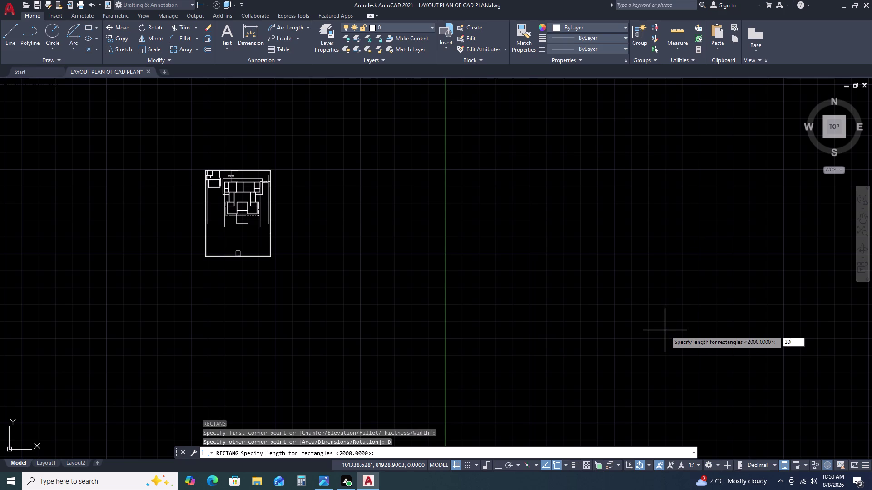
text(00)
key(space)
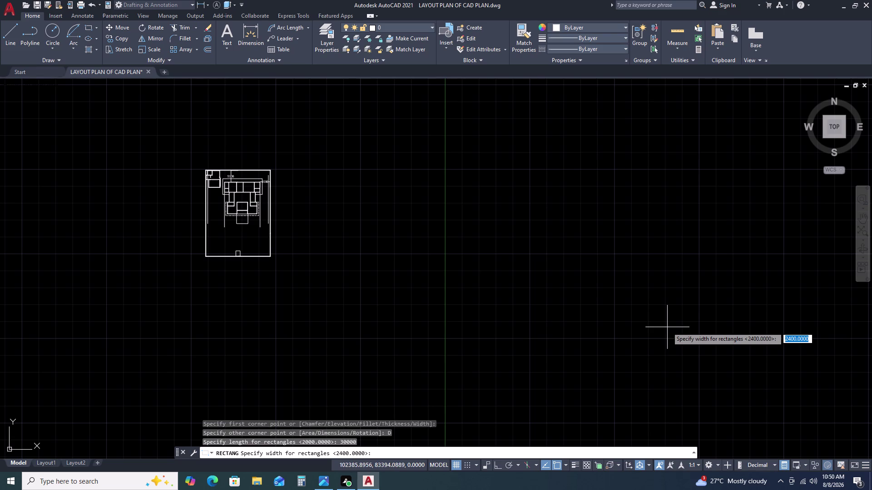
key(4)
text(00)
text(0)
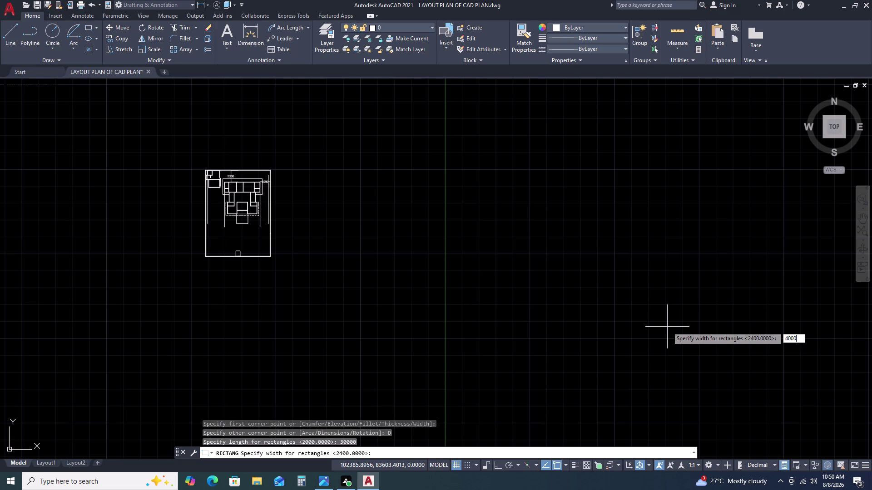
text(0)
key(space)
click(658, 321)
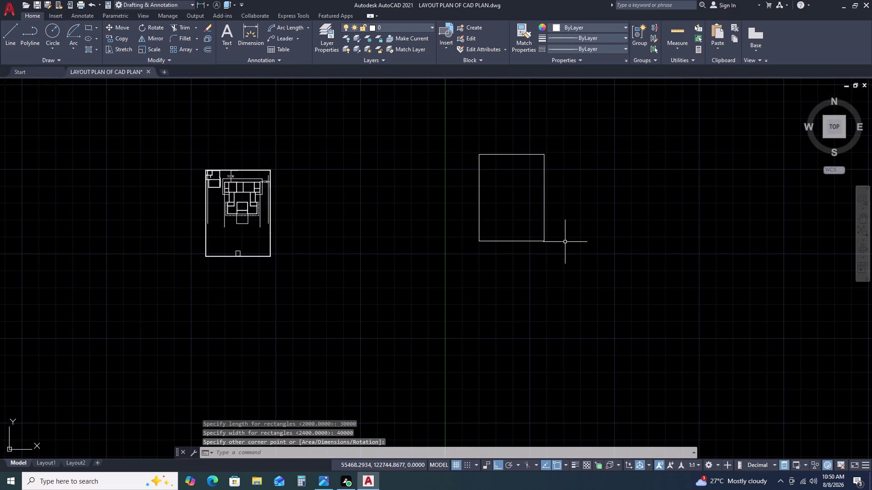
click(541, 233)
click(531, 247)
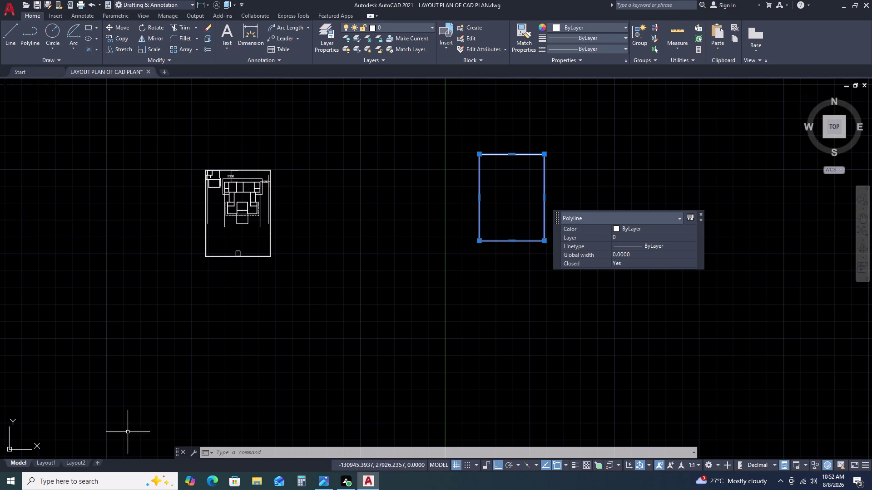
Offset the 30000 by 40000 rectangle by 230 to form a double-line wall.
key(o)
key(space)
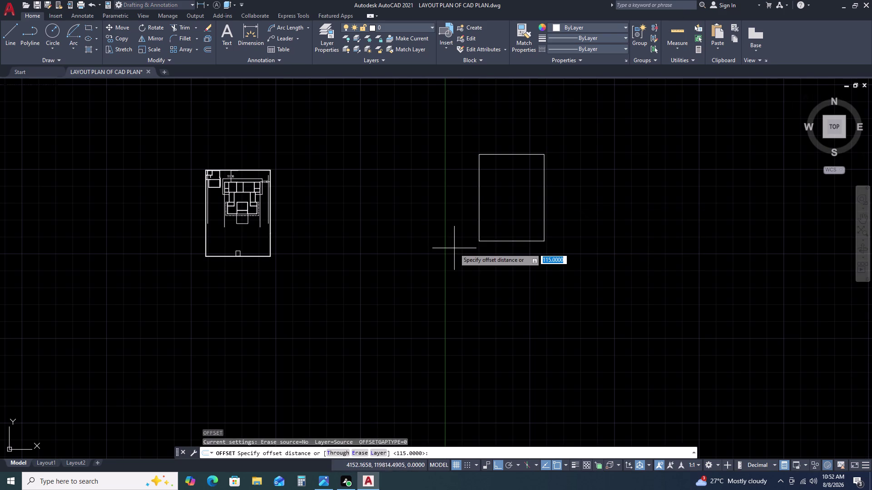
text(23)
key(0)
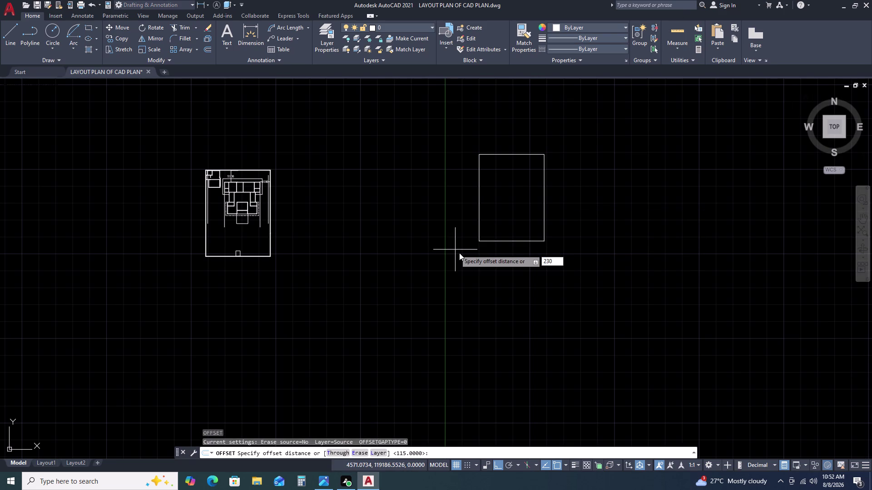
key(space)
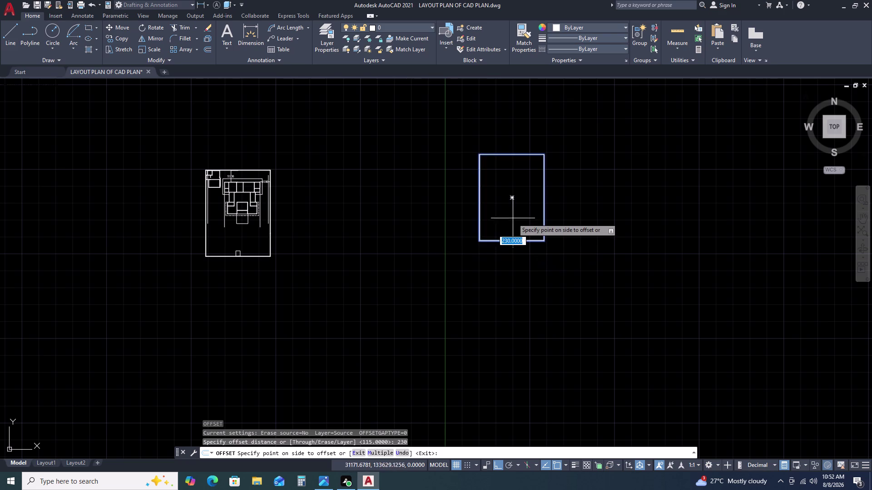
scroll(up, 3)
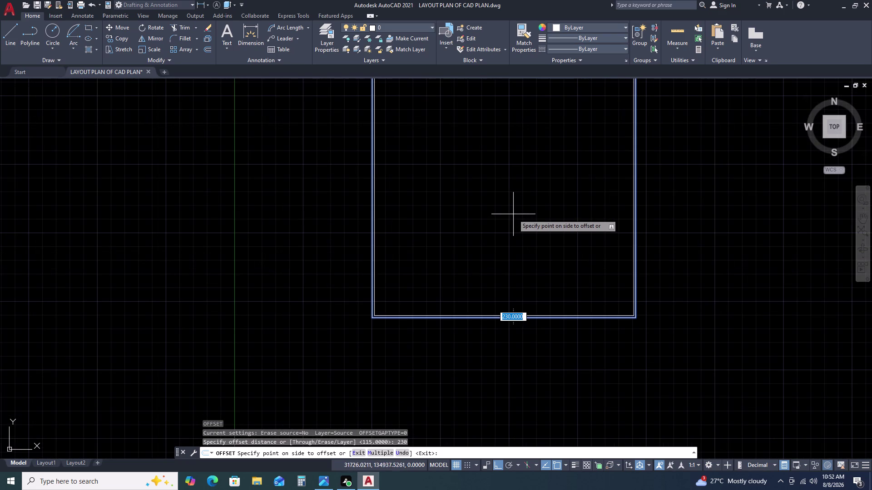
click(517, 198)
key(Escape)
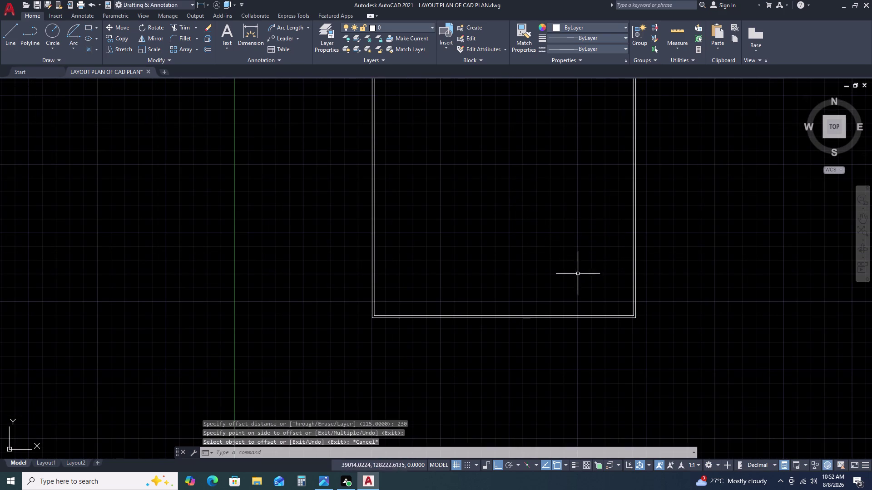
scroll(down, 3)
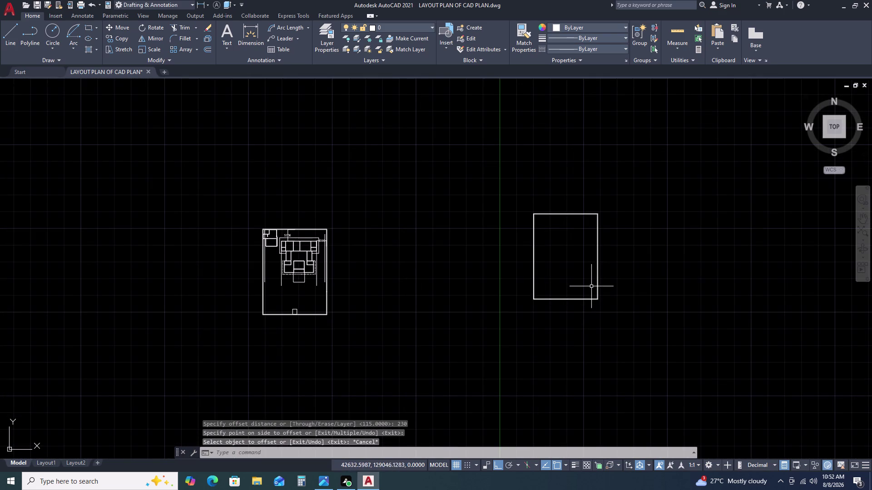
scroll(up, 3)
scroll(down, 3)
scroll(up, 3)
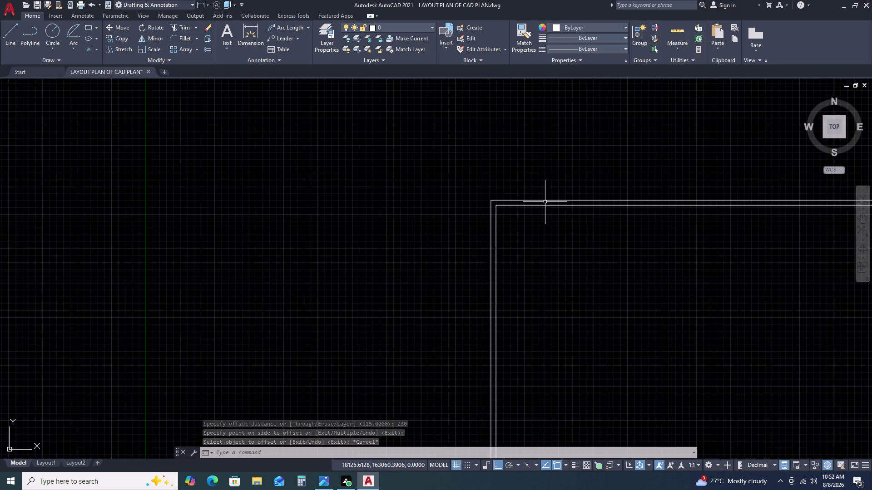
scroll(up, 3)
scroll(down, 3)
scroll(down, 3)
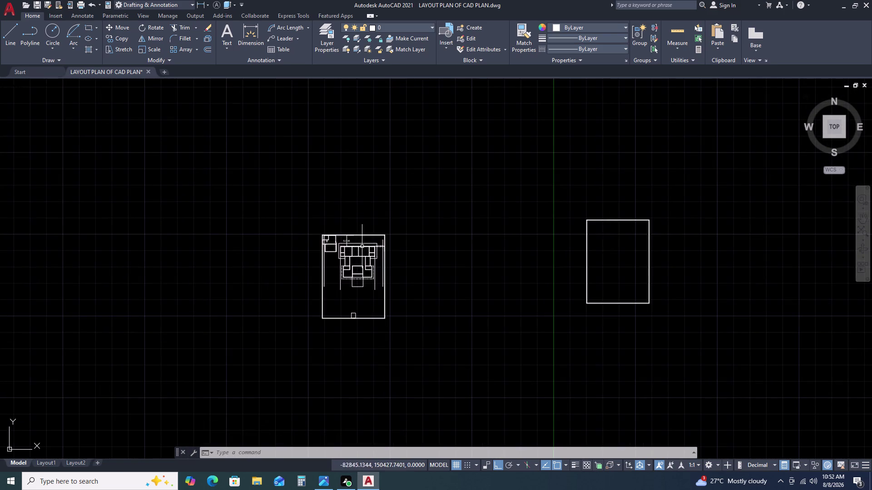
scroll(up, 3)
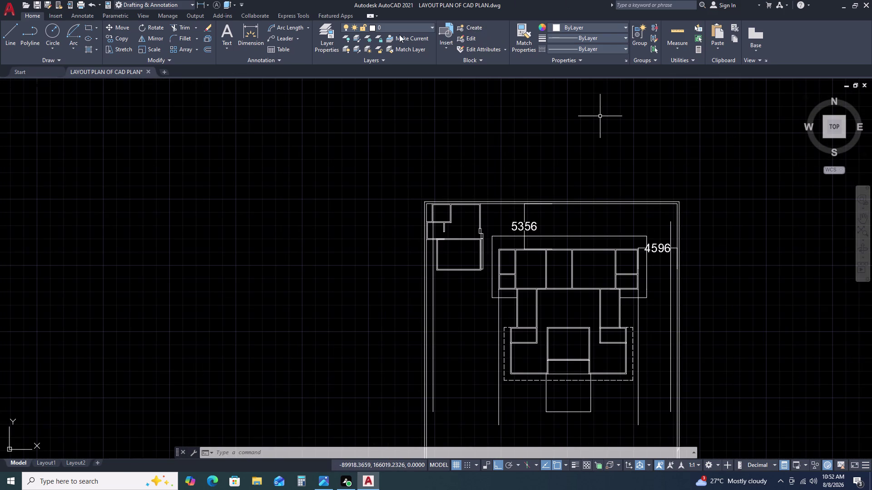
Add linear dimensions of 30000 on the top edge and 40000 on the left edge.
click(306, 27)
click(303, 40)
key(space)
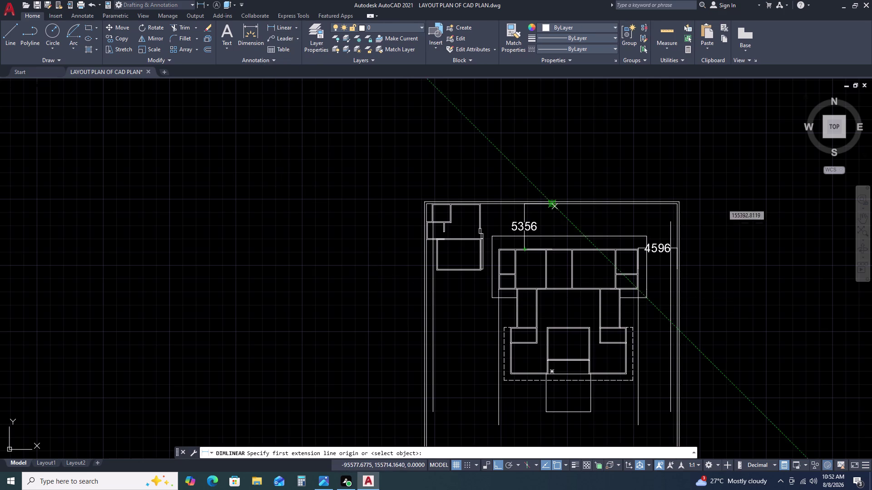
click(551, 201)
click(551, 183)
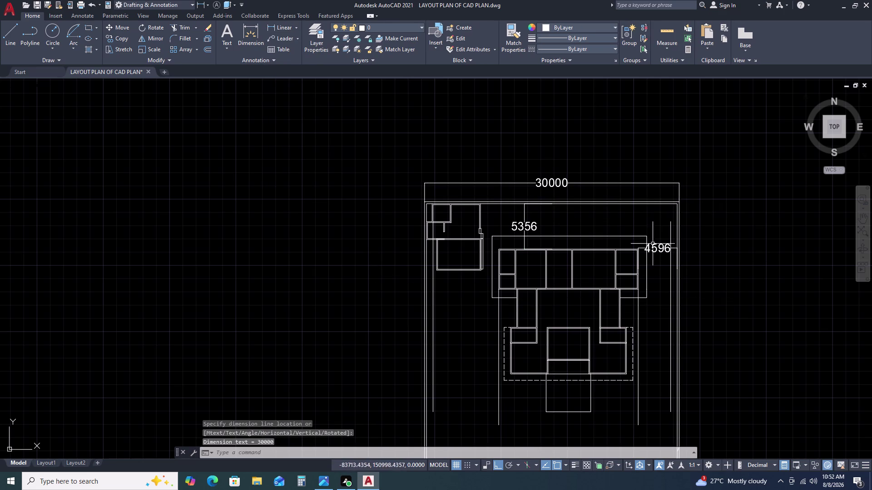
key(space)
scroll(up, 3)
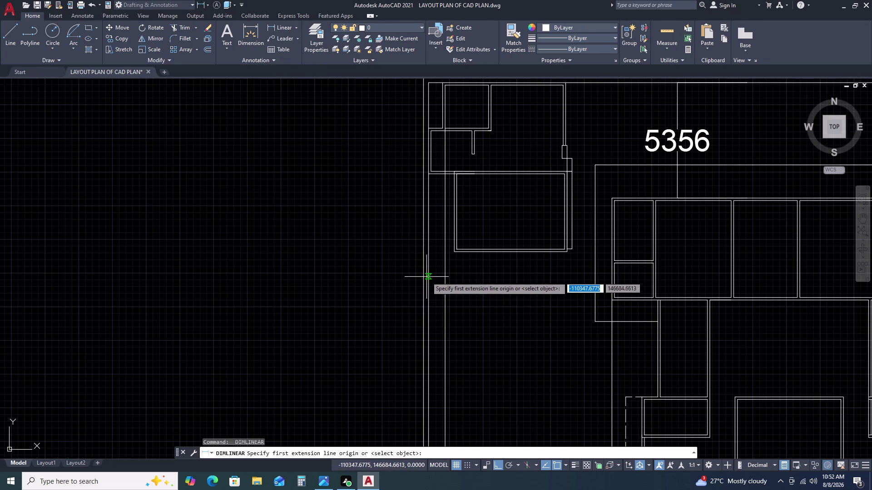
key(space)
click(422, 272)
click(363, 278)
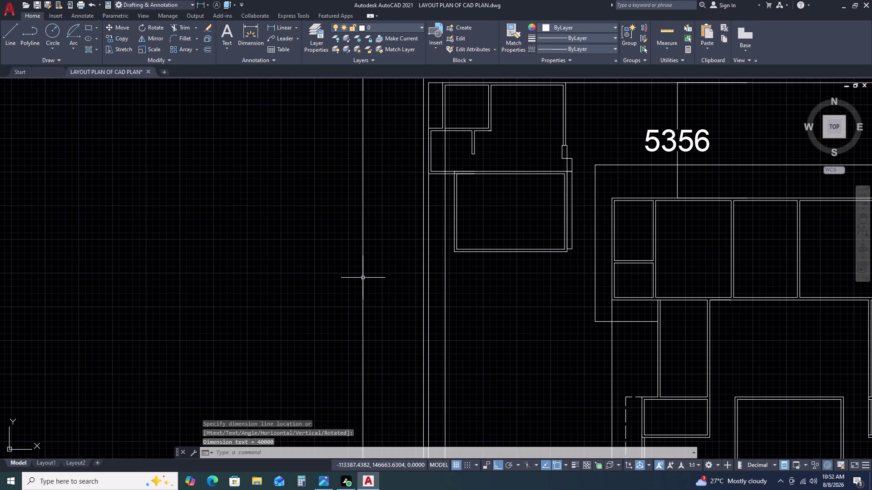
scroll(down, 3)
key(Escape)
scroll(down, 3)
middle_drag(508, 331, 349, 323)
scroll(up, 3)
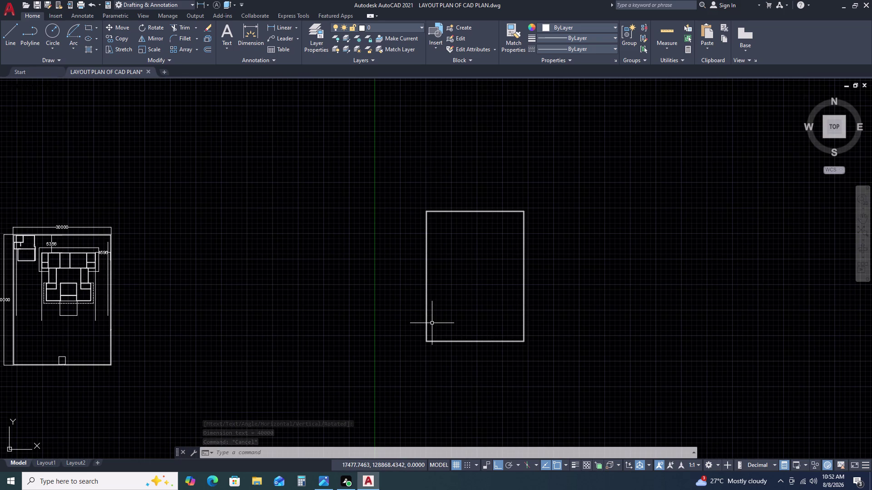
scroll(up, 3)
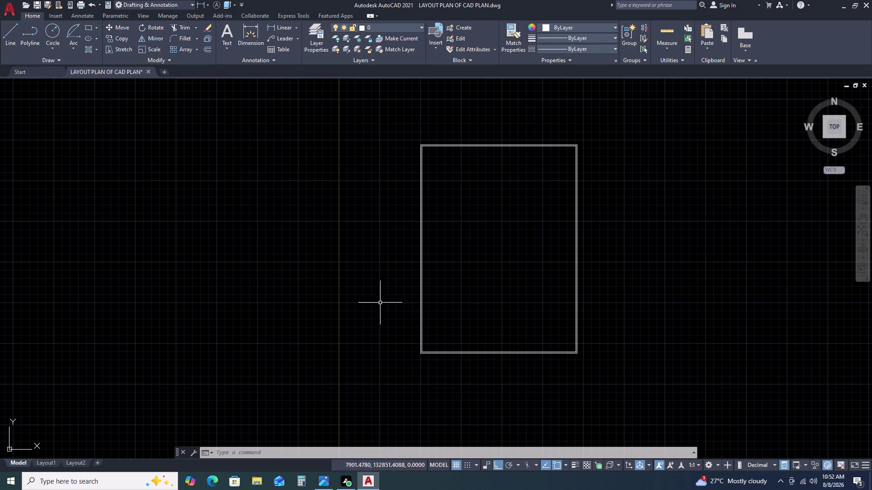
scroll(up, 3)
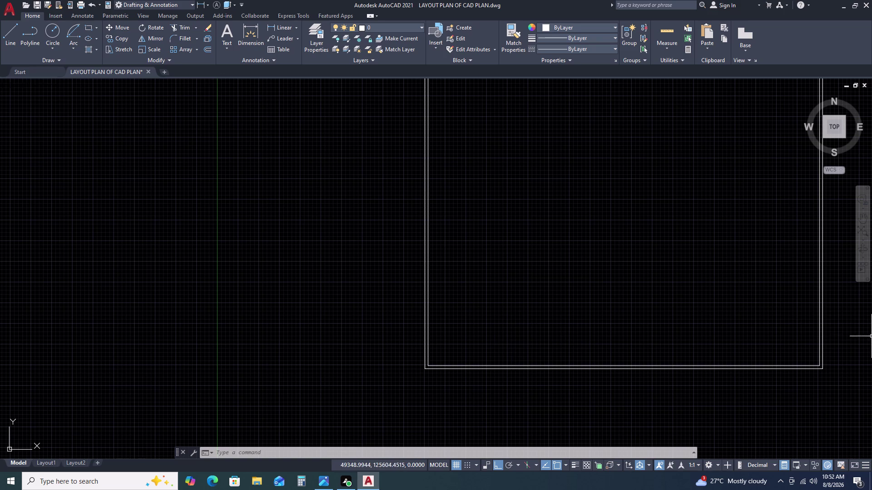
scroll(down, 3)
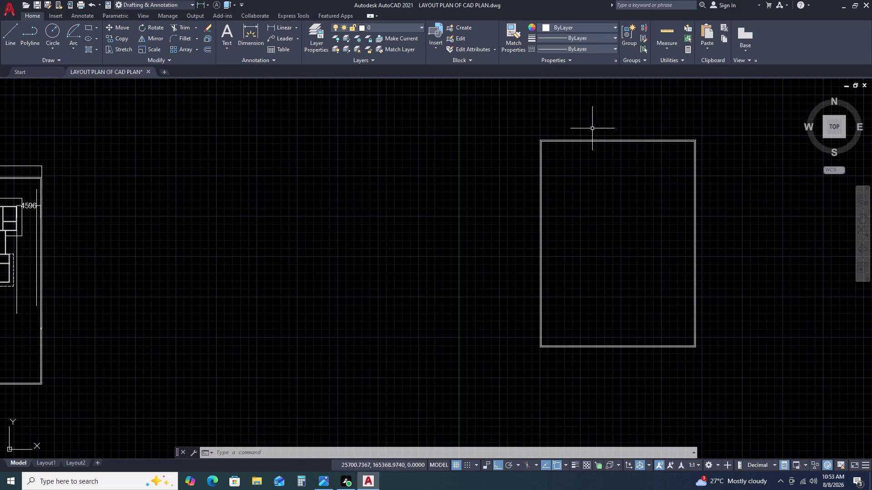
scroll(up, 3)
middle_drag(594, 158, 504, 113)
scroll(down, 3)
scroll(up, 3)
middle_drag(525, 130, 507, 118)
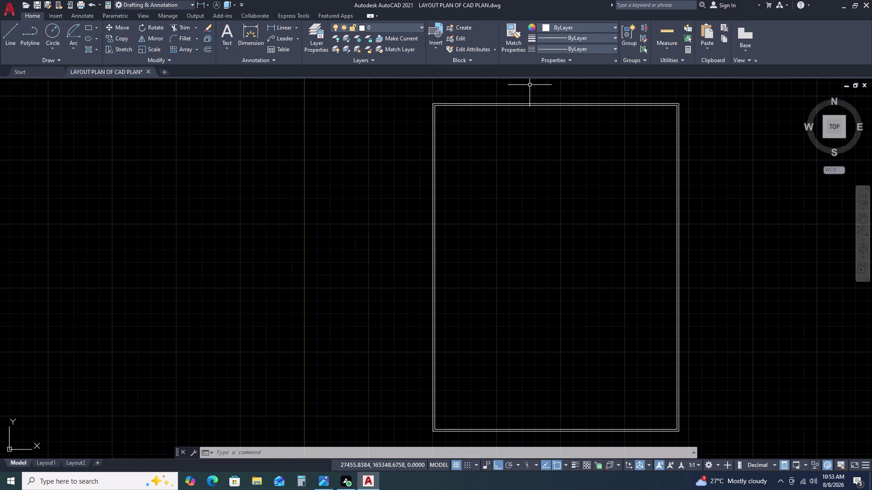
key(r)
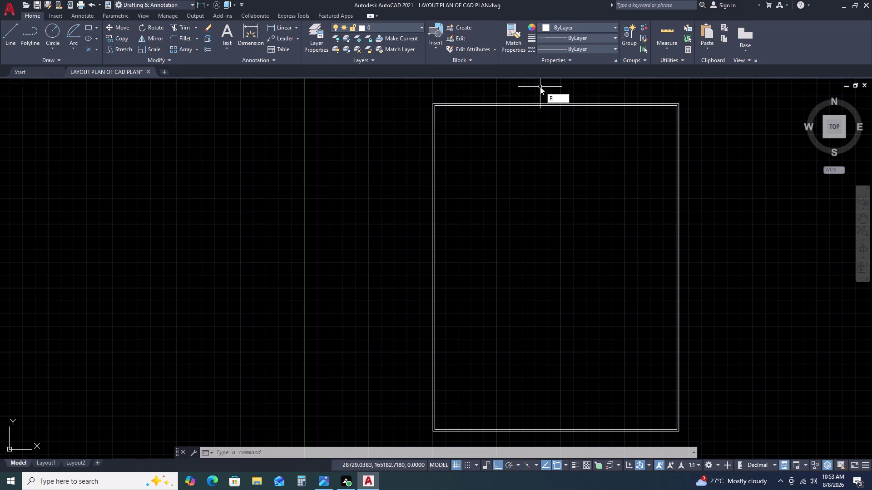
Draw a 2015 by 2000 room rectangle inside the wall outline.
key(e)
text(C)
key(space)
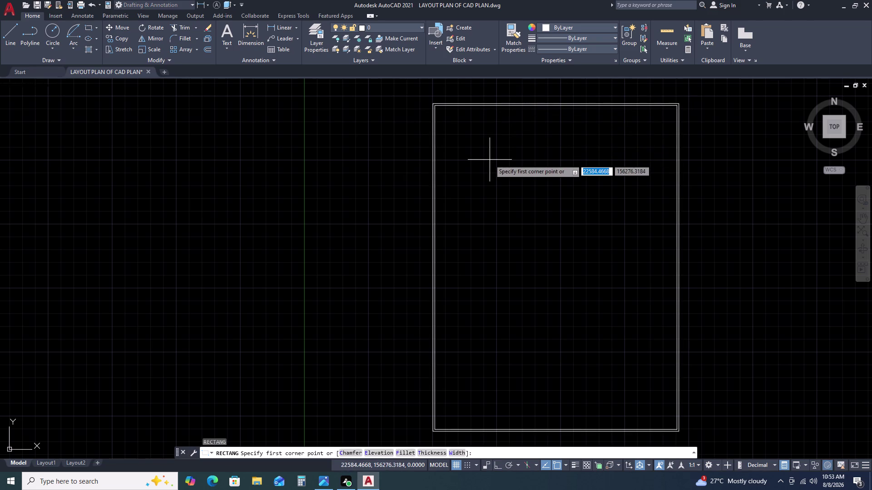
click(489, 160)
key(d)
key(space)
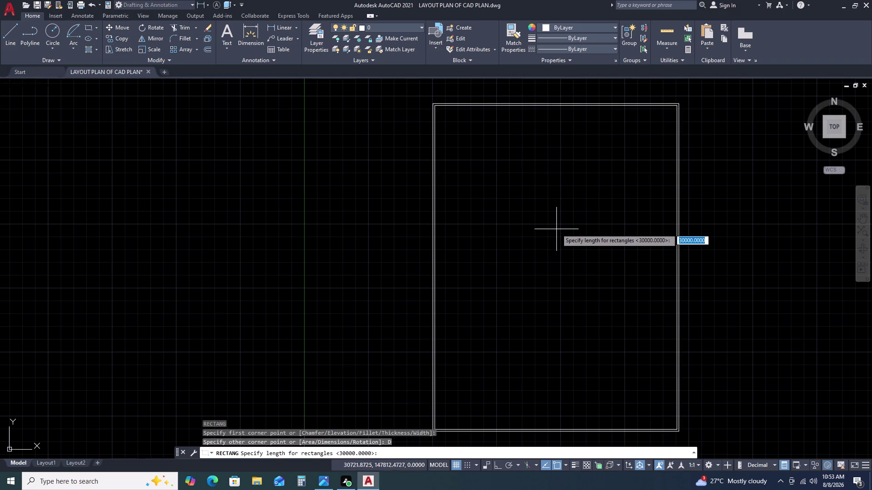
key(2)
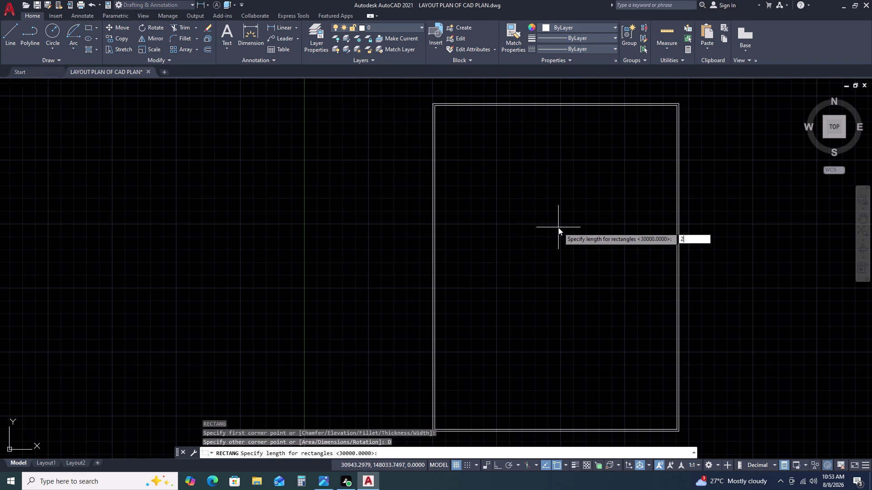
key(0)
text(15)
key(space)
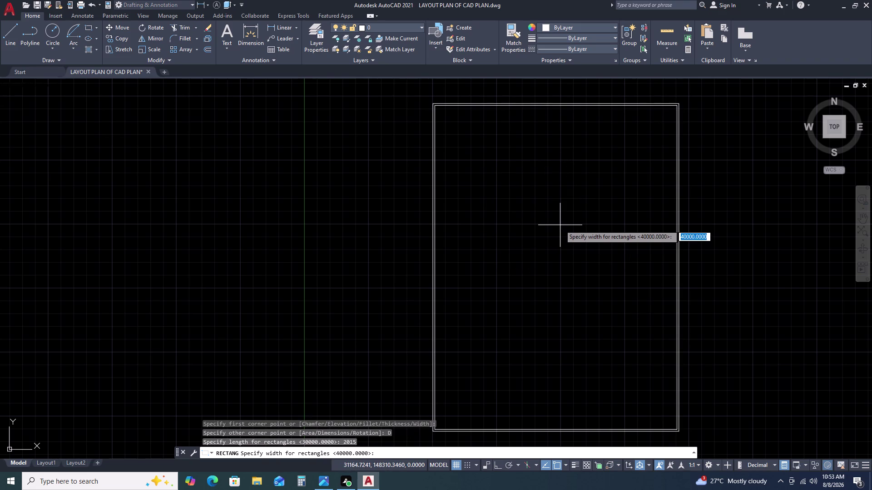
key(2)
text(000)
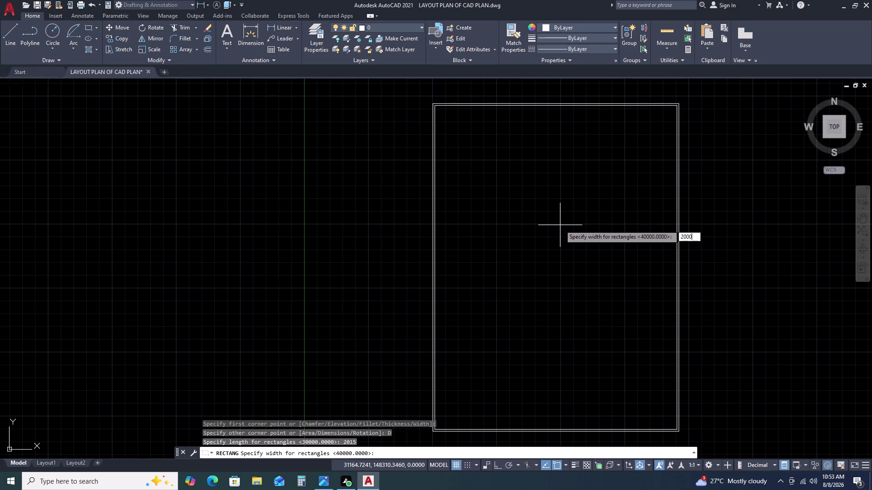
key(space)
click(560, 226)
click(518, 157)
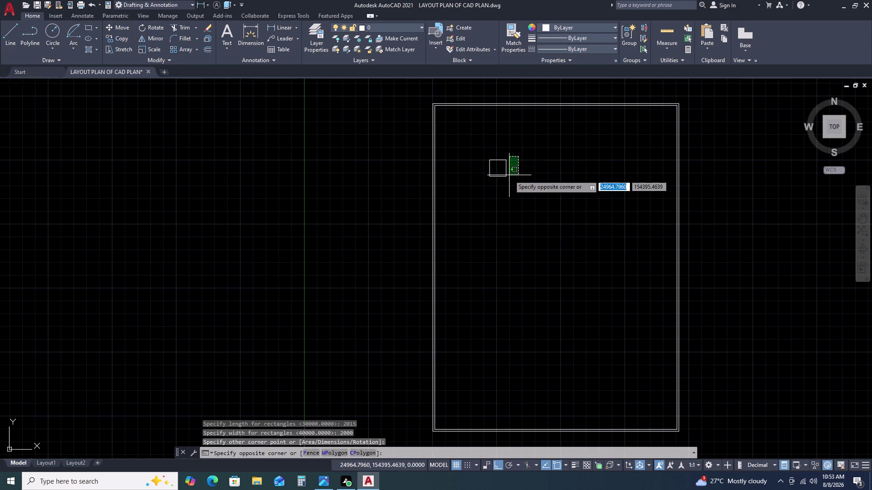
click(506, 181)
Offset the 2015 by 2000 room inward by 115.
text(O)
key(space)
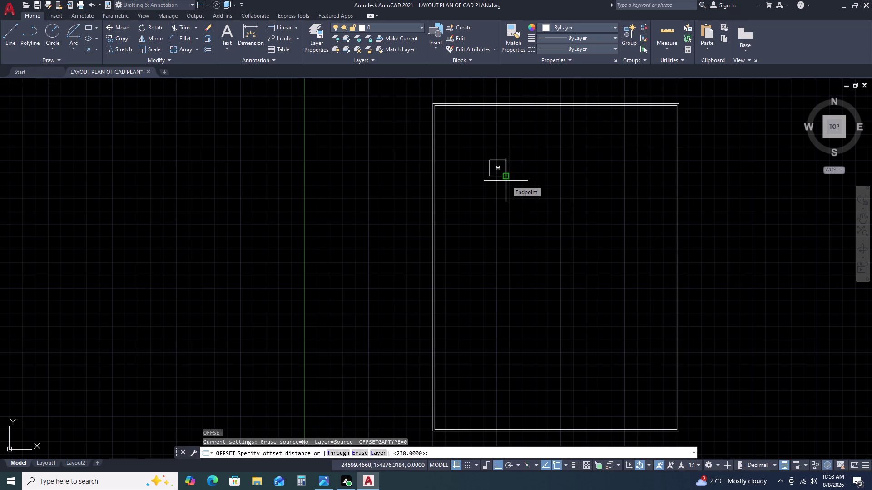
text(11)
text(5)
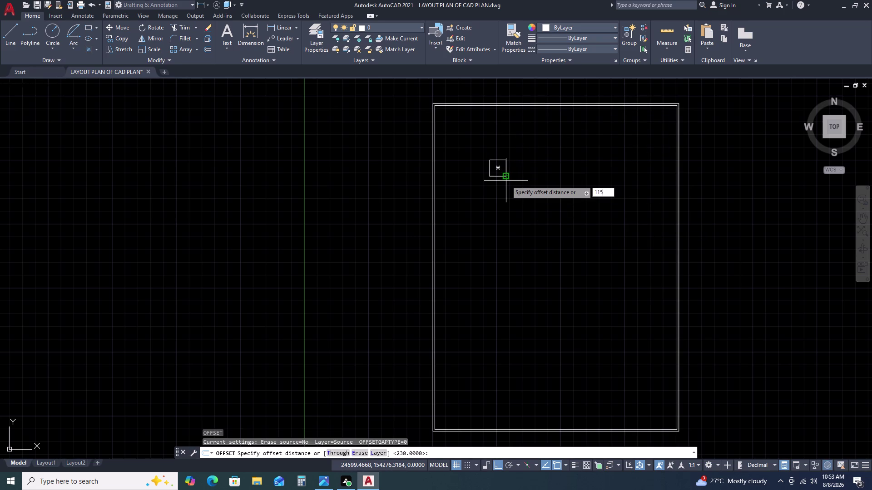
key(space)
scroll(up, 3)
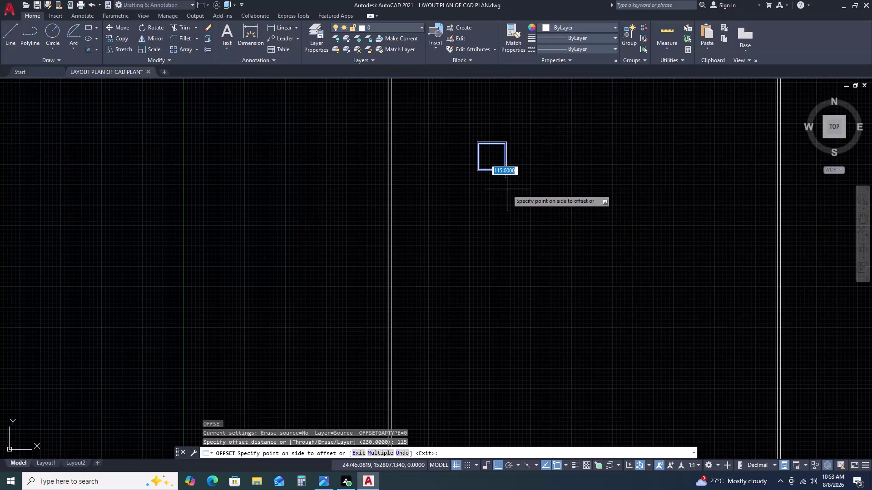
click(509, 192)
key(Escape)
Start a second room rectangle sized 1900 by 1885.
key(r)
text(E)
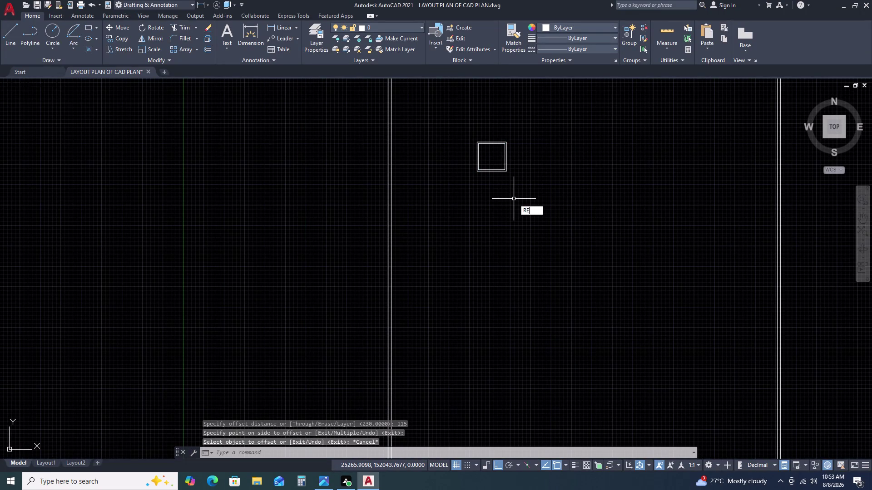
text(C)
key(space)
click(514, 197)
key(d)
key(space)
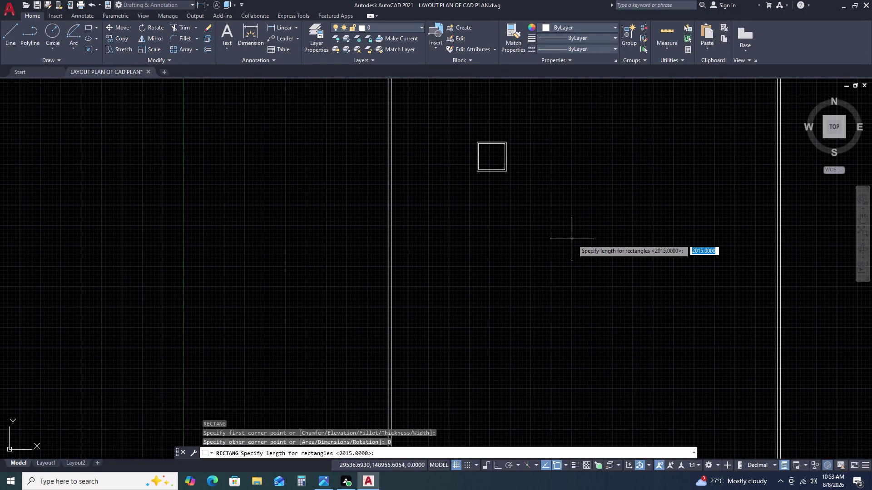
key(1)
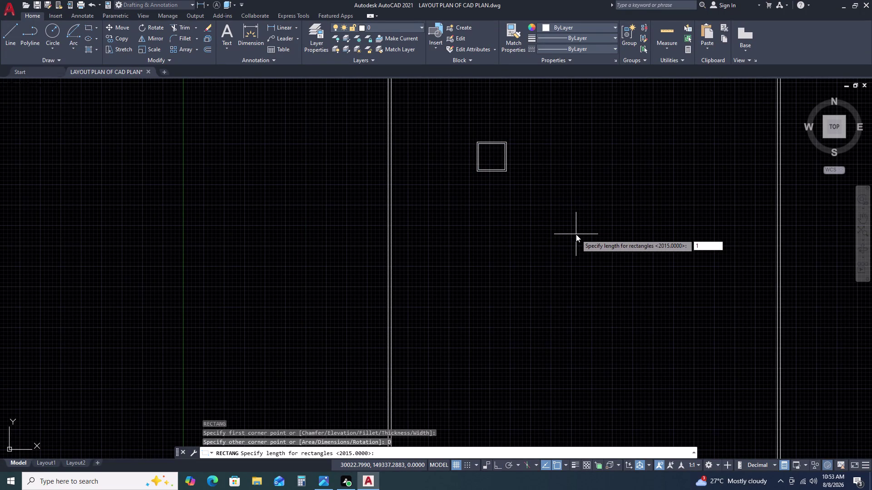
key(9)
key(0)
key(0)
key(space)
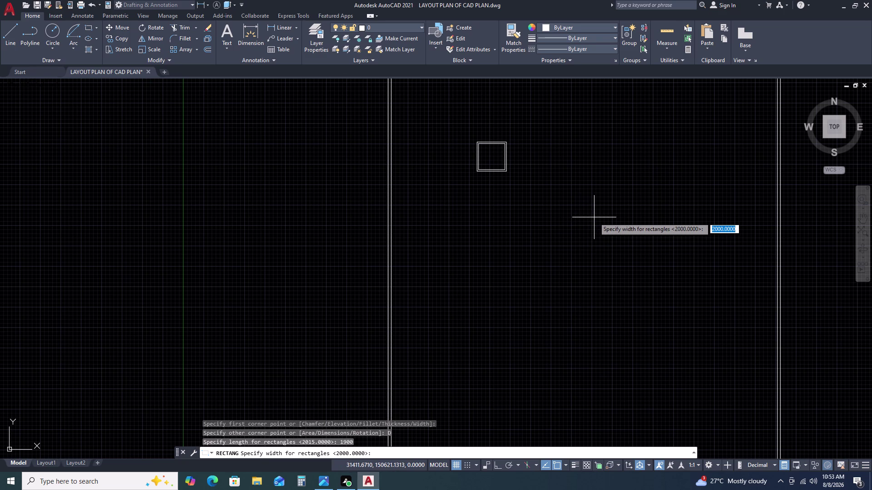
key(1)
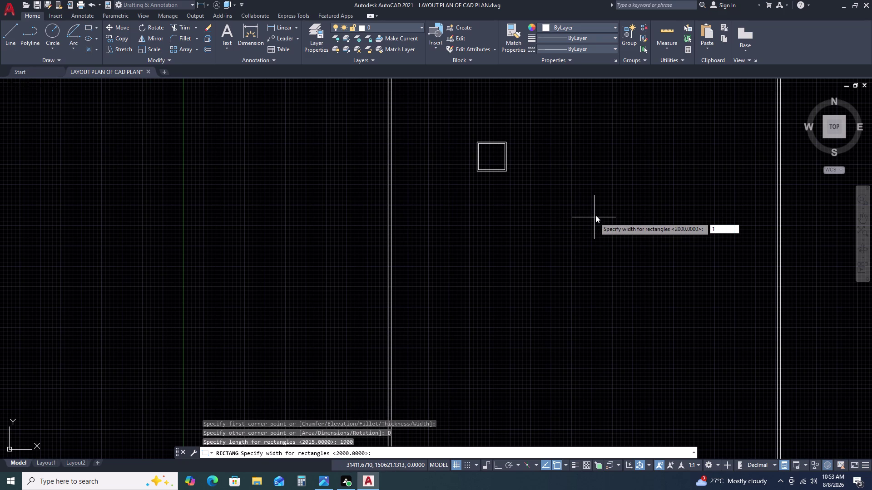
text(88)
key(5)
key(space)
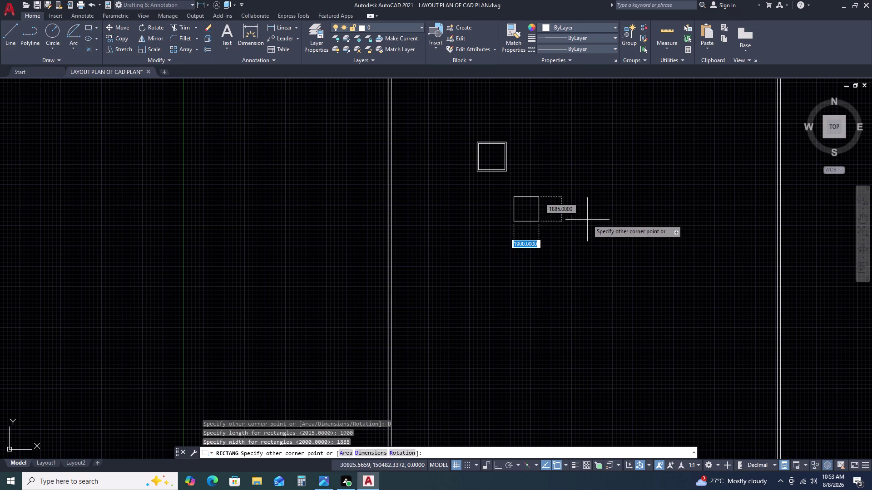
Place the 1900 by 1885 rectangle and offset it 115 inward.
click(587, 221)
click(559, 189)
drag(559, 189, 555, 195)
click(532, 240)
key(o)
key(space)
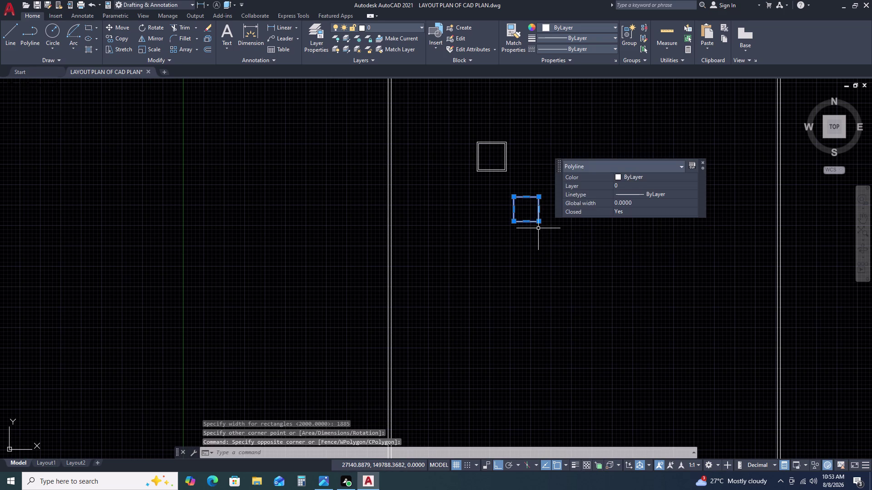
text(11)
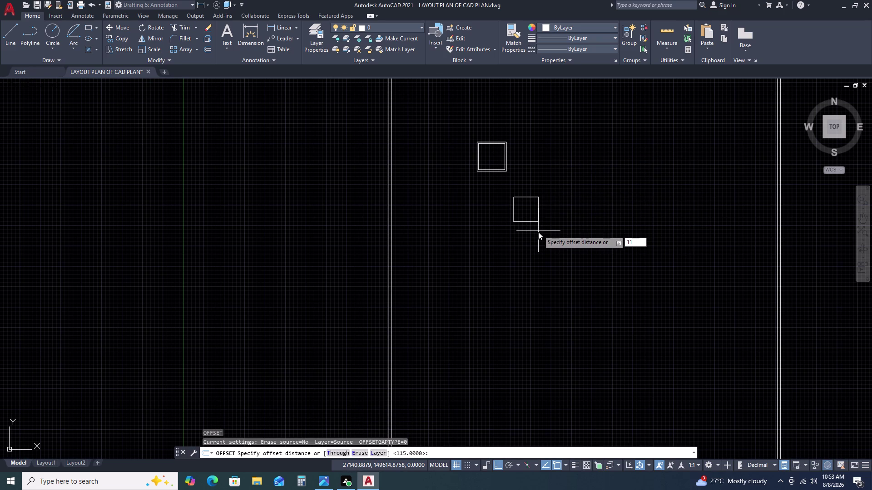
text(5)
key(space)
click(538, 251)
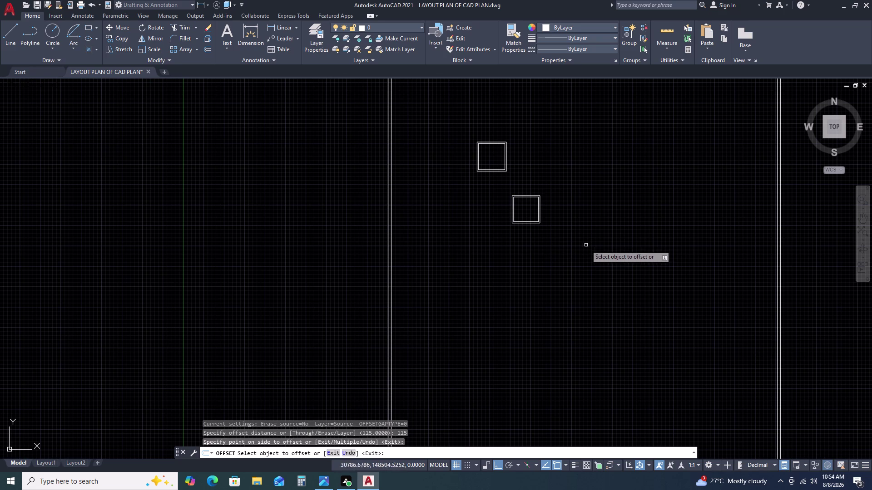
scroll(up, 3)
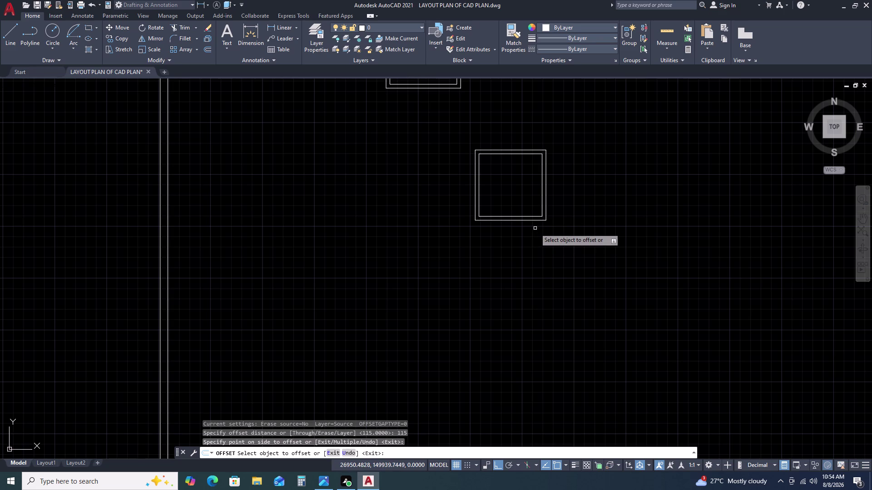
key(Escape)
scroll(down, 3)
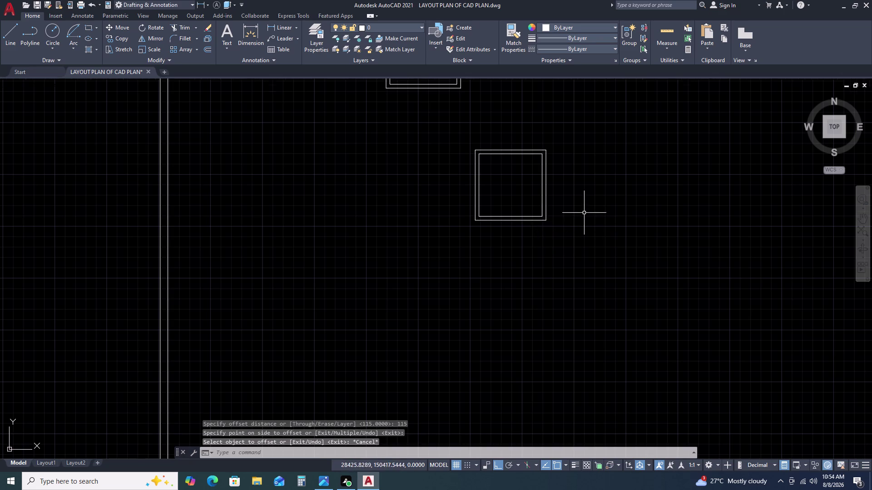
scroll(down, 3)
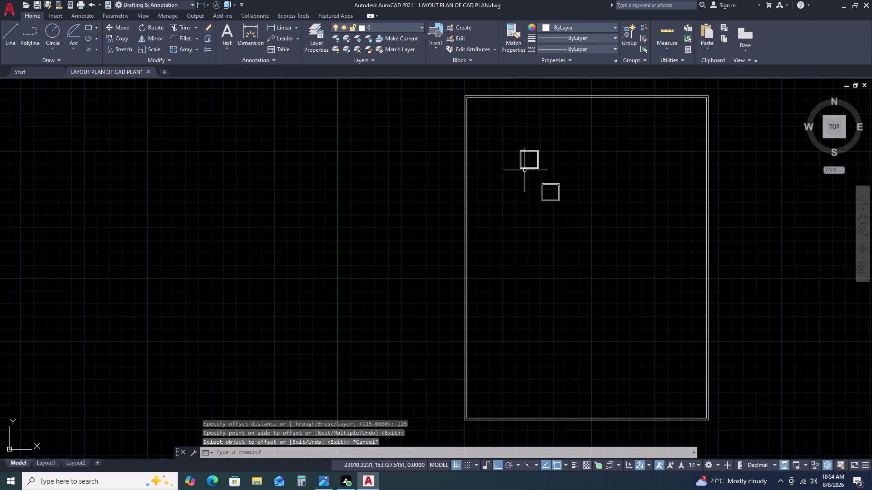
Draw a 4000 by 3200 rectangle with REC beside the two small rooms.
scroll(up, 3)
scroll(up, 3)
key(r)
key(e)
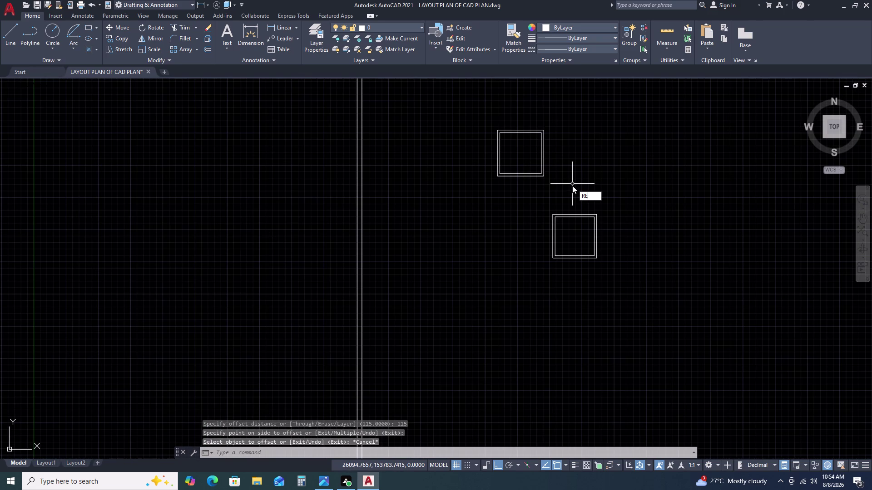
text(C)
key(space)
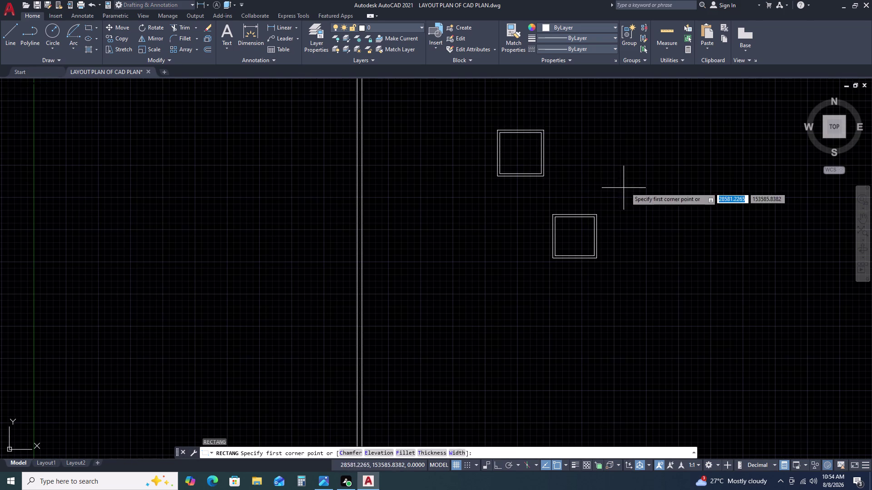
double_click(645, 176)
text(D)
key(space)
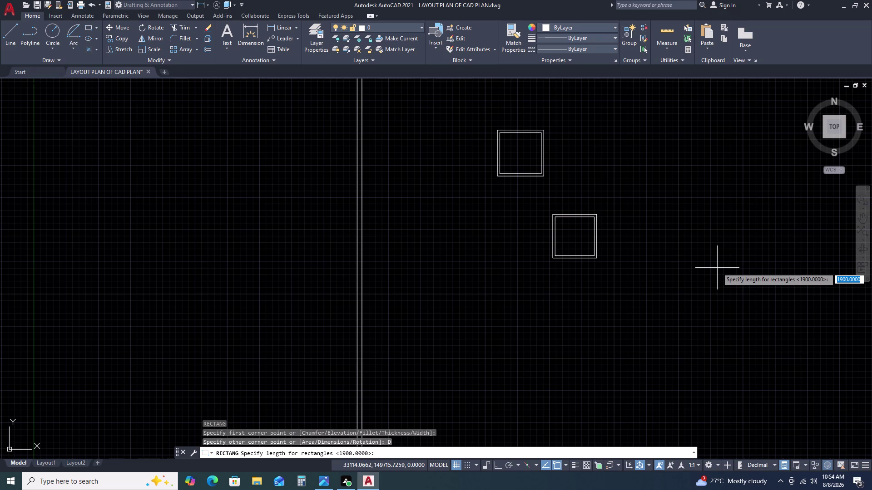
key(4)
text(00)
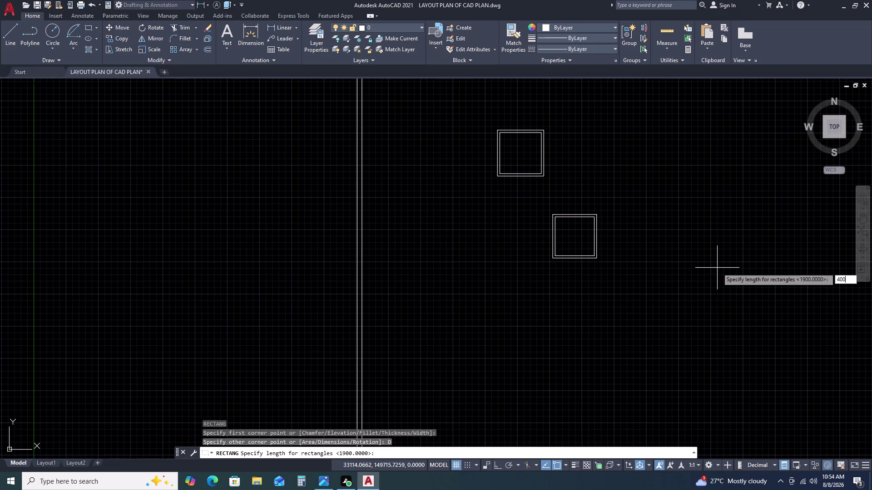
text(0)
key(space)
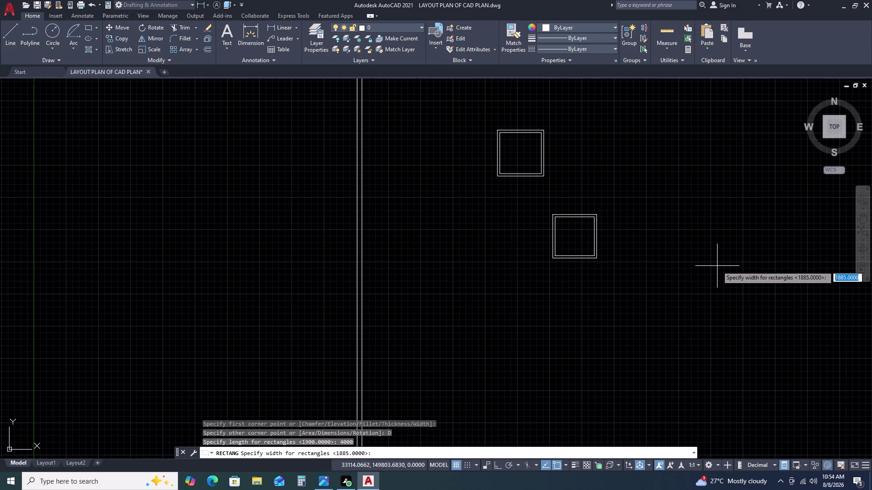
text(32)
text(00)
key(space)
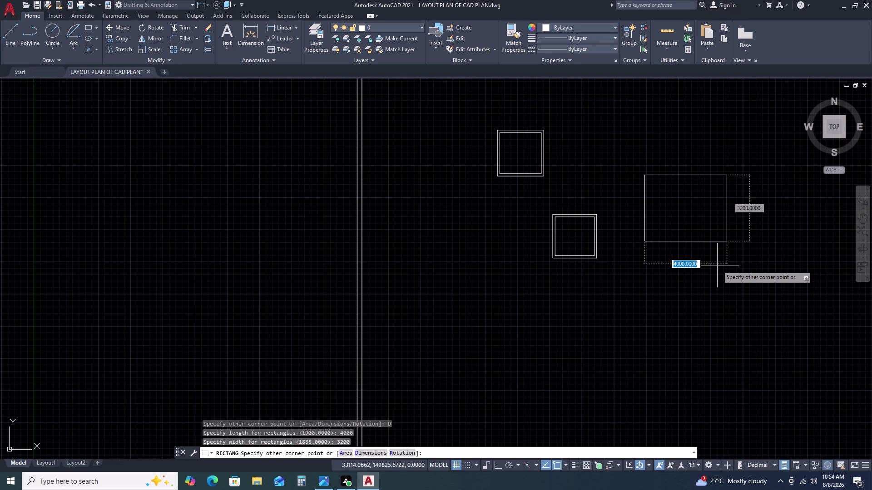
click(715, 266)
Offset the large rectangle inward by 115 to form its double-line outline.
double_click(703, 214)
double_click(668, 287)
text(O)
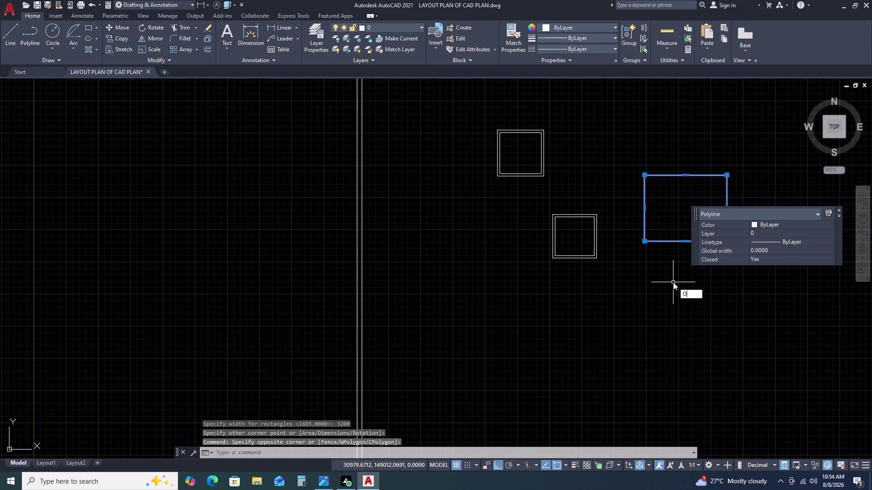
key(space)
key(space)
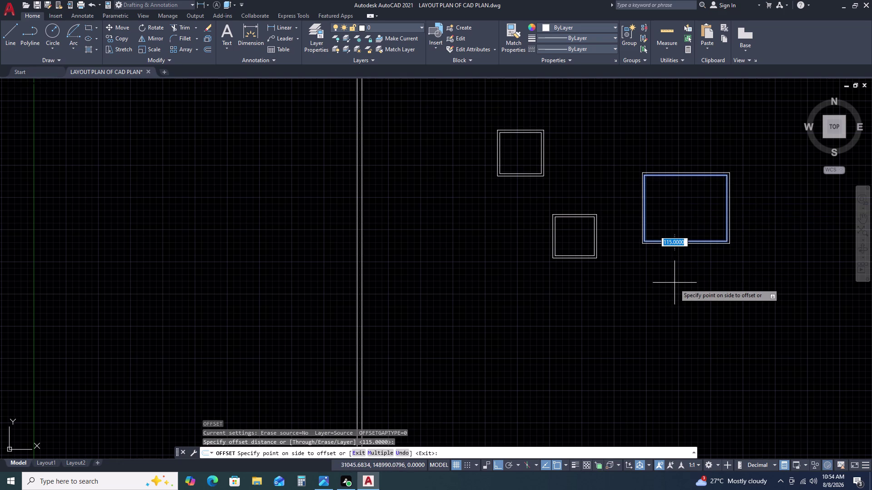
click(677, 297)
key(Escape)
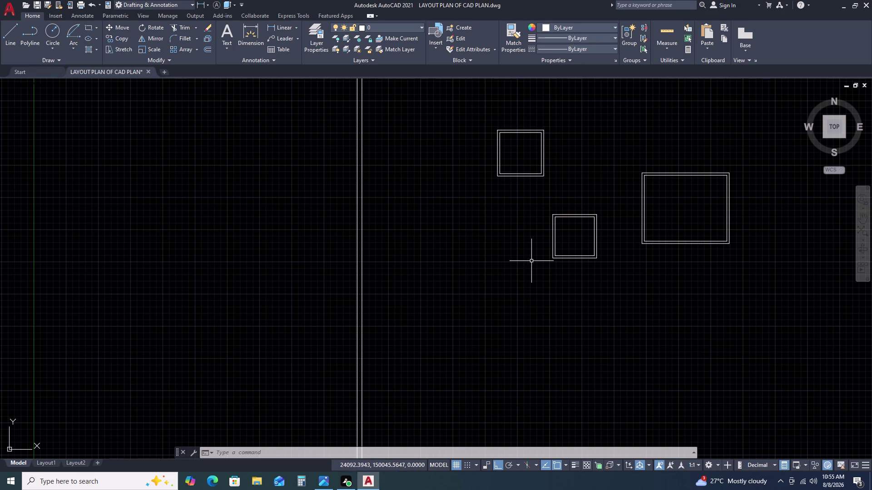
scroll(down, 3)
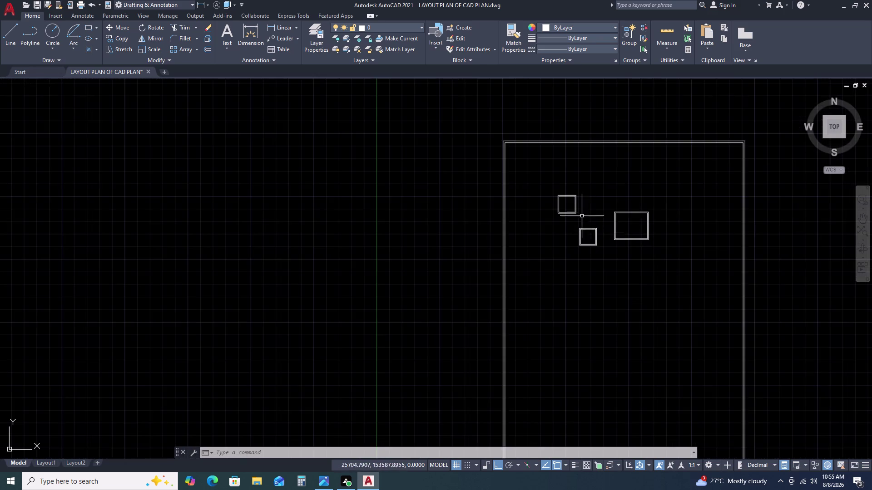
scroll(up, 3)
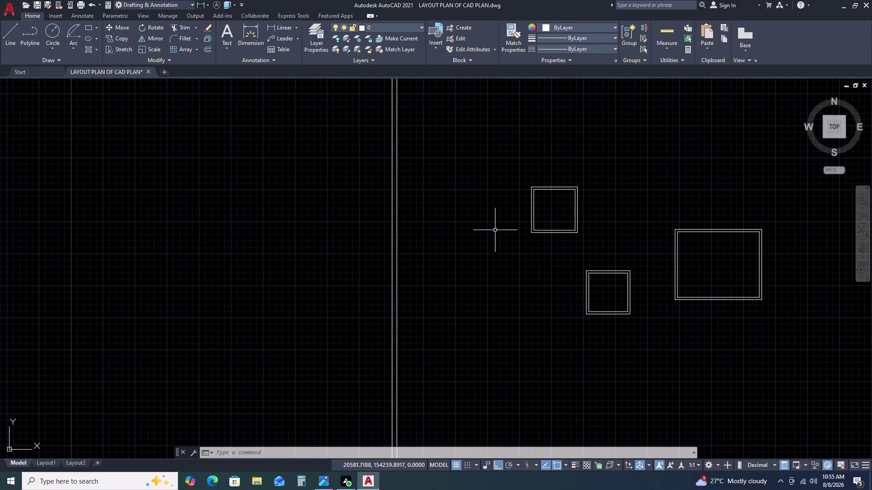
Window-select both polyline outlines of the upper-left small room.
scroll(down, 3)
scroll(up, 3)
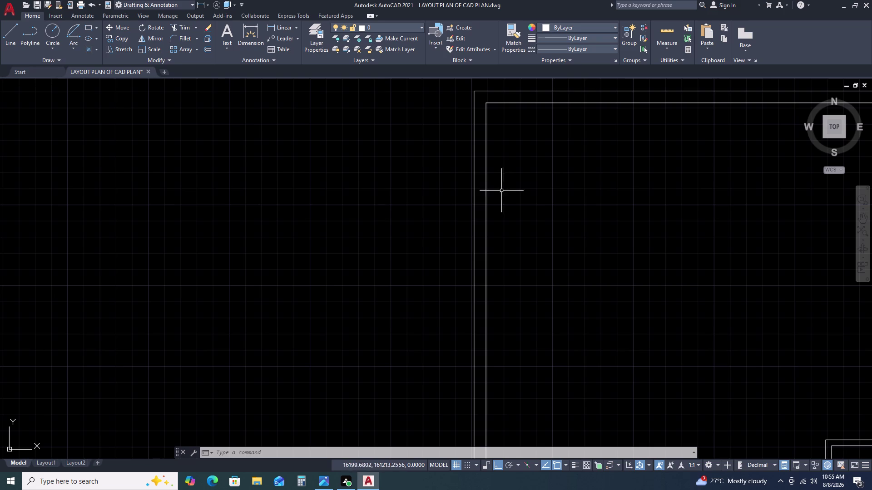
scroll(down, 3)
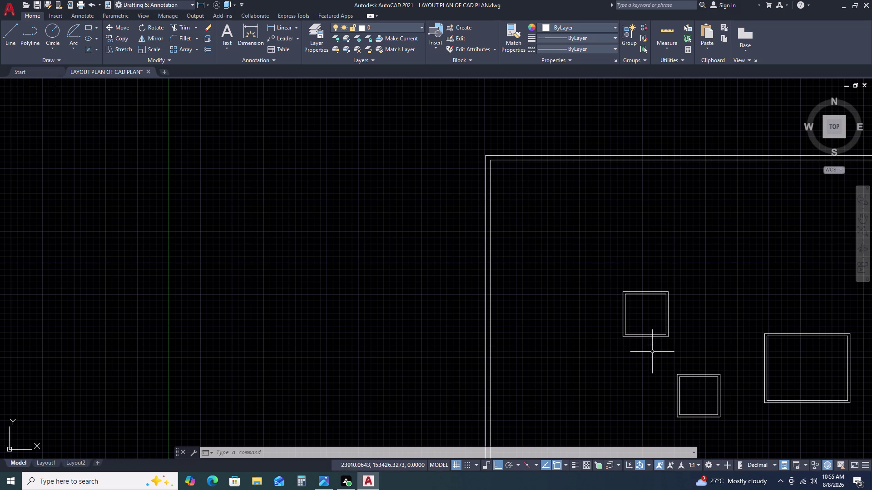
scroll(up, 3)
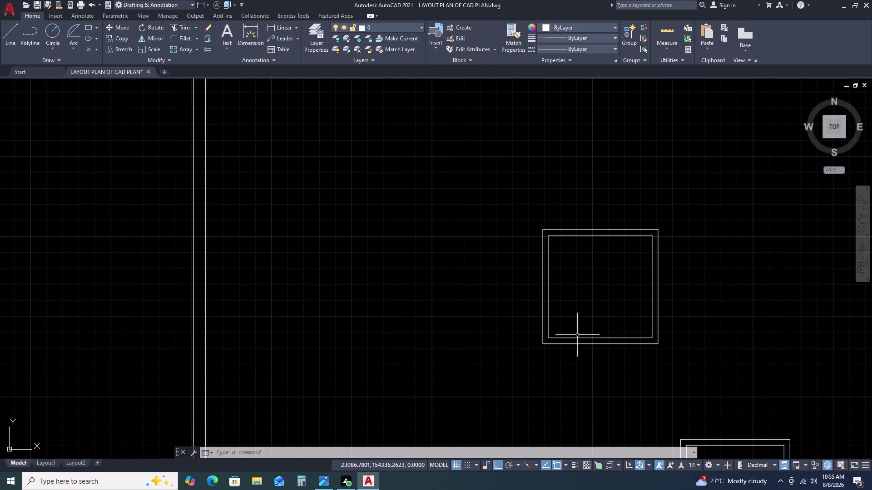
drag(646, 364, 646, 360)
click(617, 304)
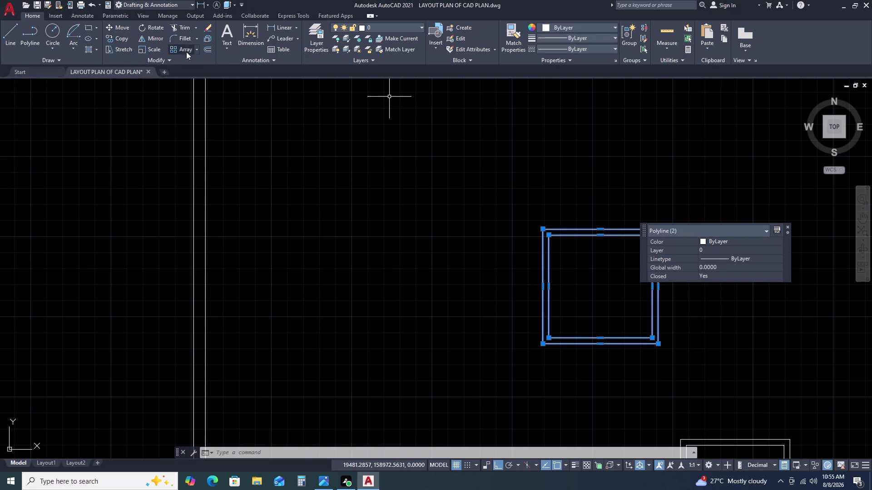
Move the upper-left small room slightly higher, using its top-left corner as base point.
click(114, 28)
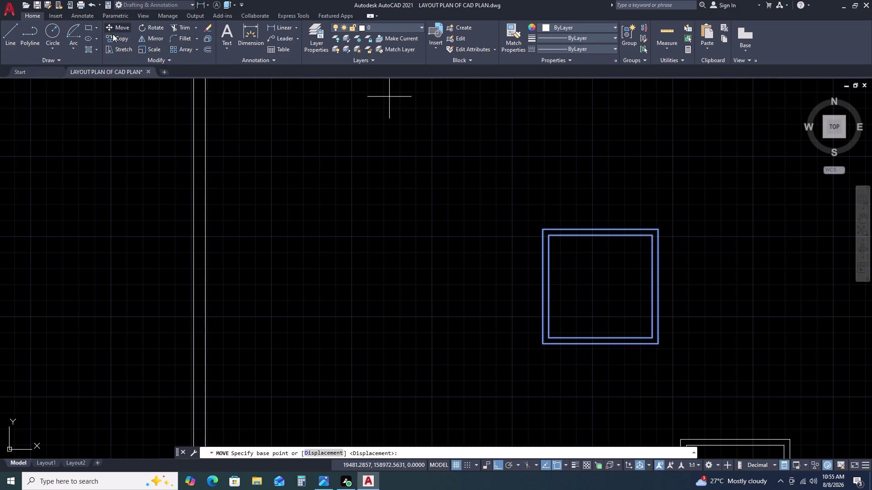
click(542, 229)
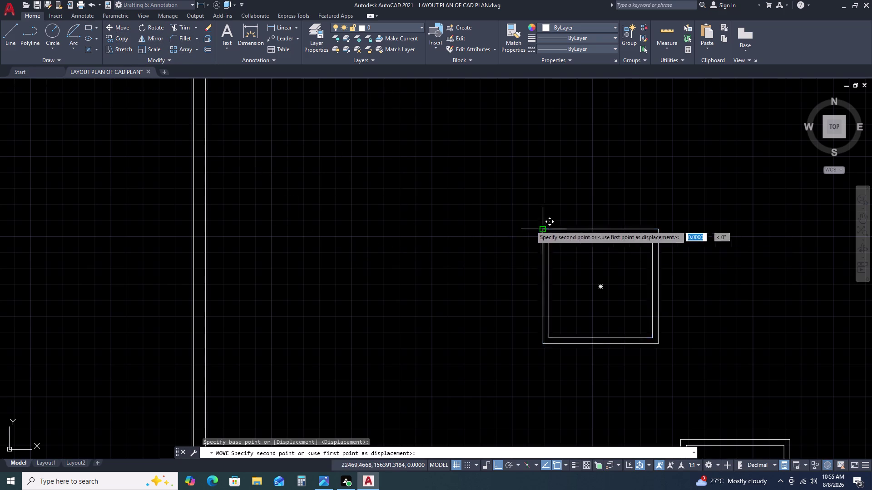
scroll(down, 3)
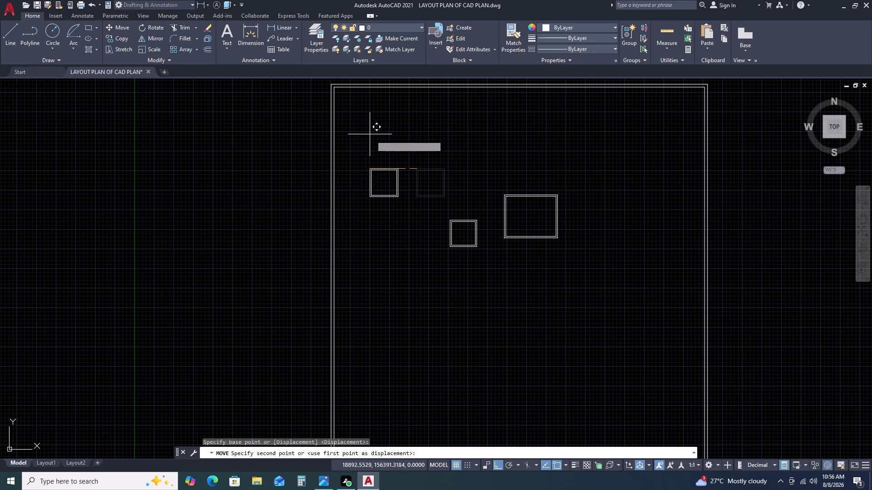
click(429, 152)
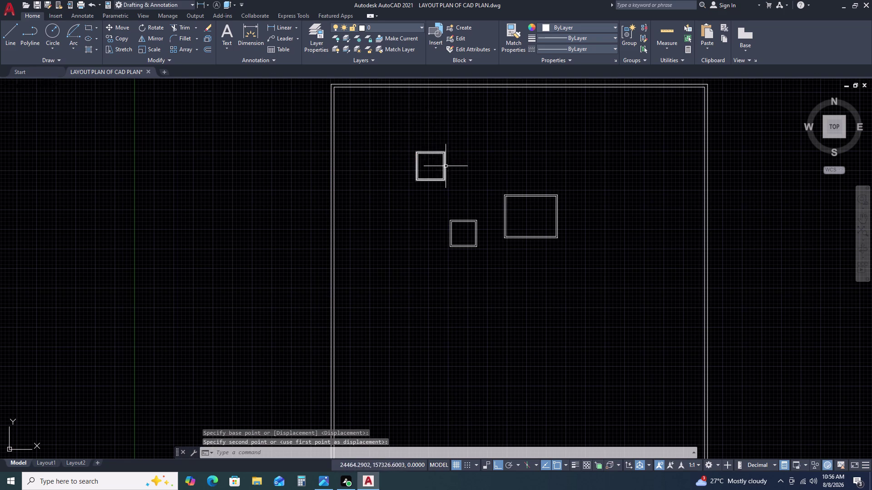
scroll(down, 3)
scroll(up, 3)
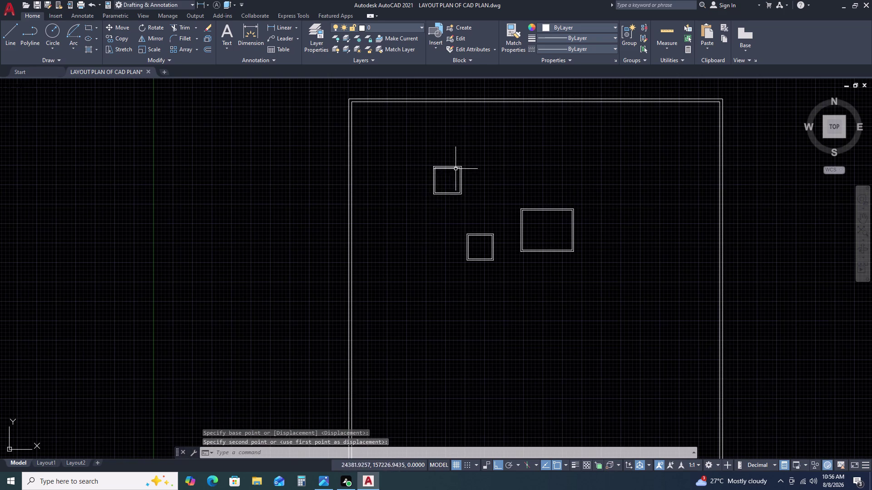
scroll(up, 3)
scroll(down, 3)
scroll(up, 3)
scroll(up, 3)
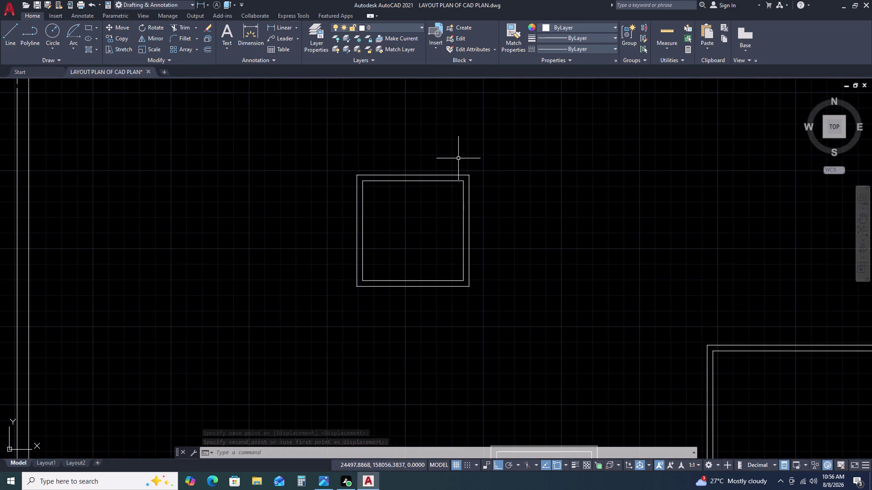
scroll(down, 3)
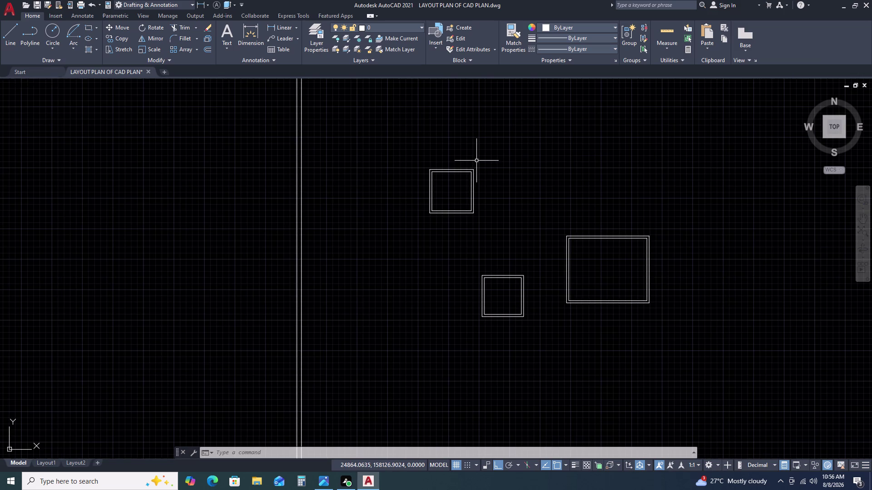
scroll(down, 3)
scroll(up, 3)
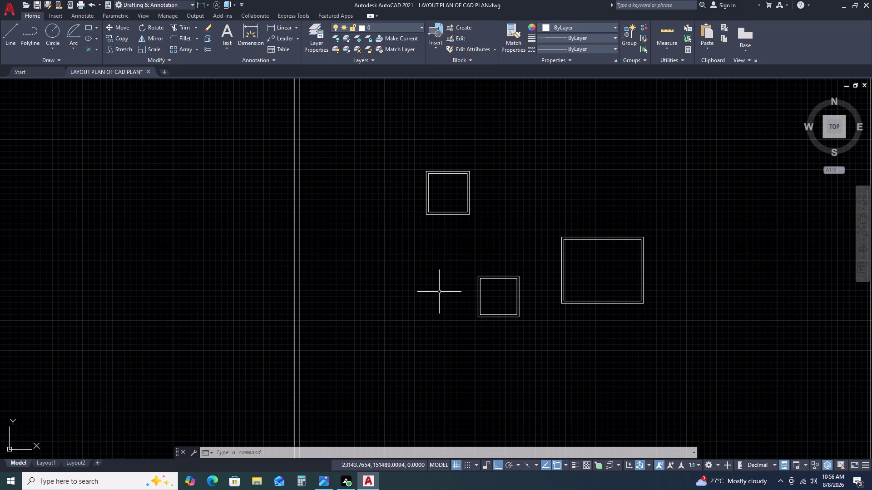
scroll(up, 3)
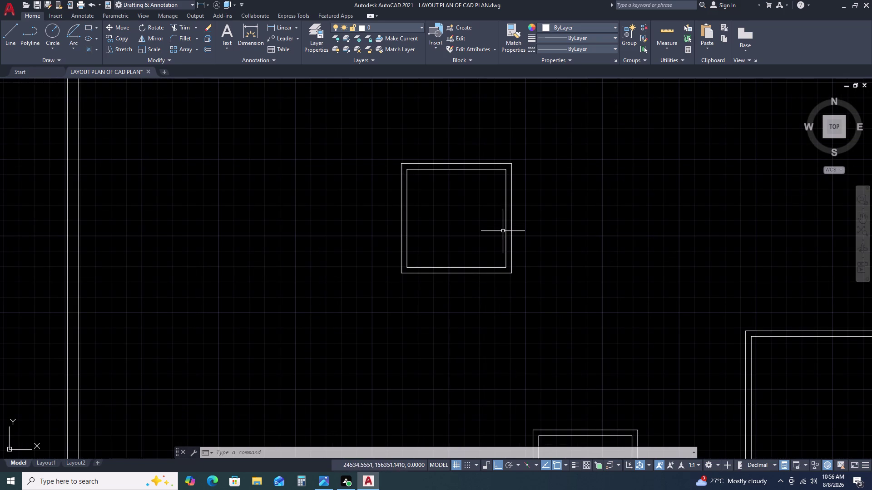
scroll(down, 3)
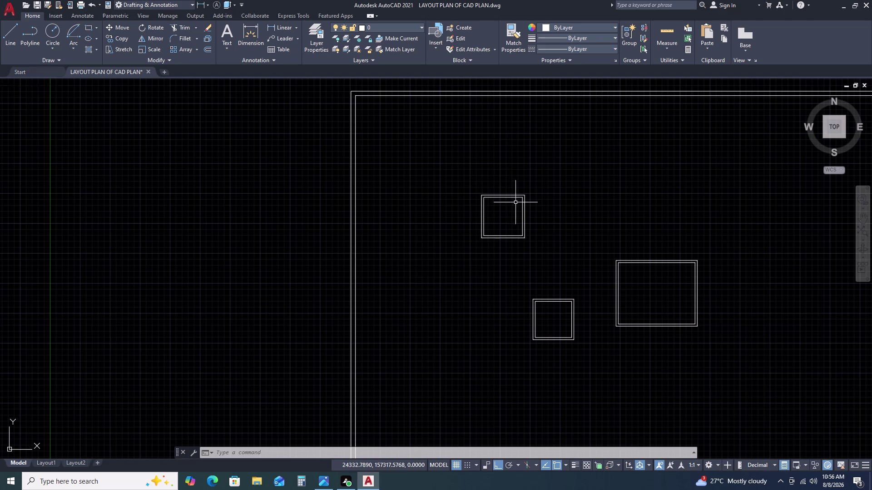
scroll(up, 3)
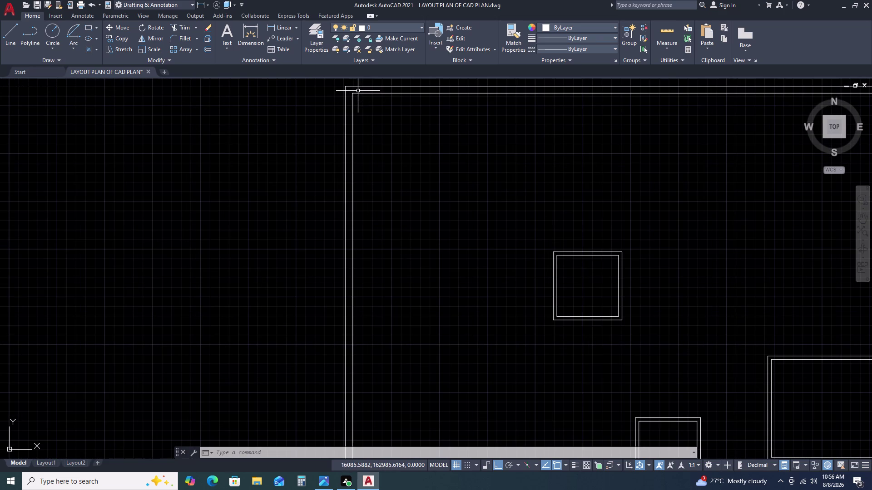
Start a short line near the wall's top-left corner, then cancel it.
text(L)
key(space)
click(352, 91)
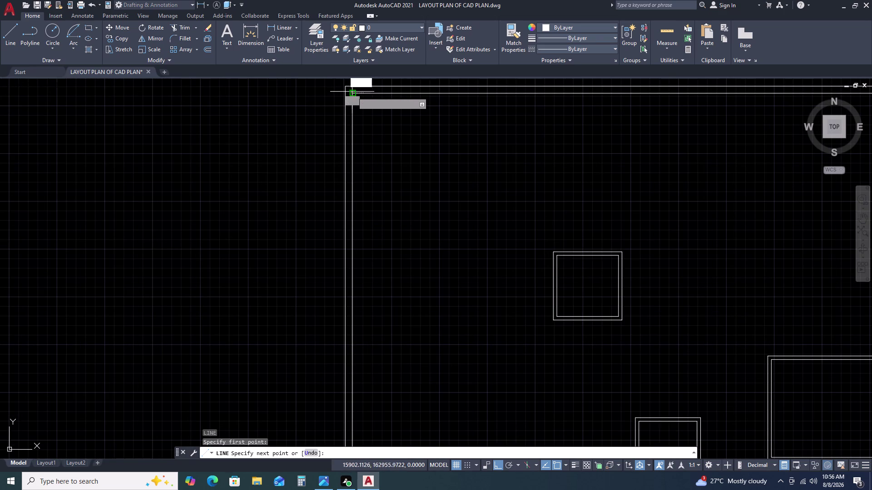
click(344, 92)
key(Escape)
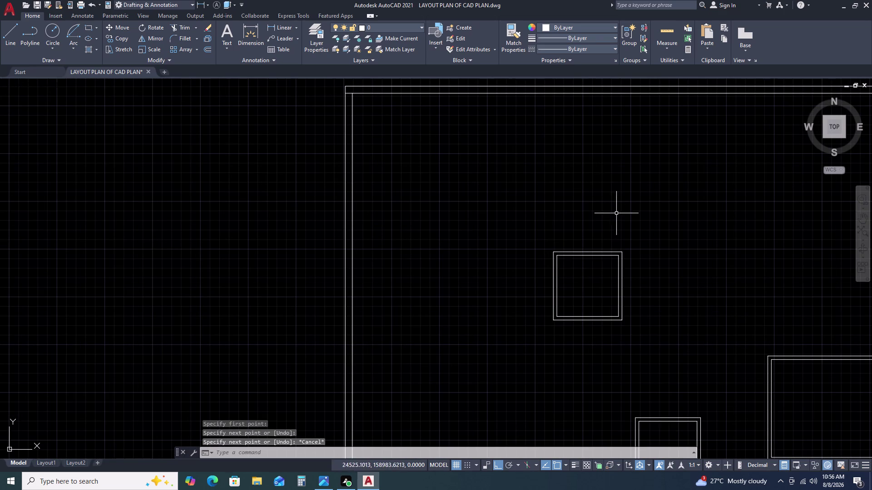
With Ortho off, move the small room by its top-left corner into the wall's inner corner.
click(617, 213)
click(544, 272)
text(M)
key(space)
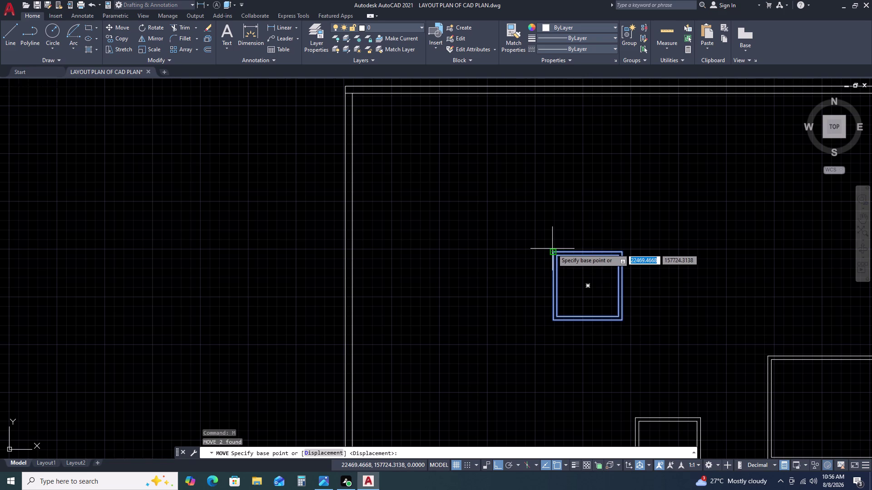
click(553, 252)
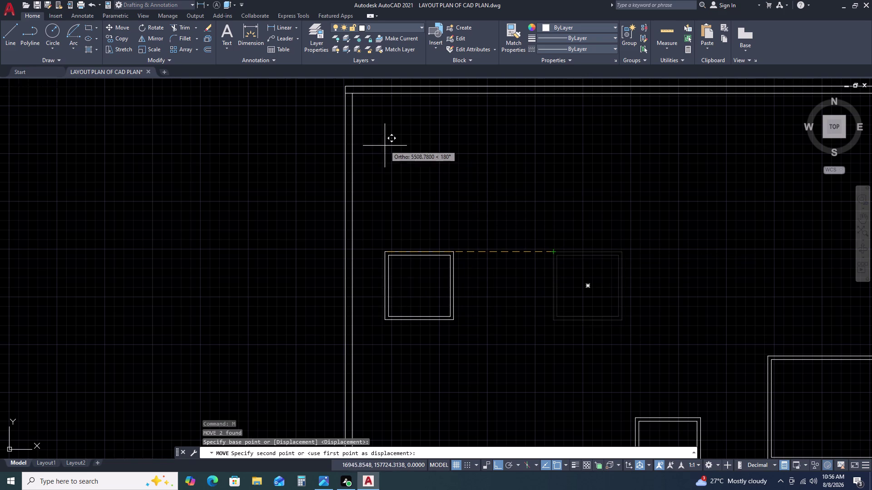
key(F8)
scroll(up, 3)
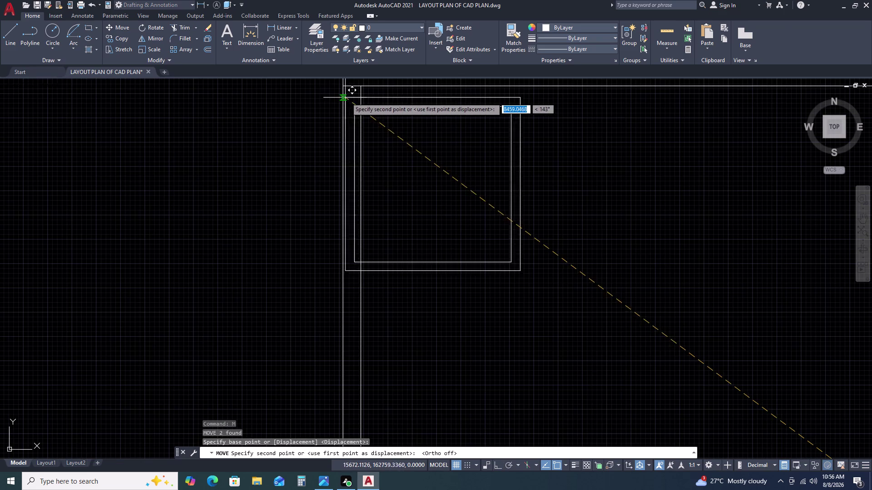
click(350, 86)
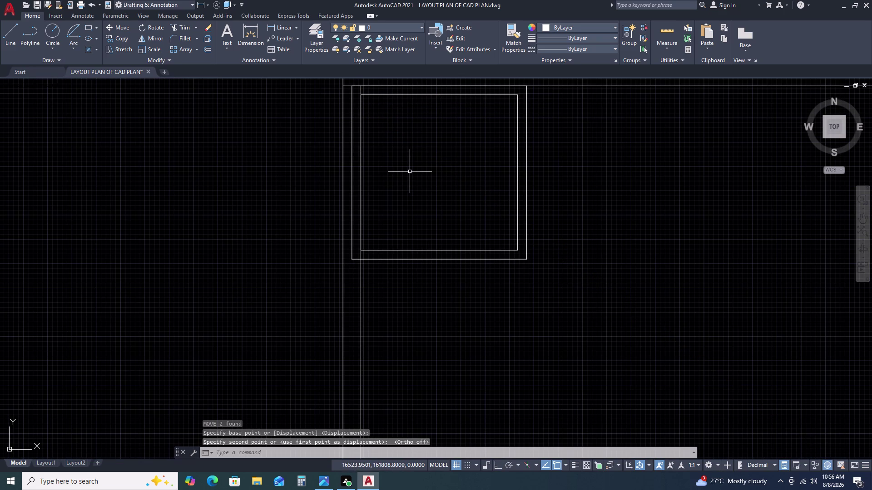
key(Escape)
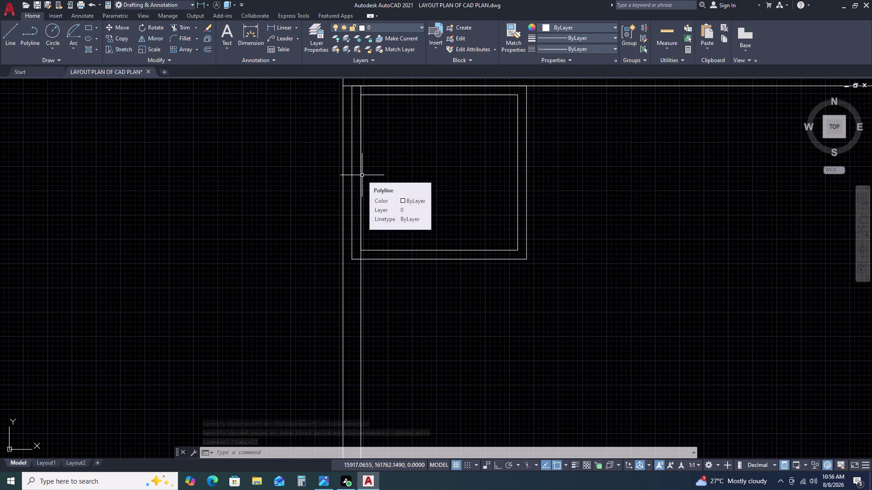
Trim the corner room's three edges that overlap the wall lines.
text(TR)
key(space)
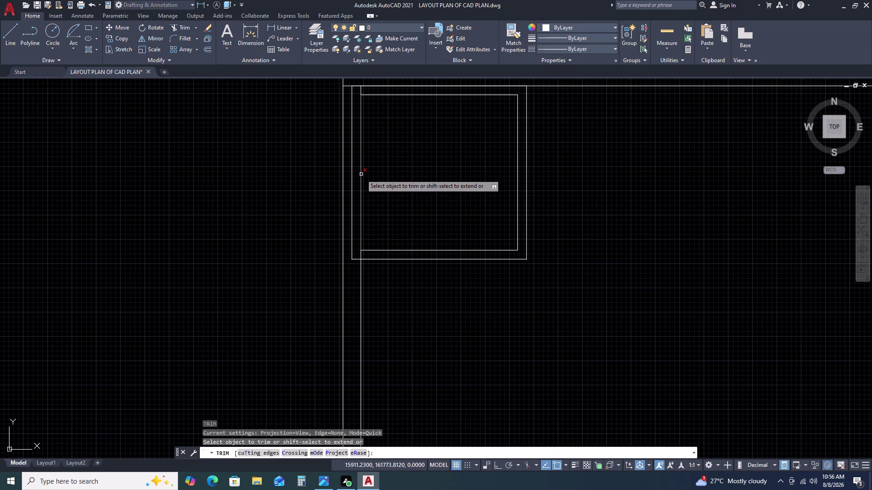
click(361, 175)
click(358, 191)
click(362, 206)
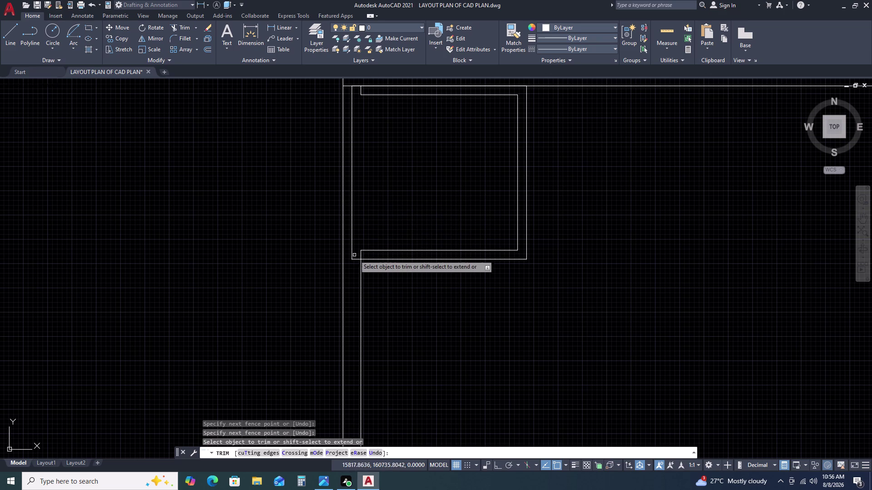
click(361, 256)
key(Escape)
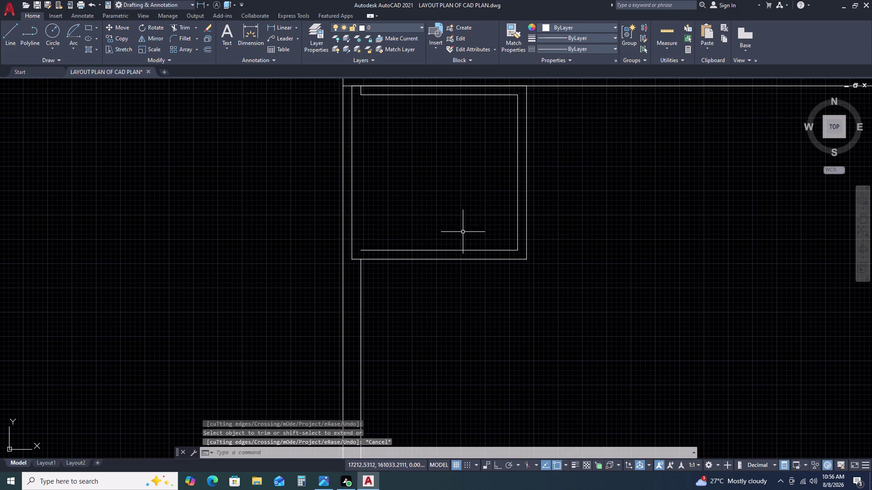
scroll(down, 3)
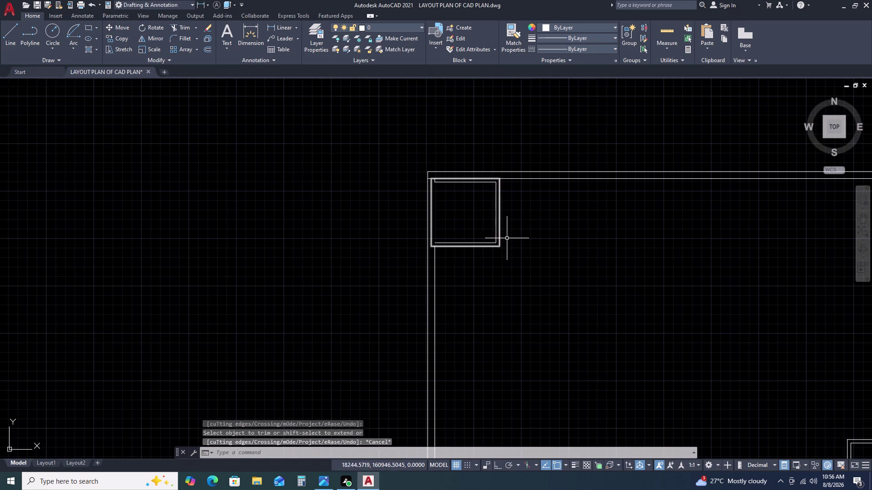
scroll(down, 3)
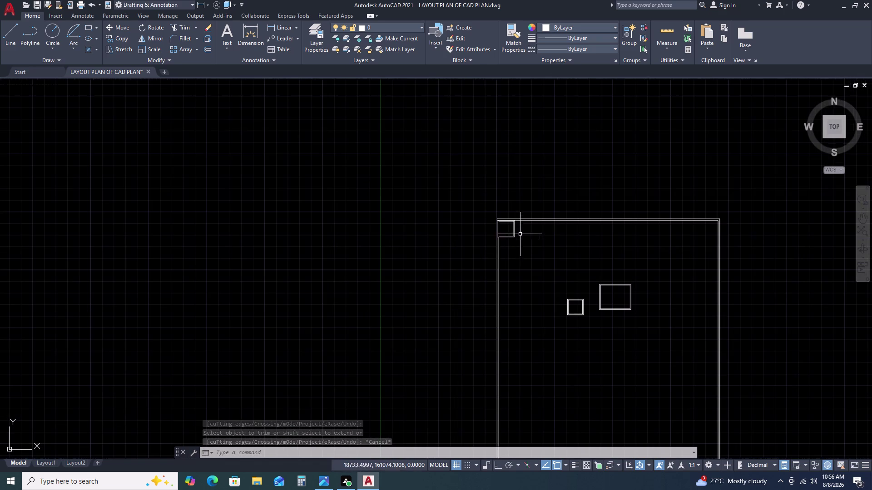
scroll(up, 3)
scroll(down, 3)
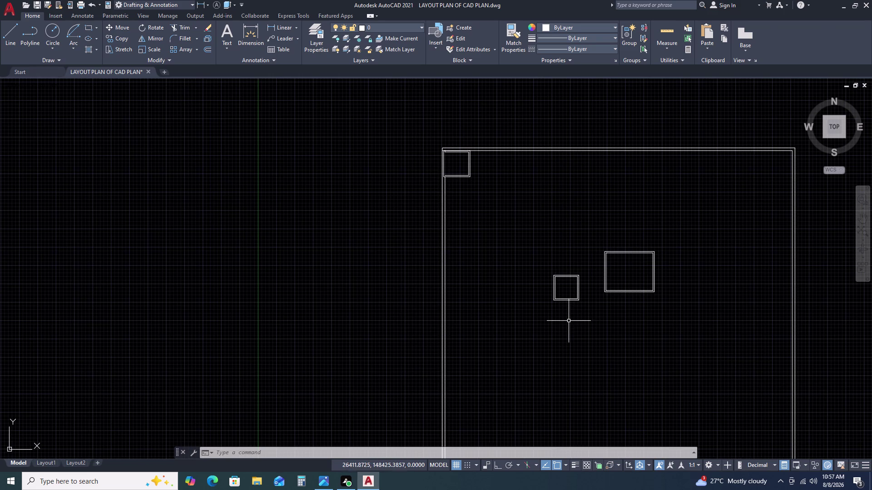
Move the small square room by its top-left corner to near the wall's corner.
click(564, 305)
click(540, 272)
text(M)
key(space)
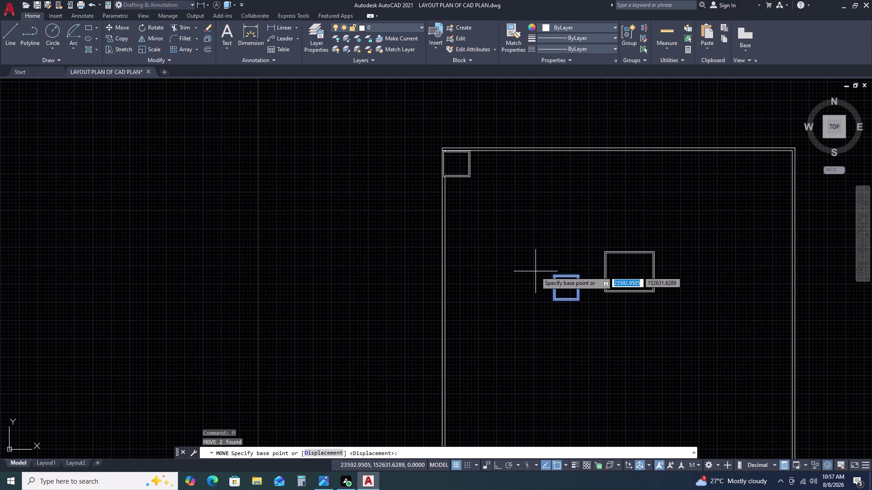
middle_drag(542, 263, 477, 251)
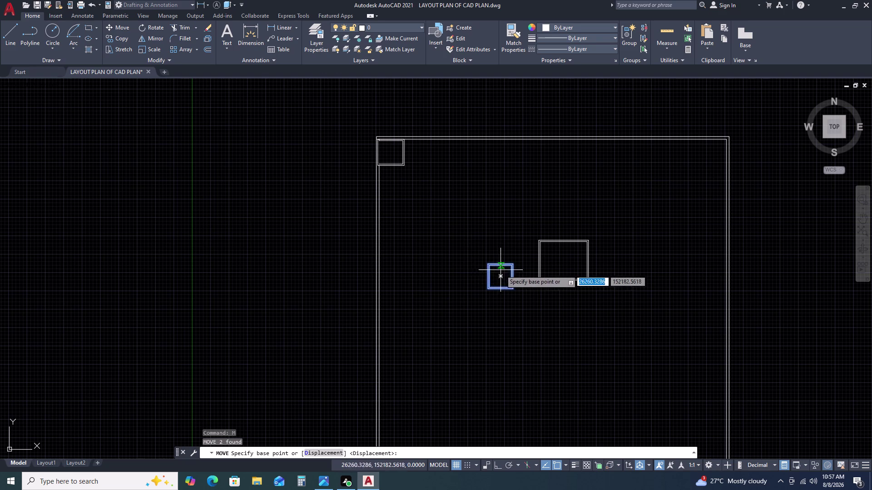
scroll(up, 3)
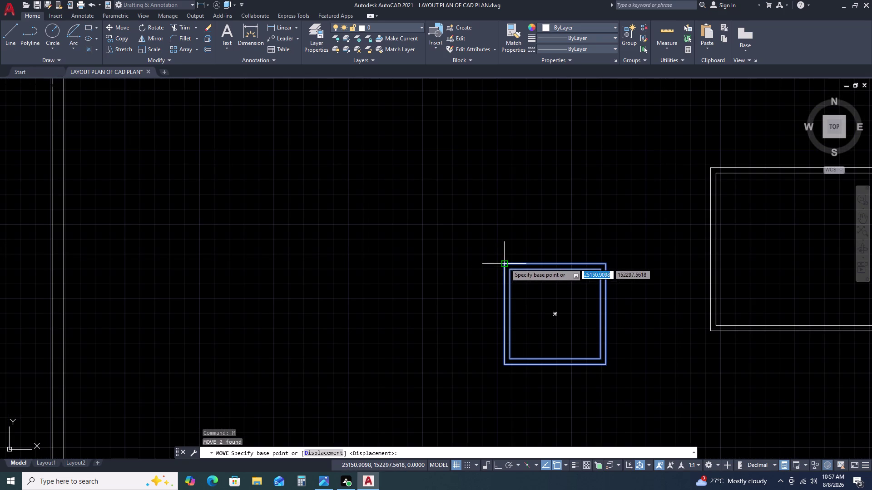
click(506, 263)
scroll(down, 3)
scroll(up, 3)
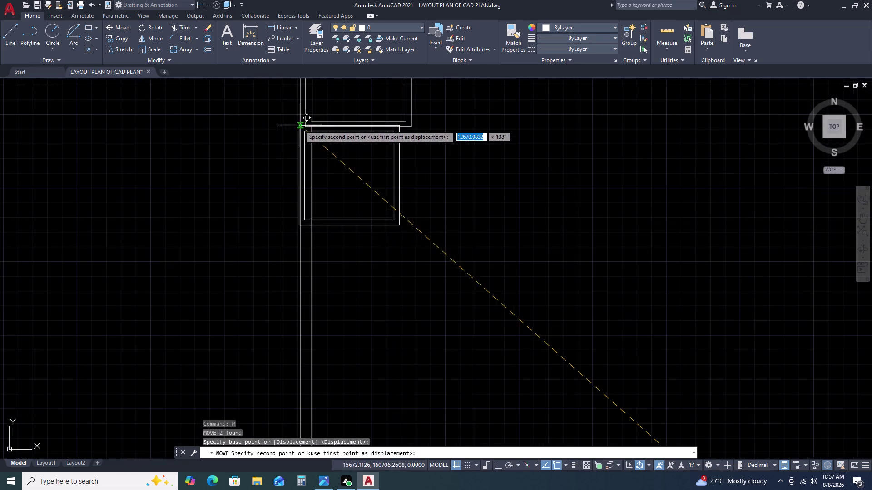
scroll(up, 3)
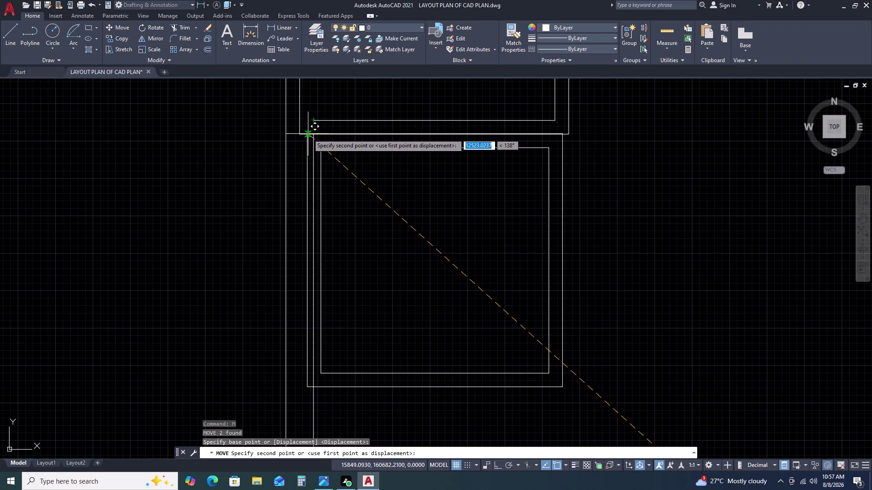
click(374, 166)
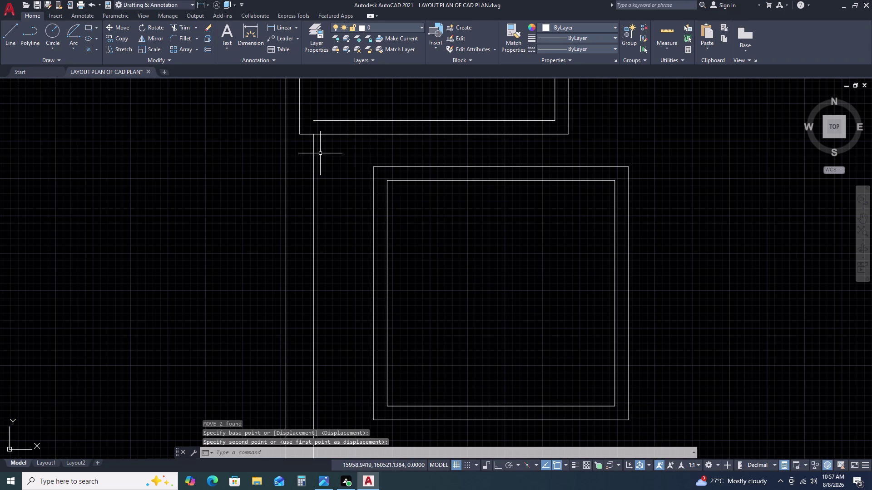
Reselect the room with a crossing window and move it beneath the first corner room.
drag(419, 208, 411, 203)
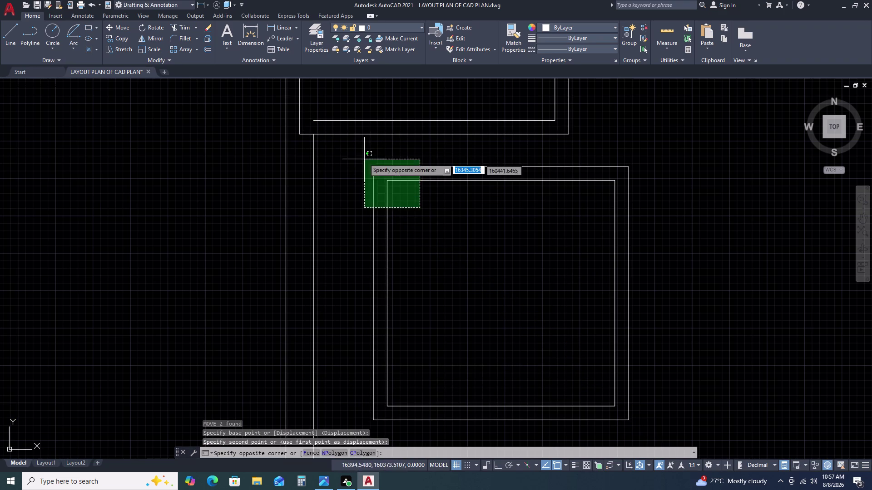
click(363, 155)
key(m)
key(space)
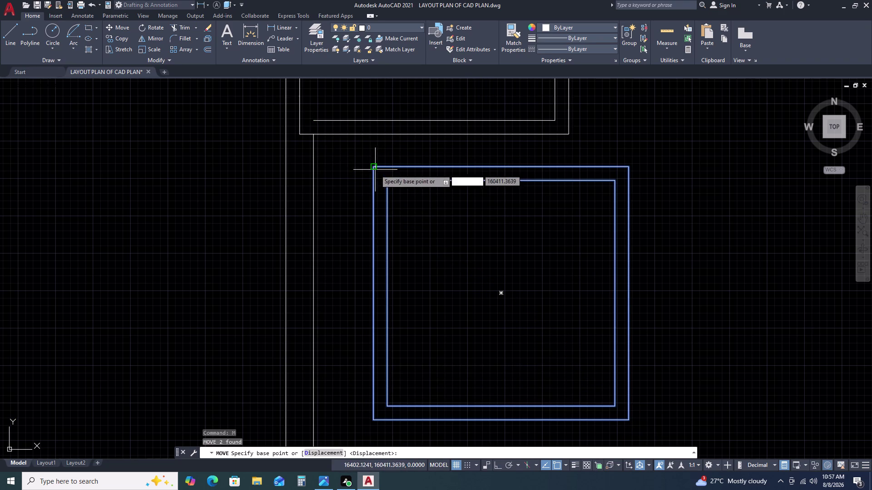
click(374, 165)
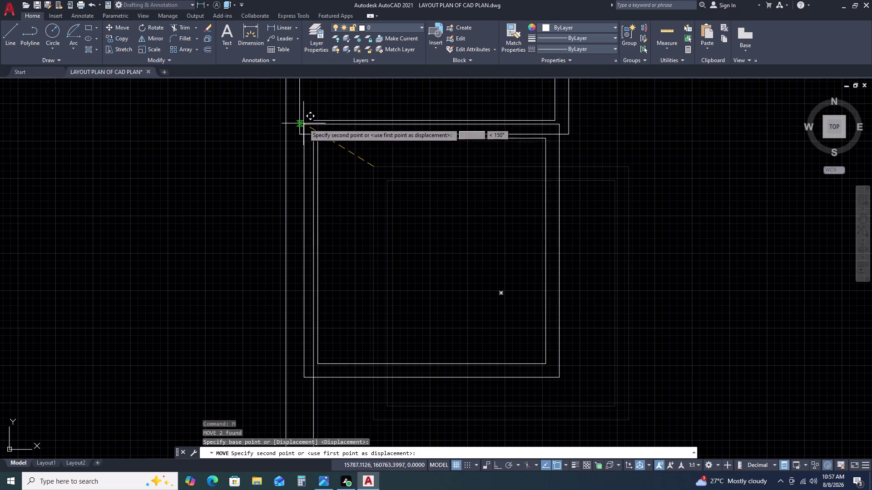
click(367, 185)
Move the room again so it snaps under the first room's bottom edge.
drag(398, 217, 397, 211)
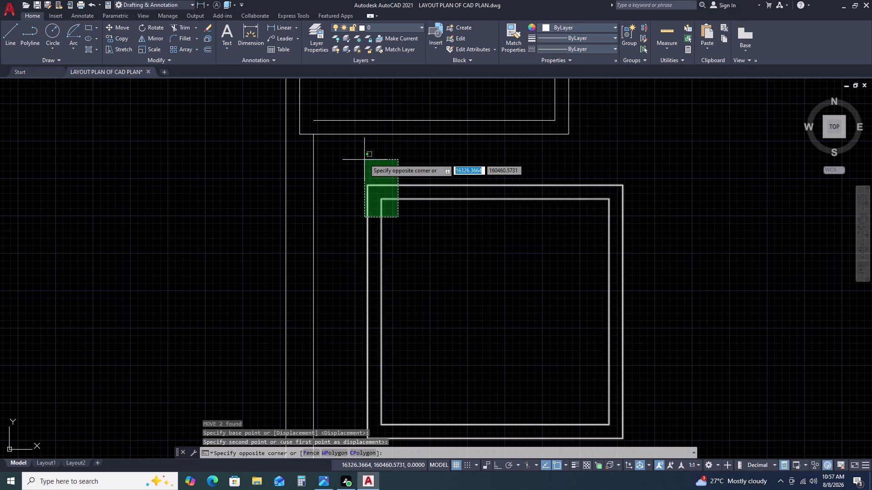
click(363, 154)
text(M)
key(space)
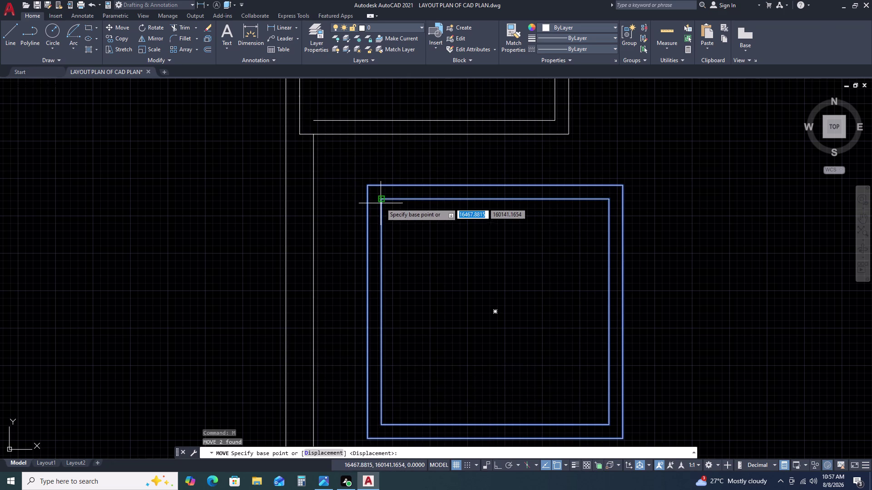
click(381, 200)
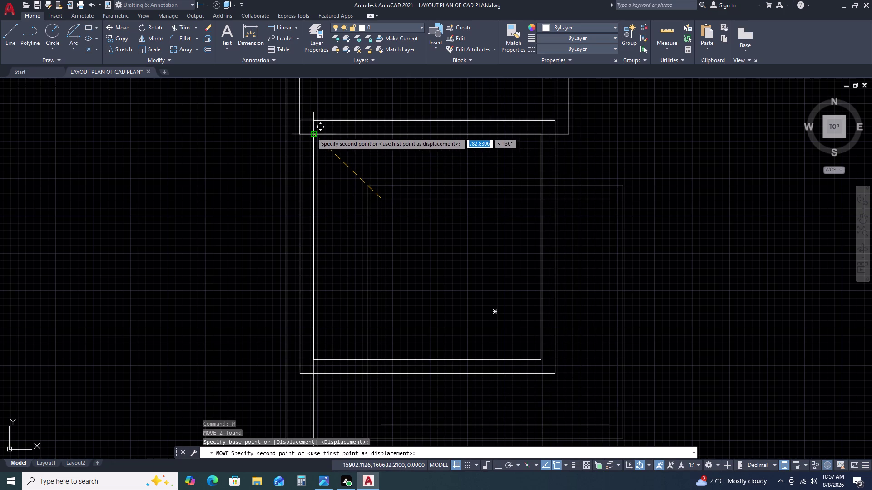
click(312, 131)
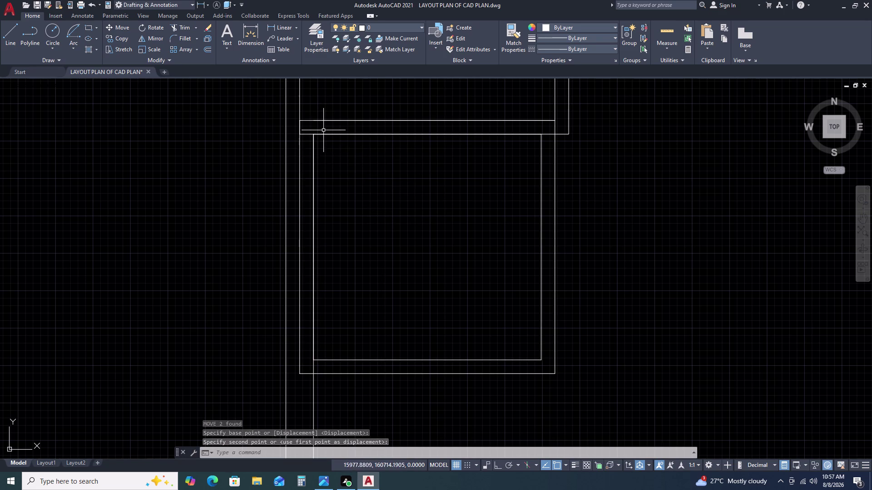
scroll(down, 3)
scroll(down, 3)
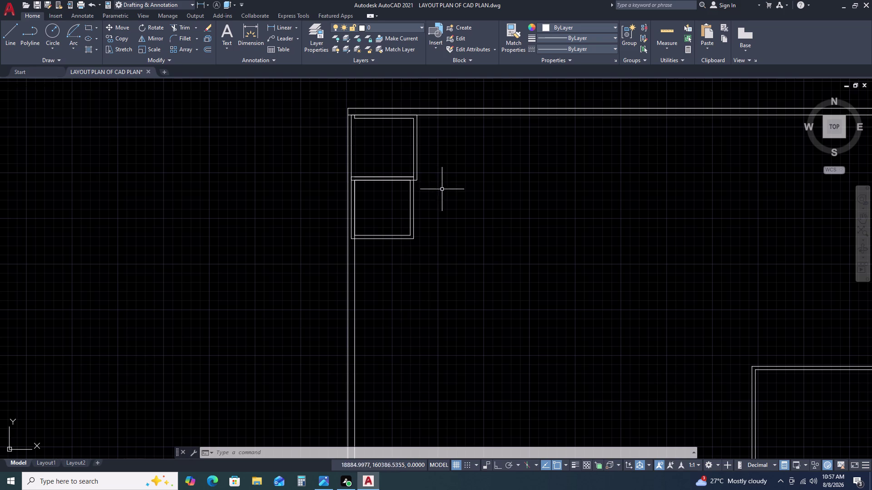
scroll(down, 3)
scroll(down, 3)
scroll(up, 3)
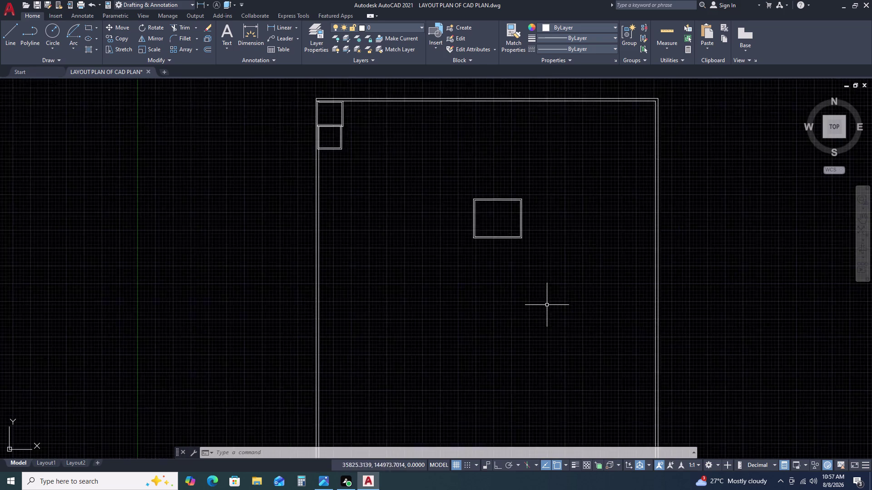
Select both outlines of the 4000 by 3200 room and move it beside the stacked small rooms.
drag(516, 217, 483, 181)
drag(446, 128, 440, 120)
key(m)
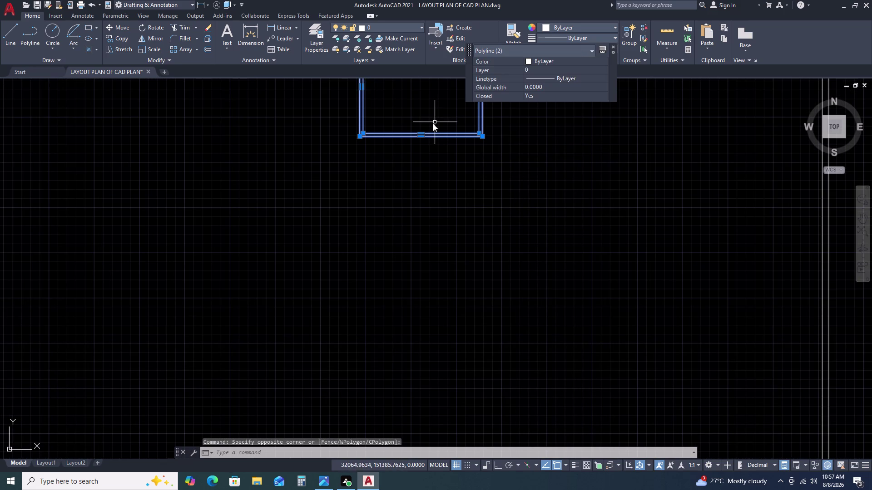
key(space)
scroll(down, 3)
scroll(up, 3)
scroll(down, 3)
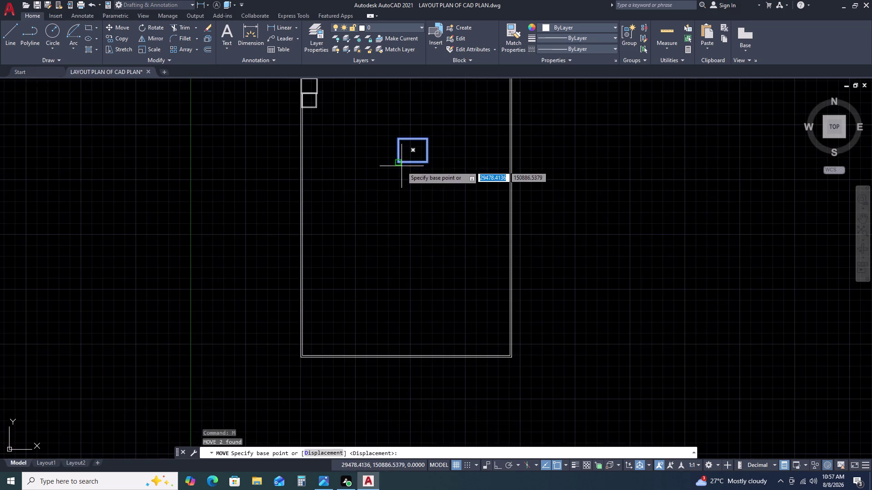
scroll(up, 3)
double_click(434, 179)
scroll(down, 3)
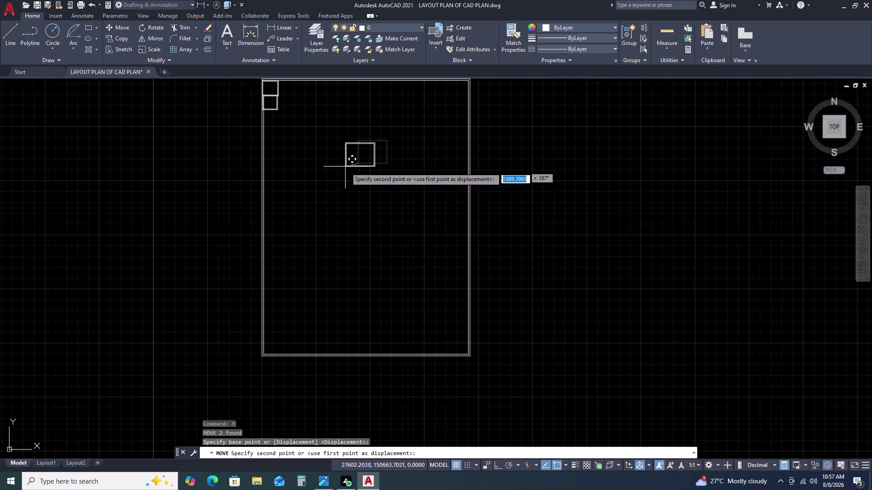
scroll(up, 3)
middle_drag(300, 141, 367, 266)
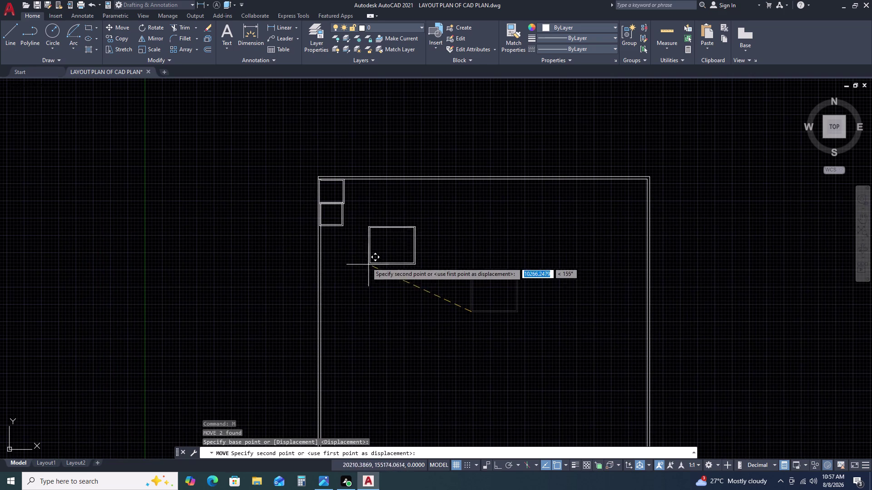
scroll(up, 3)
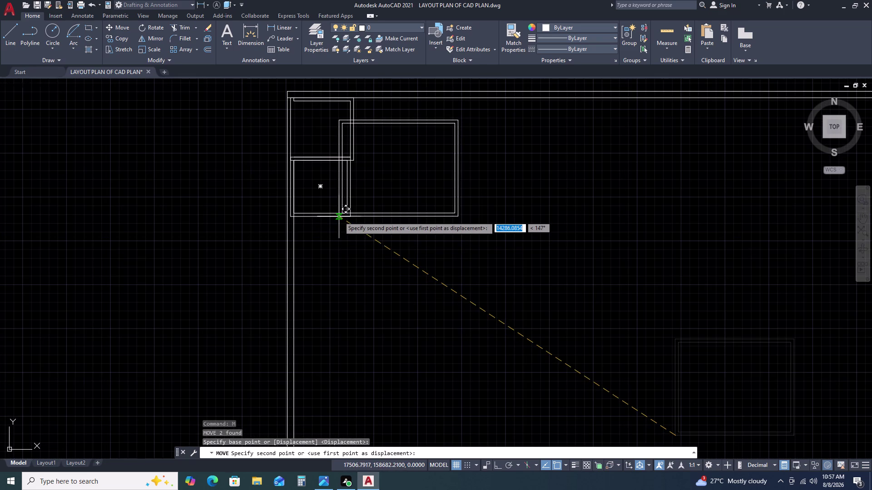
click(363, 221)
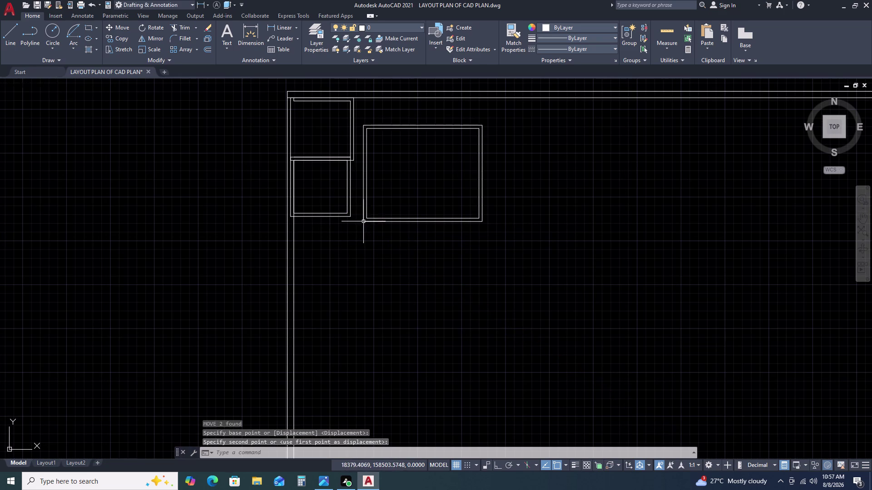
Select the larger room's two outlines and move it by its corner to a nearby point.
click(395, 205)
click(384, 234)
text(M)
key(space)
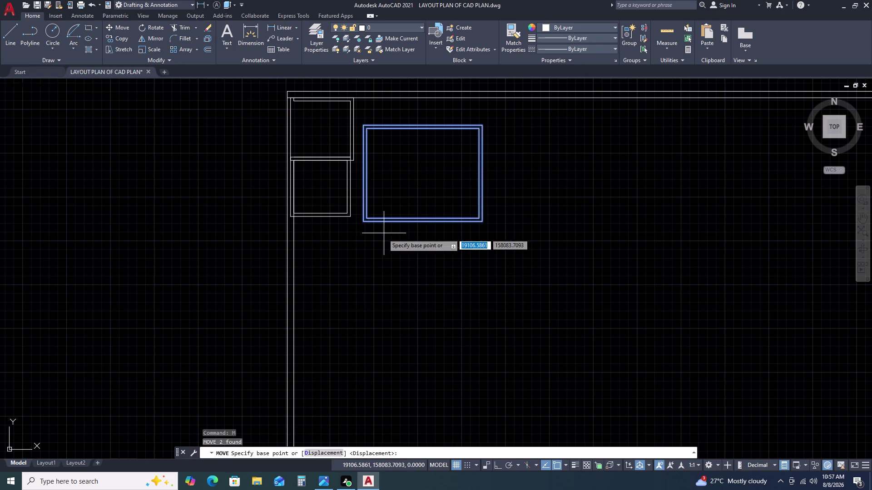
scroll(up, 3)
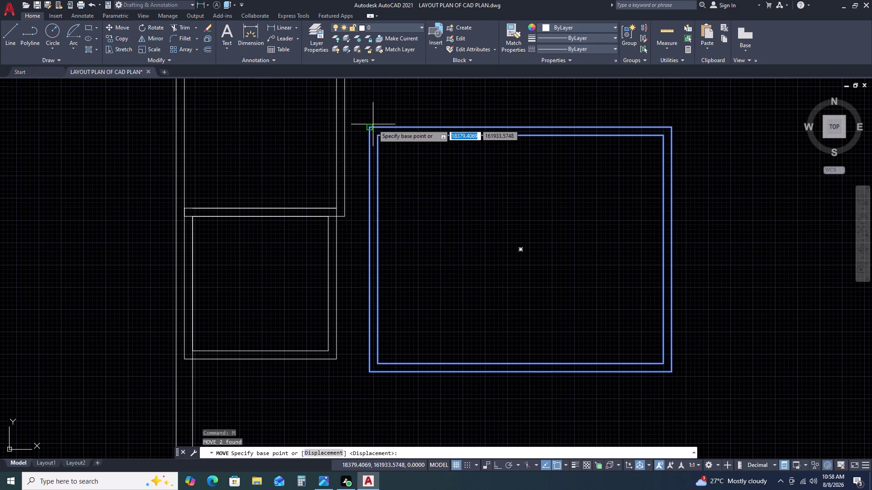
click(371, 131)
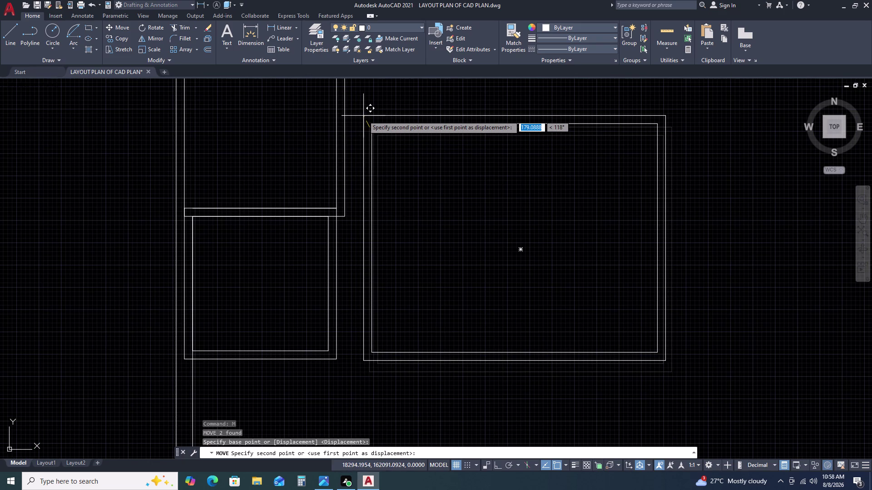
click(363, 116)
Reselect the larger room and snap its lower-left corner to the wall's inner corner.
double_click(416, 312)
click(390, 356)
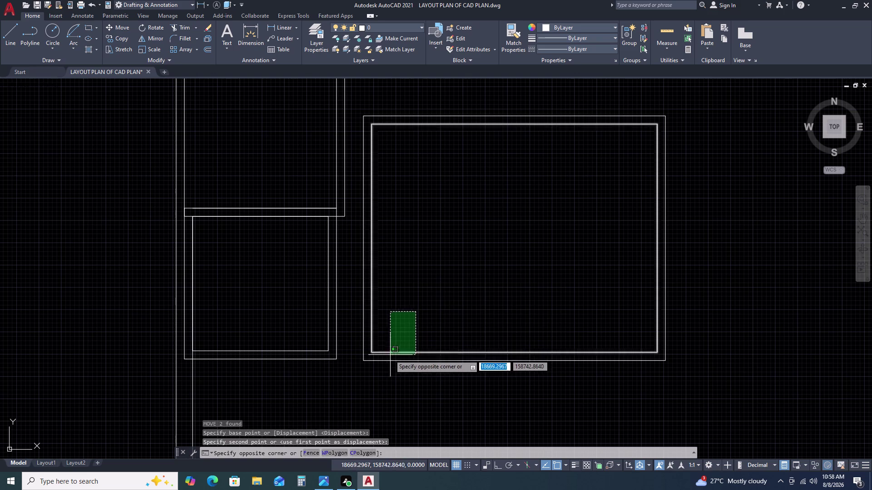
click(392, 336)
click(377, 363)
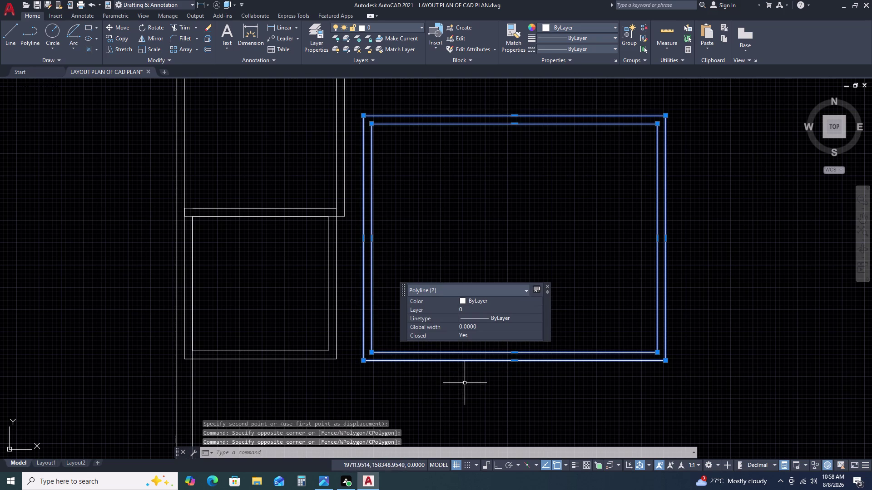
text(M)
key(space)
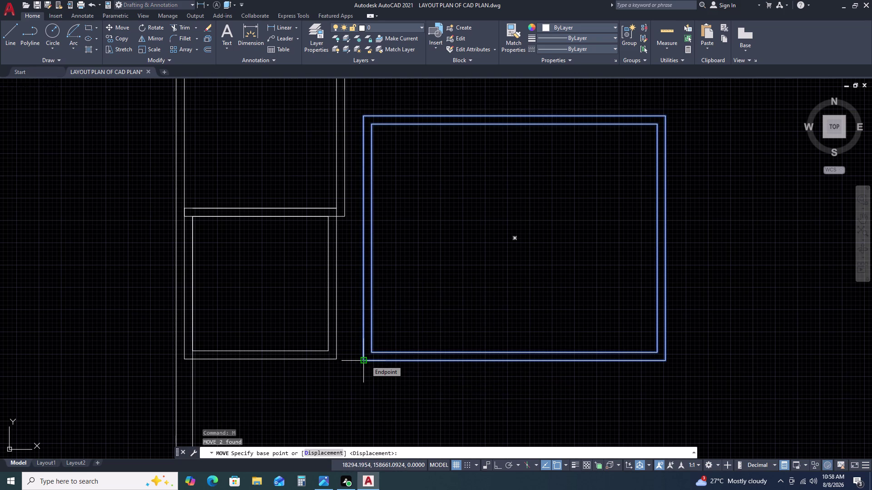
click(365, 361)
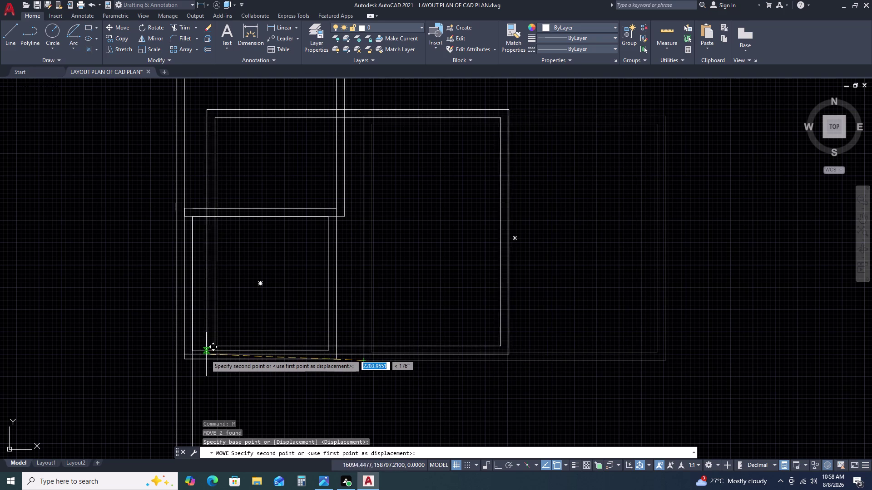
click(182, 362)
scroll(down, 3)
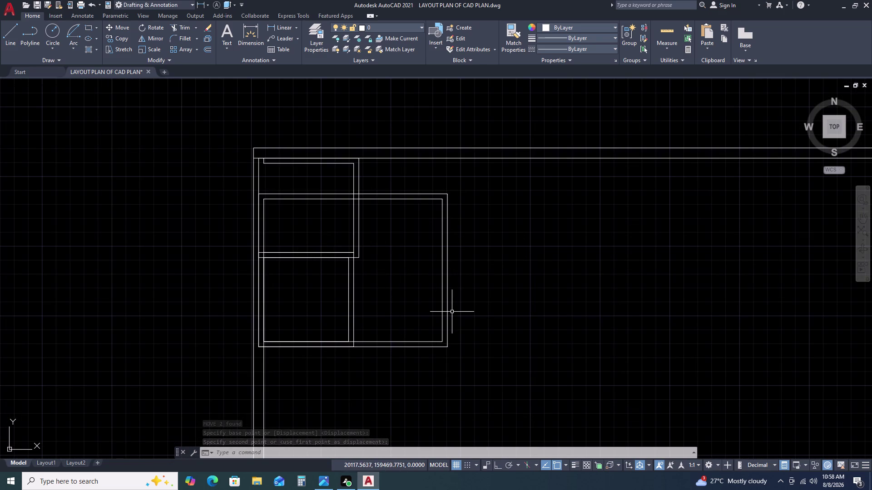
With Ortho on, move the larger room from its top-left corner onto the small rooms' right edge.
double_click(478, 334)
double_click(430, 252)
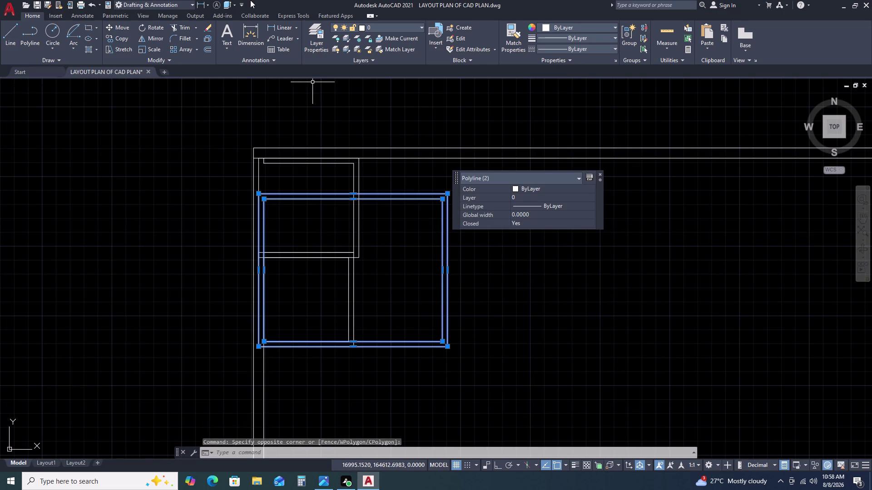
click(128, 28)
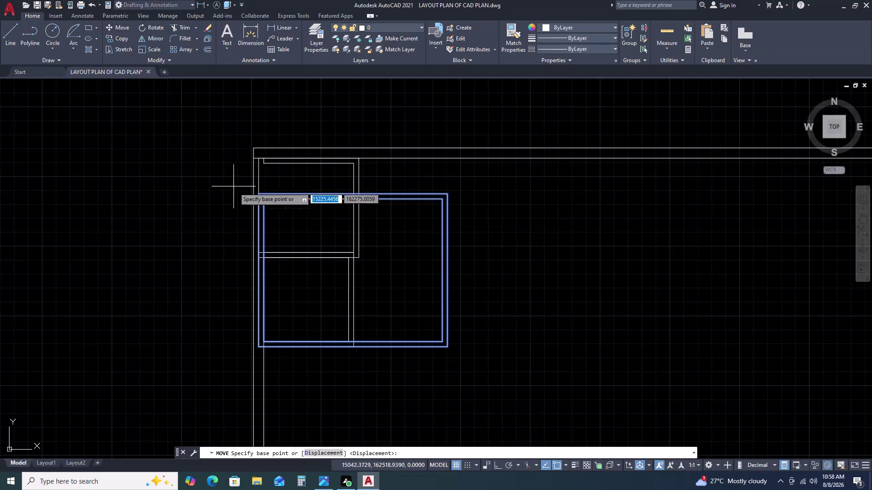
click(257, 192)
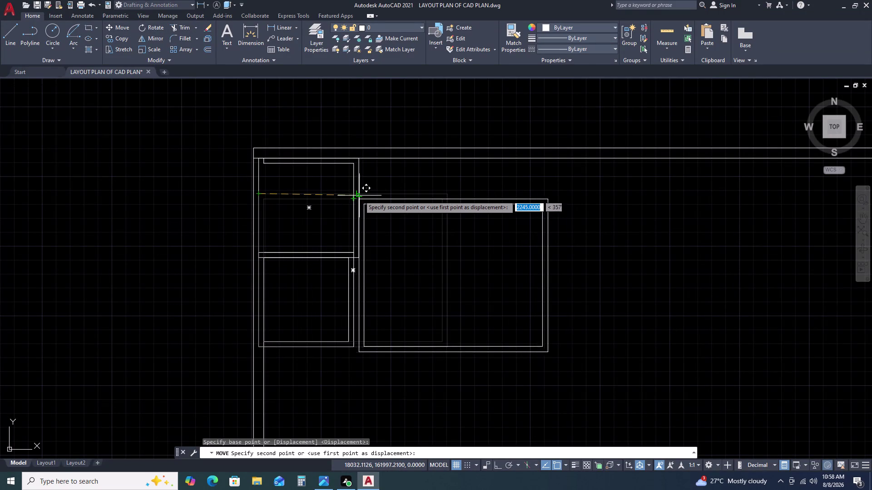
key(F8)
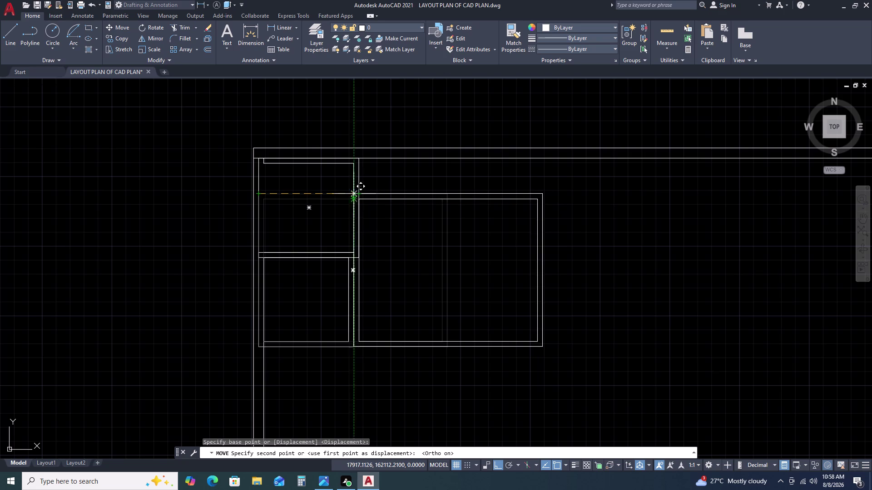
scroll(up, 3)
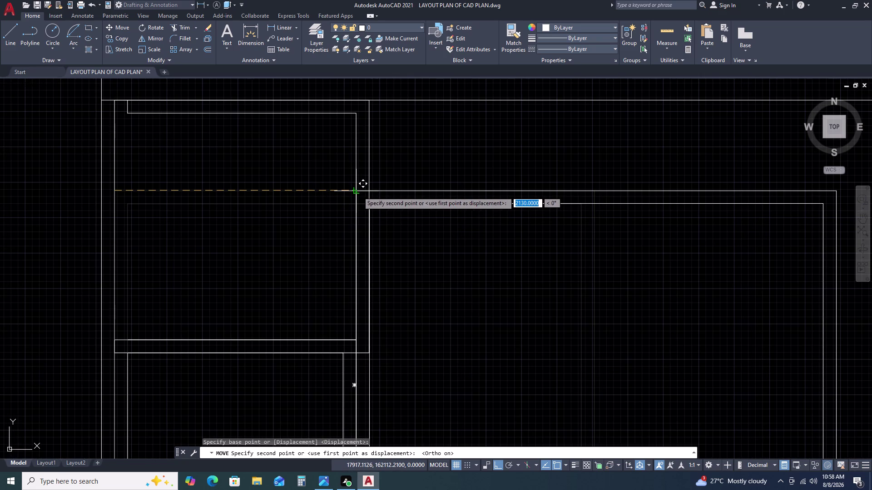
click(358, 191)
scroll(down, 3)
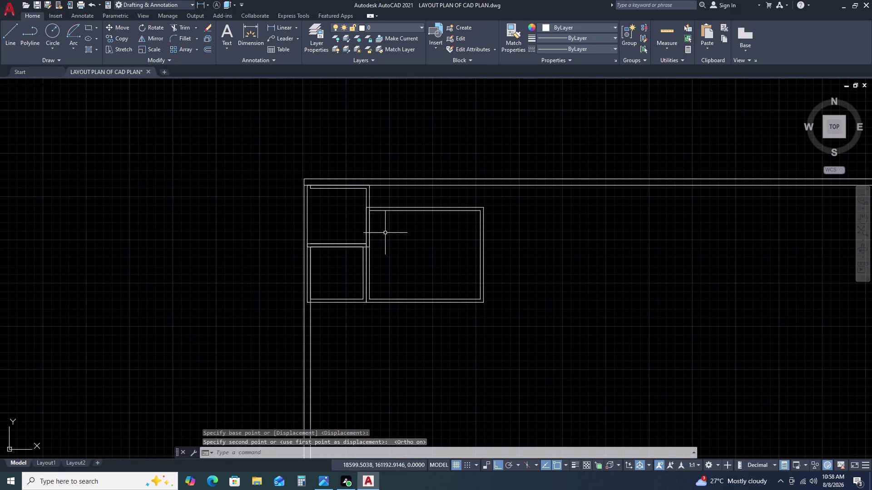
scroll(up, 3)
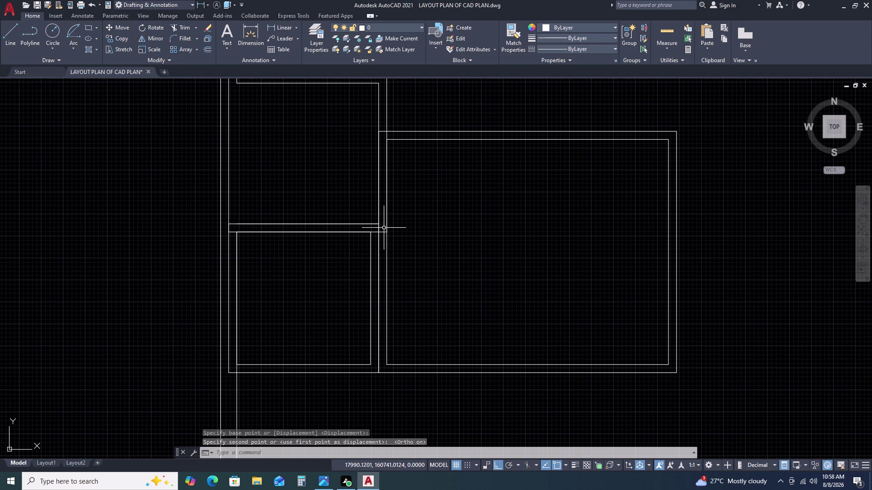
scroll(down, 3)
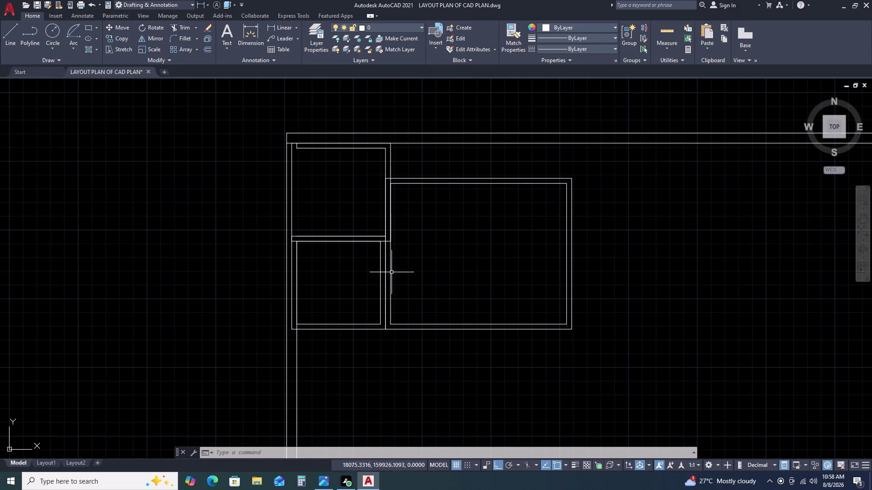
Select both outlines of the larger room and move it horizontally far to the right.
click(447, 296)
click(416, 352)
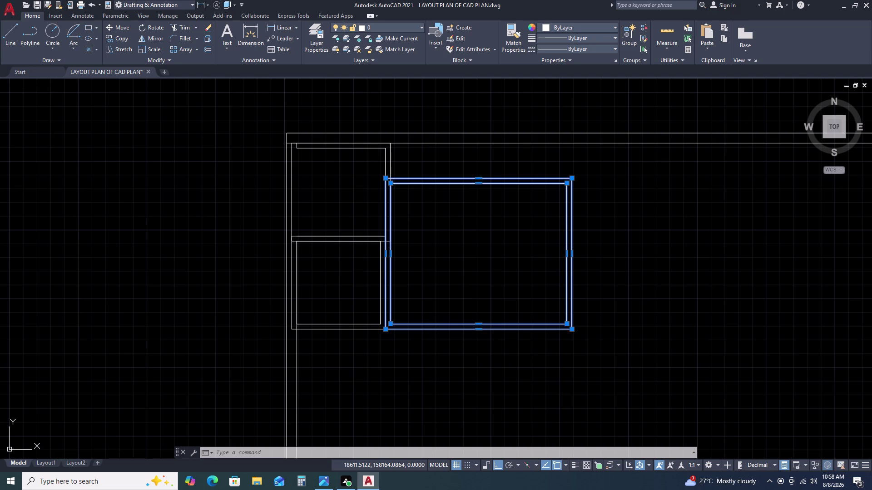
click(122, 186)
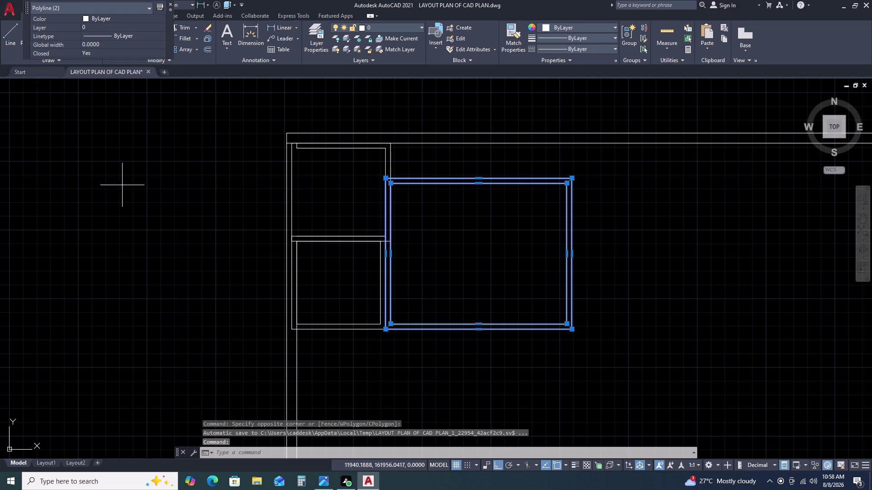
click(102, 143)
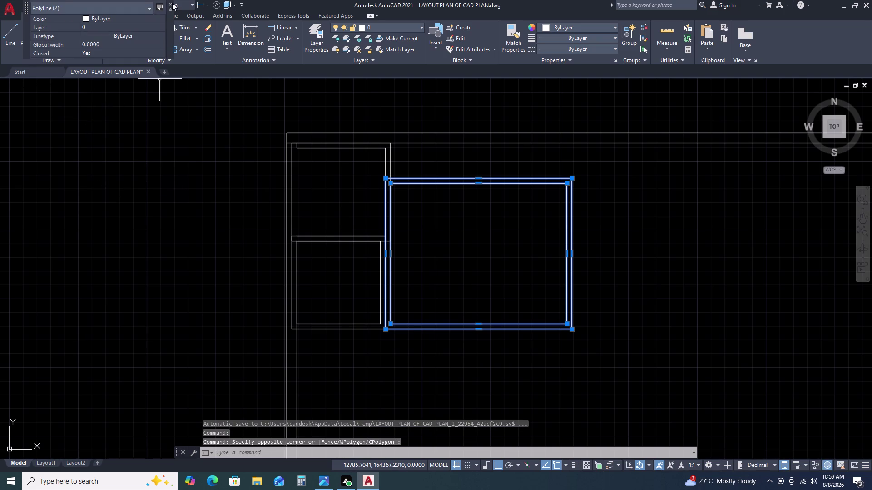
click(169, 5)
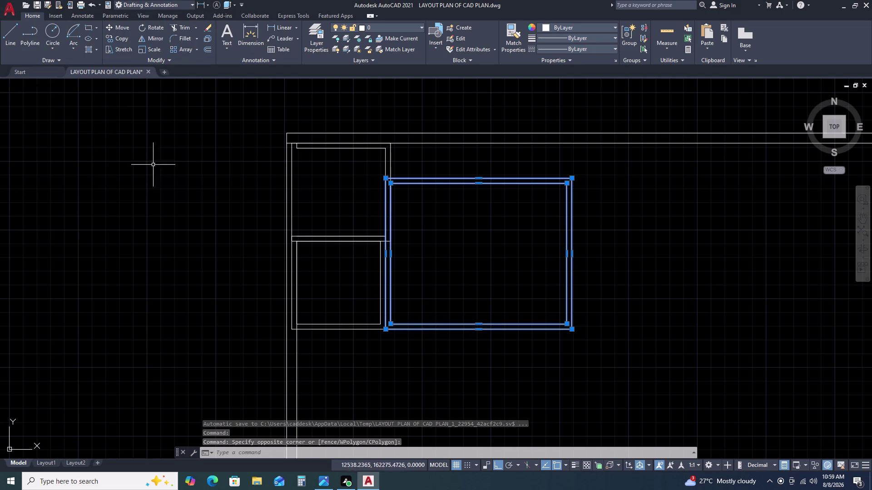
click(119, 25)
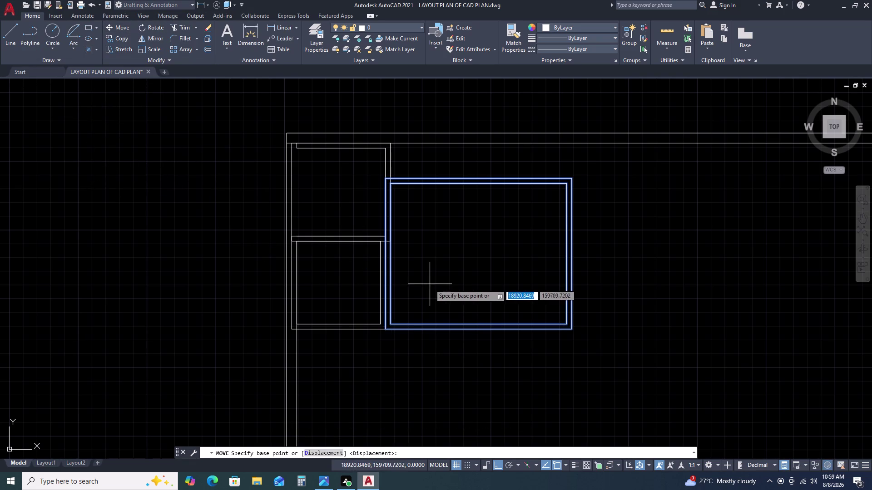
drag(429, 285, 434, 289)
scroll(down, 3)
middle_drag(505, 346, 364, 278)
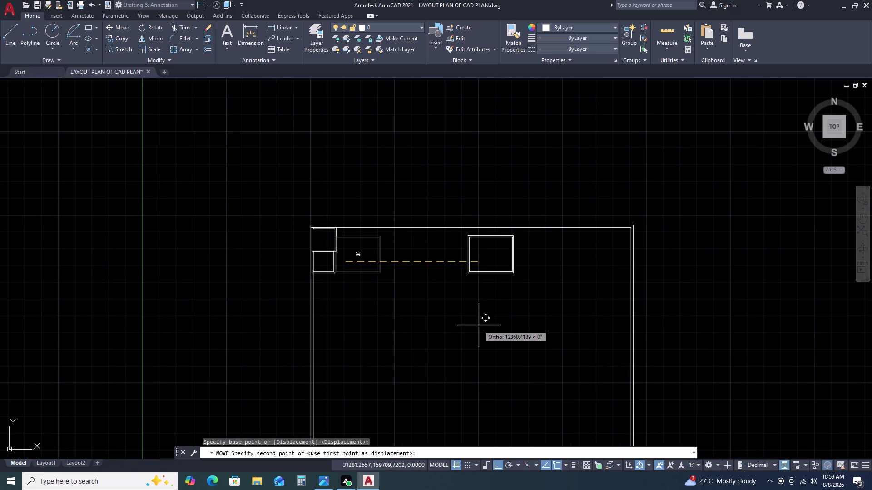
click(479, 327)
scroll(up, 3)
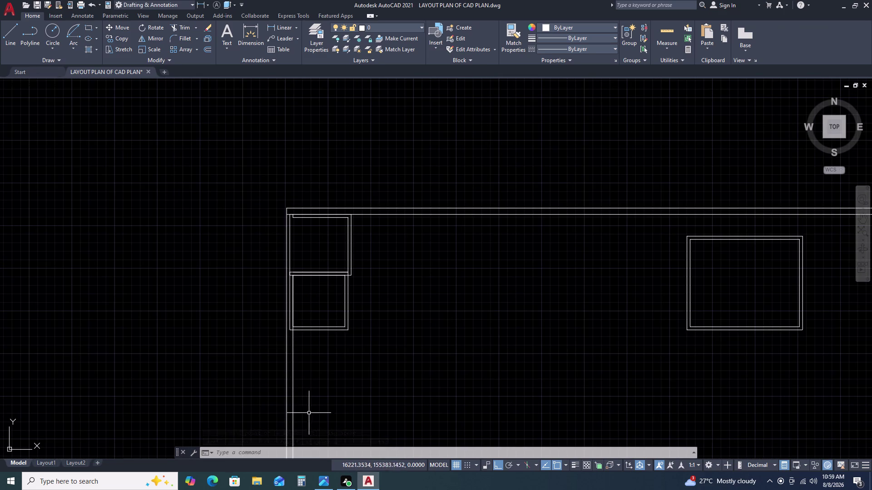
scroll(up, 3)
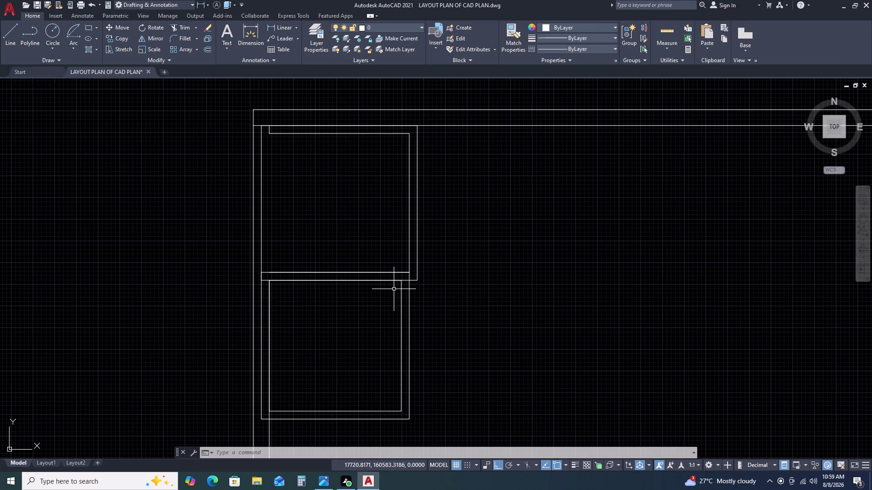
Undo fifteen changes to reverse the recent room moves and the corner trim.
key(ctrl+z)
key(ctrl+z)
key(ctrl+z)
key(ctrl+z)
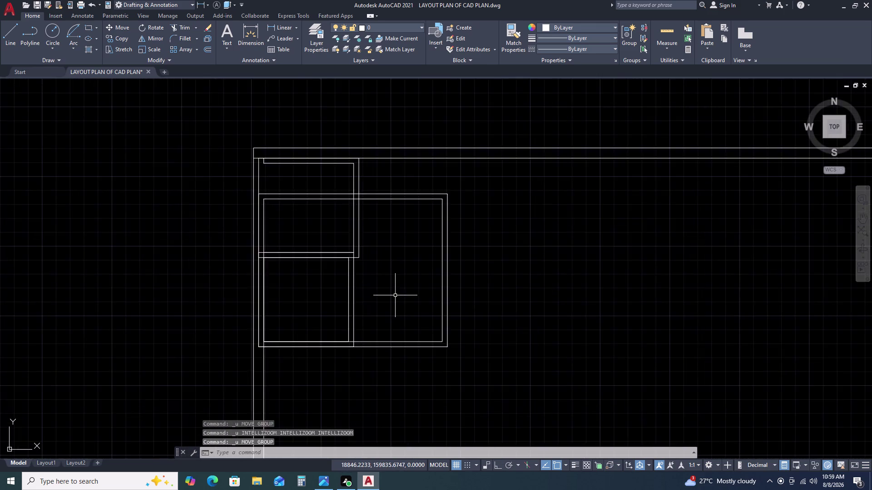
key(ctrl+z)
key(ctrl+z)
key(ctrl+z)
key(ctrl+z)
key(ctrl+z)
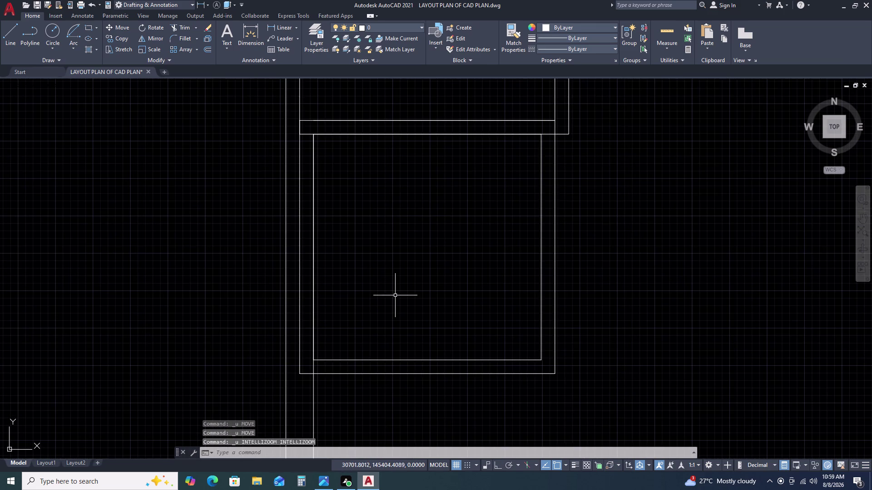
key(ctrl+z)
key(ctrl+z)
key(ctrl+z)
key(ctrl+z)
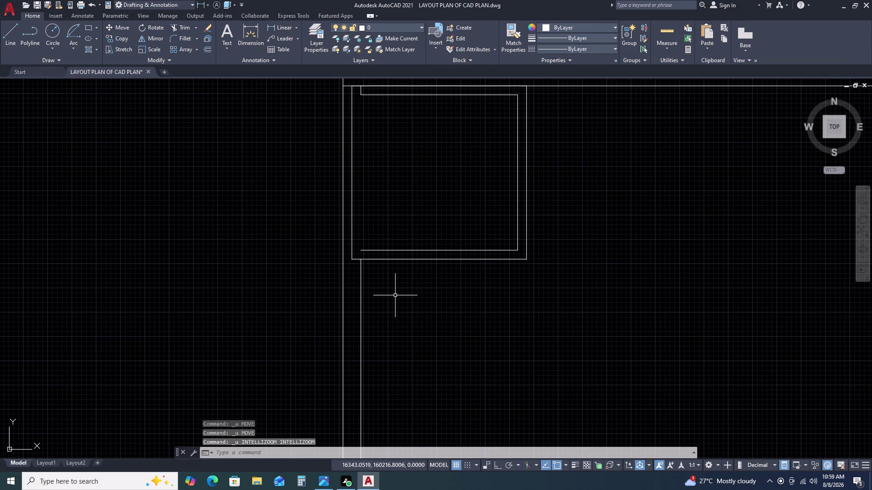
key(ctrl+z)
key(ctrl+z)
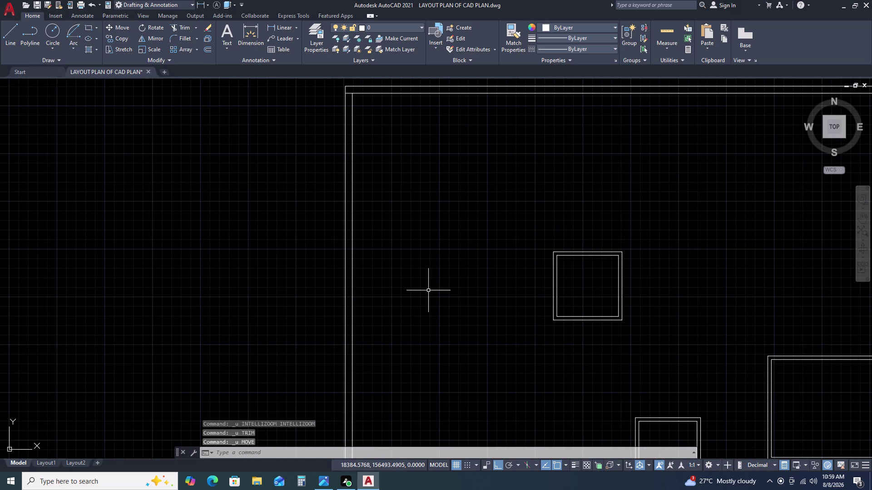
scroll(down, 3)
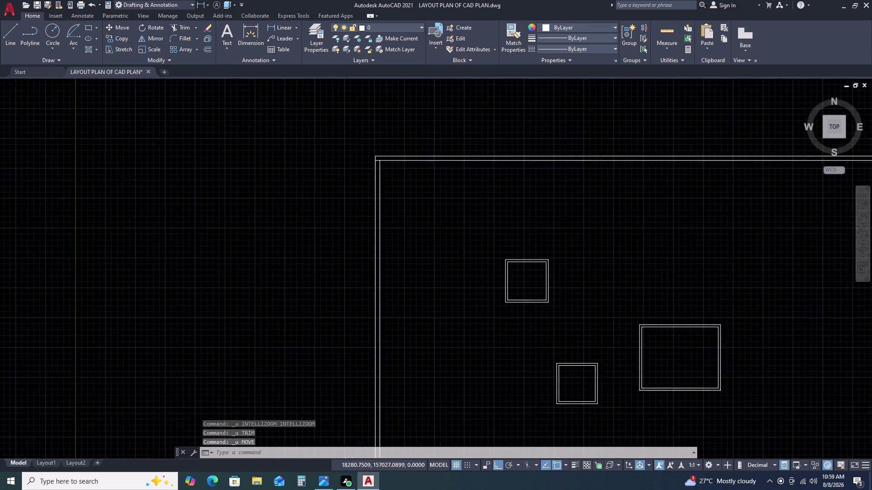
scroll(down, 3)
scroll(up, 3)
scroll(up, 3)
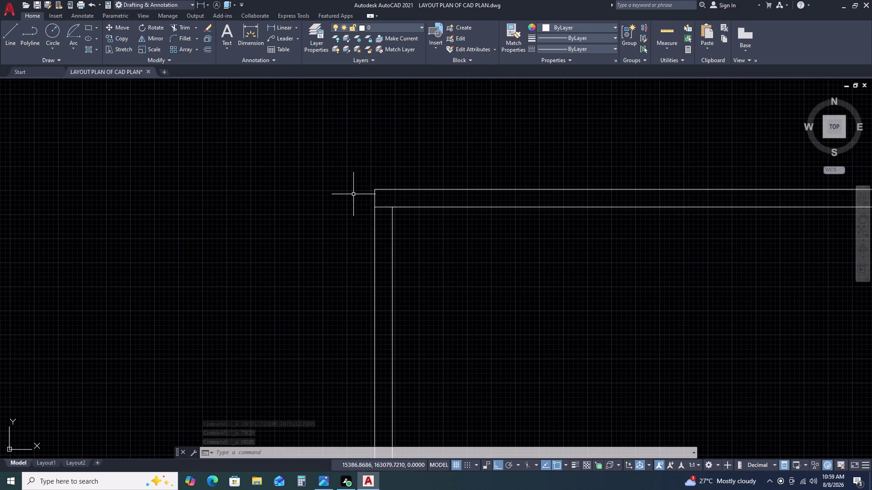
middle_drag(400, 230, 251, 136)
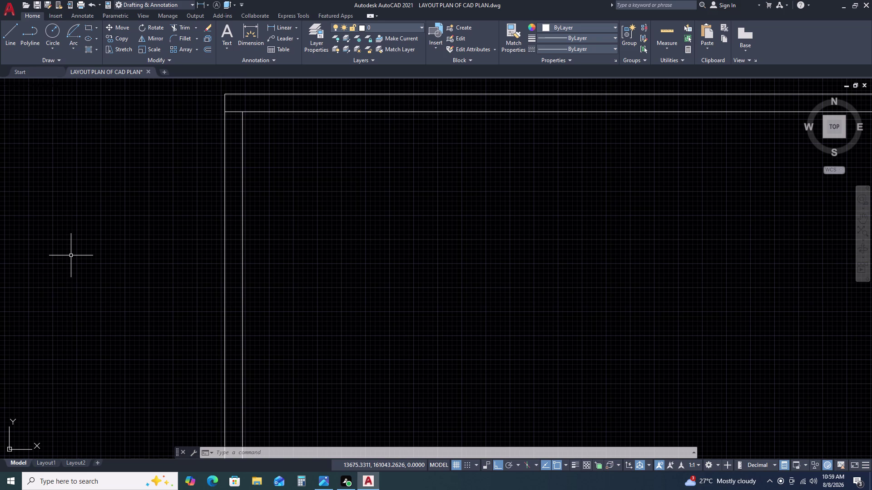
scroll(down, 3)
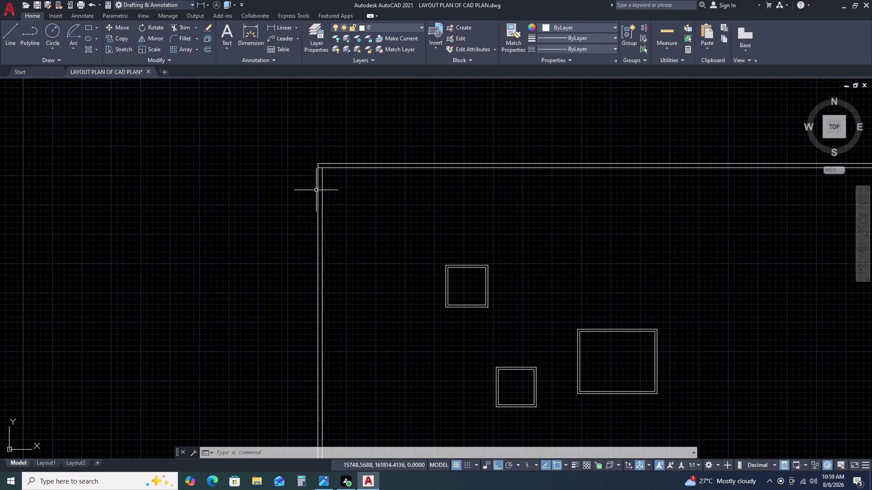
middle_drag(446, 309, 376, 249)
scroll(down, 3)
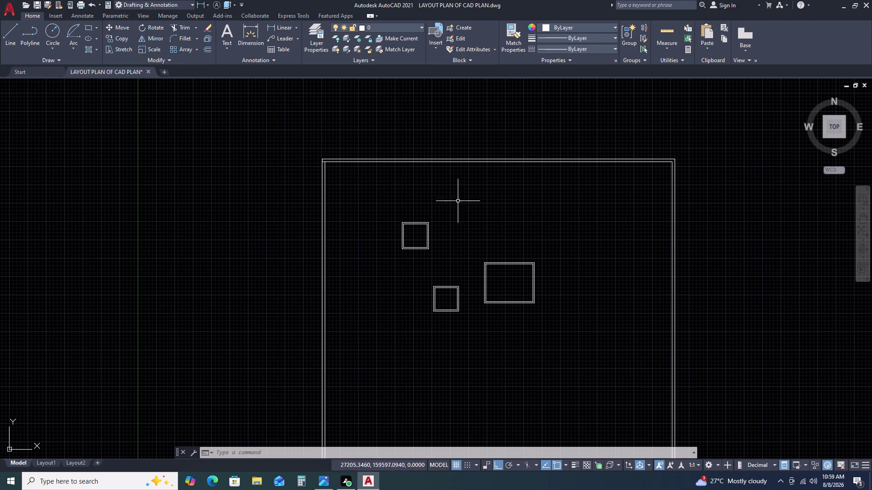
scroll(up, 3)
scroll(up, 3)
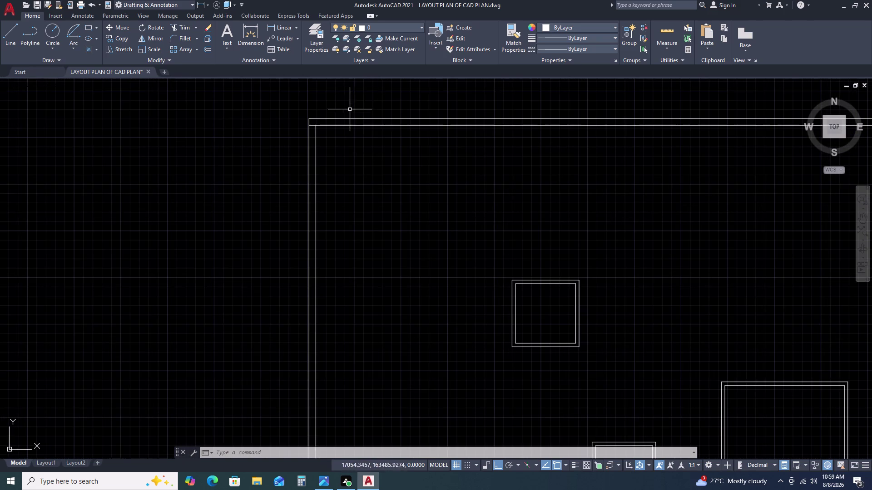
scroll(down, 3)
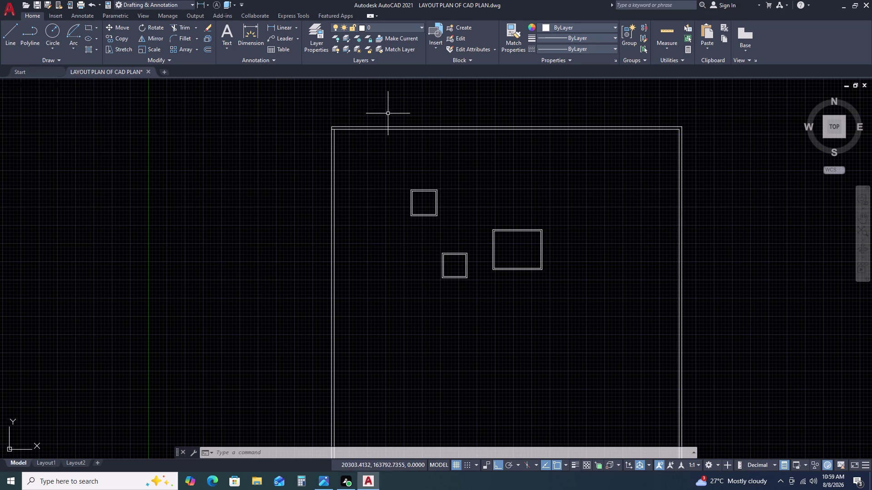
scroll(up, 3)
scroll(down, 3)
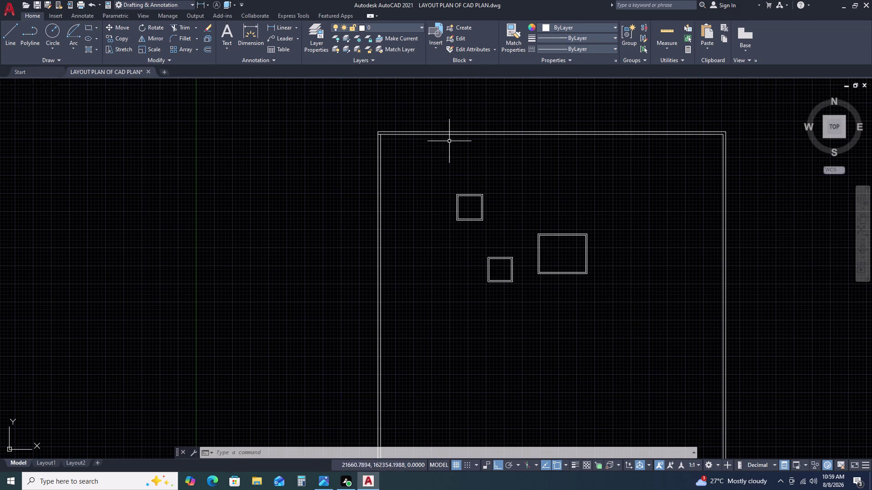
scroll(down, 3)
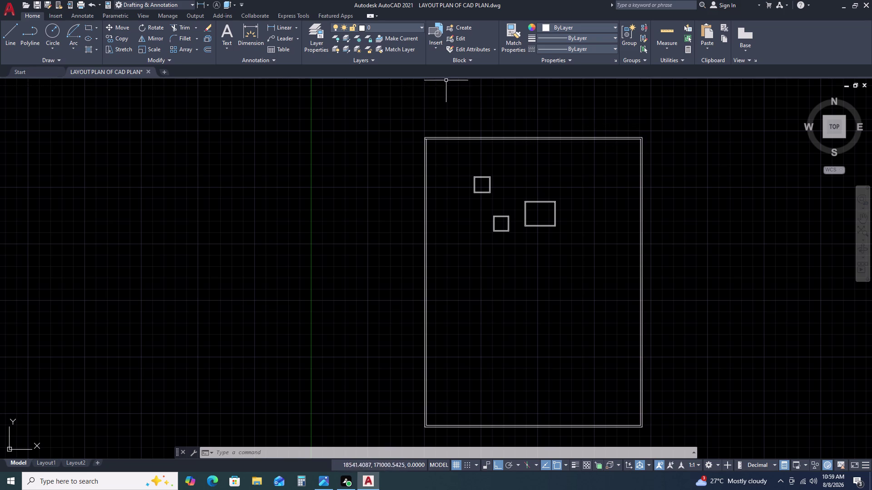
scroll(up, 3)
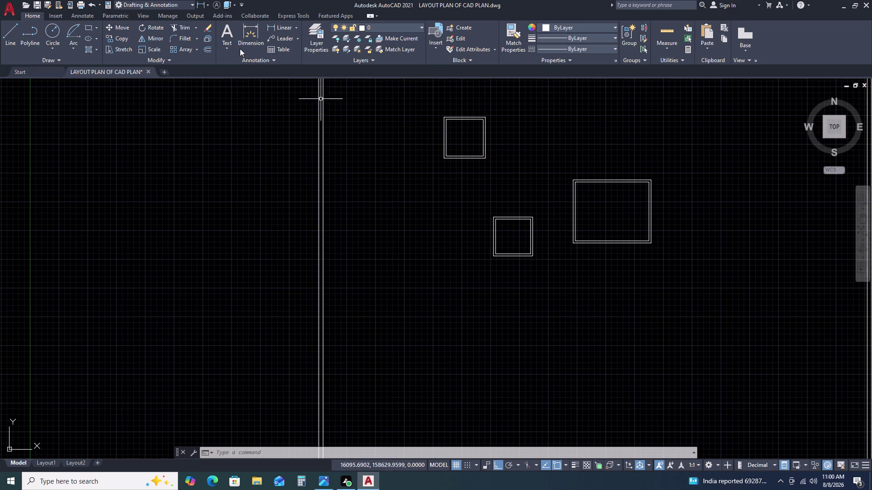
drag(284, 30, 285, 33)
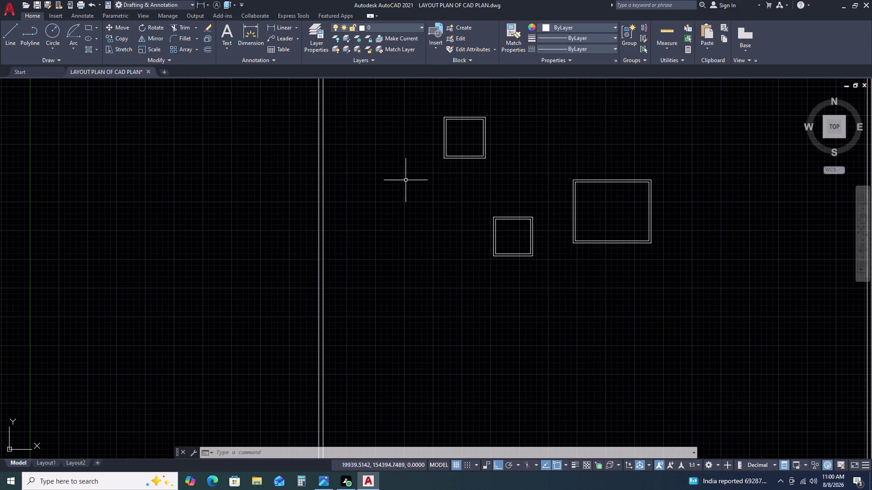
scroll(up, 3)
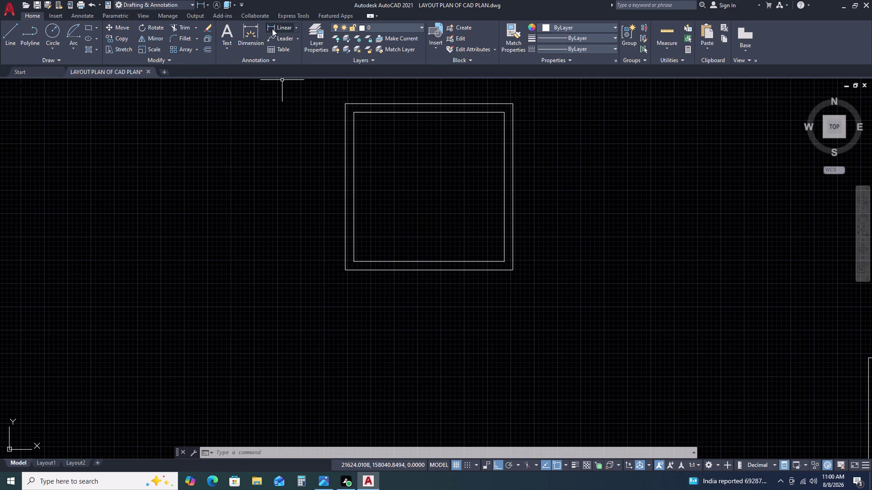
Begin a width dimension across the small room's top corners, then cancel it.
click(276, 28)
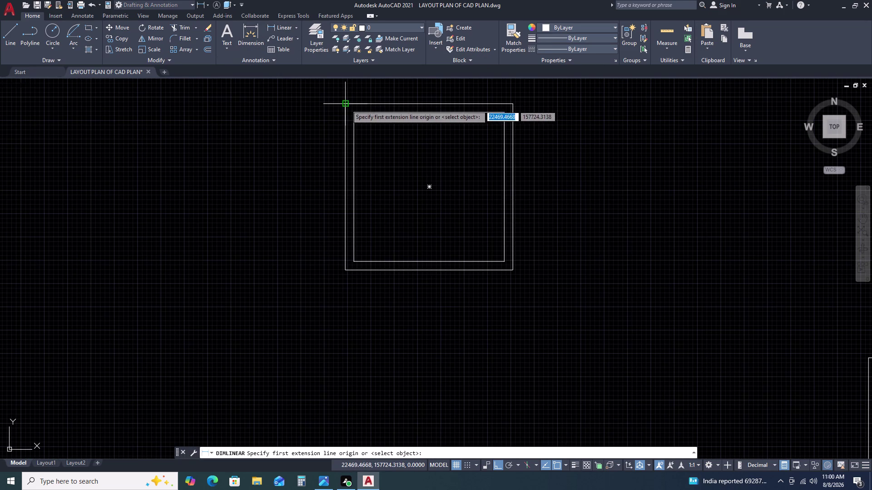
click(346, 106)
click(512, 105)
scroll(down, 3)
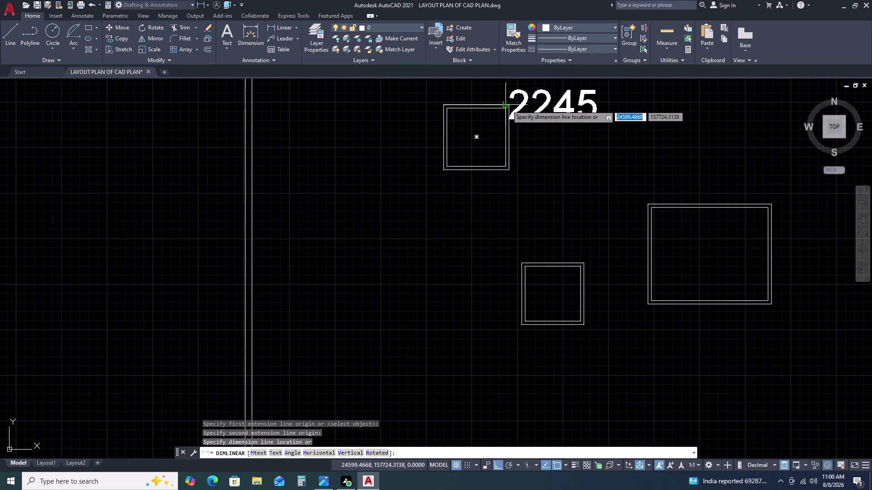
middle_drag(506, 107, 498, 157)
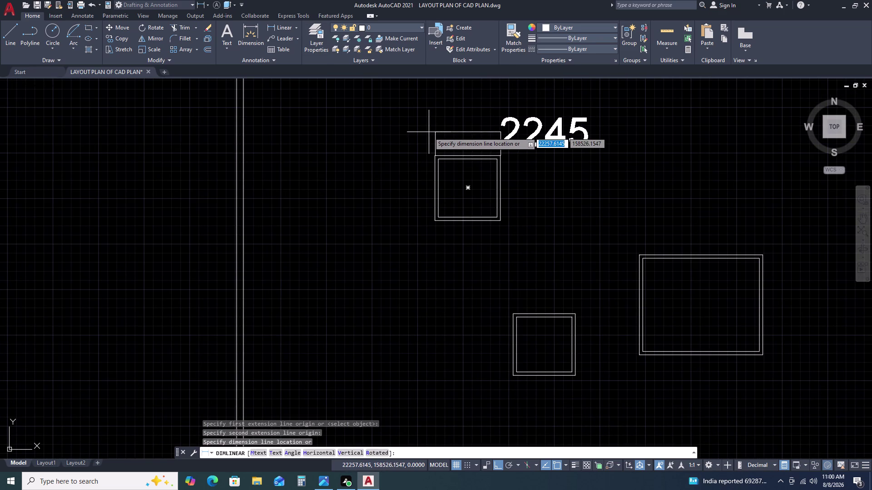
key(Escape)
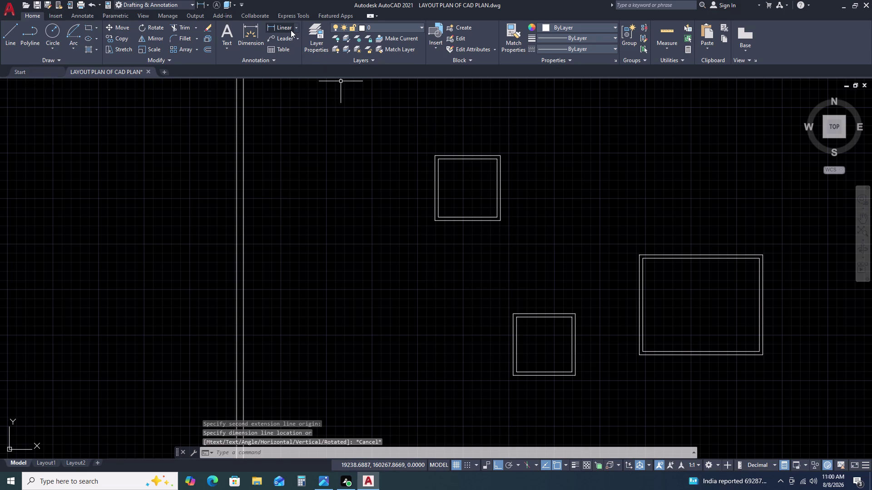
Use Linear from the dimension dropdown to place the 2015 width above the small room.
click(297, 28)
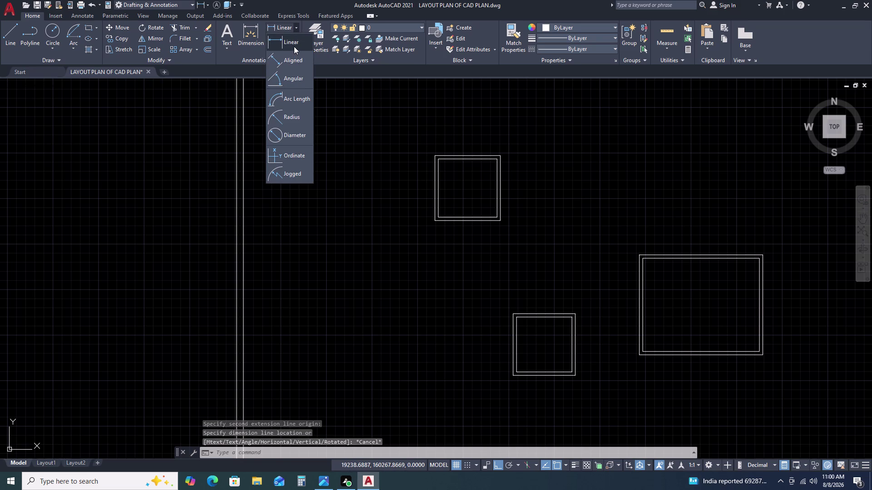
click(293, 46)
scroll(up, 3)
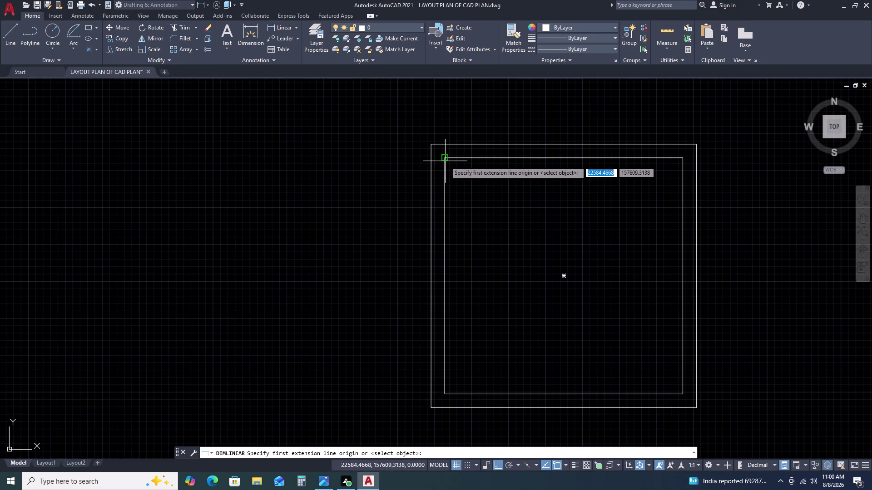
click(445, 161)
click(684, 160)
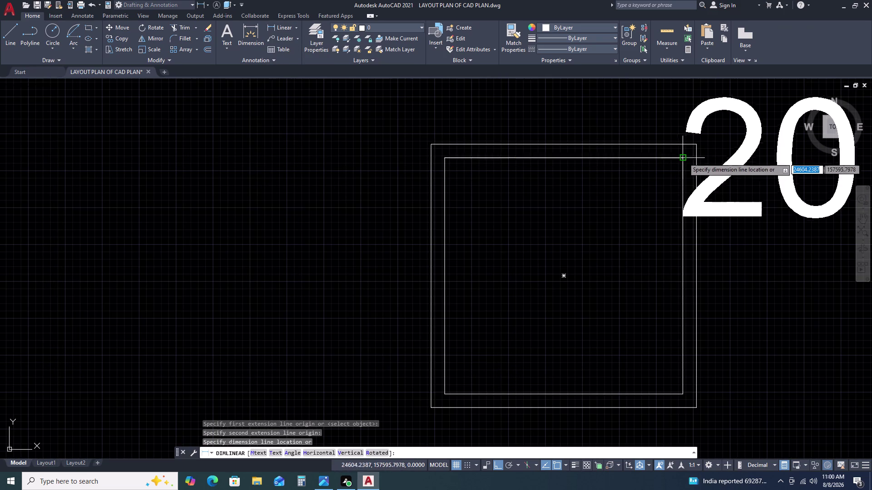
scroll(down, 3)
middle_drag(653, 134, 604, 158)
click(628, 119)
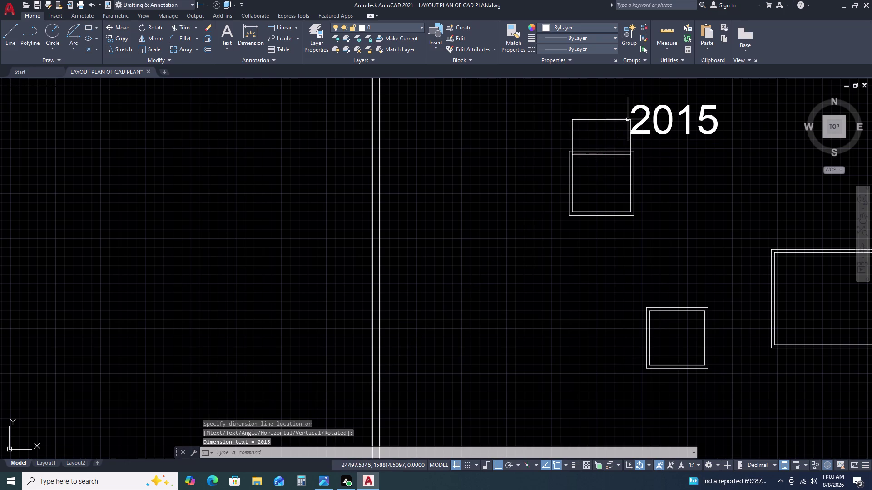
Place the 2000 height dimension beside the small room's right side.
click(283, 30)
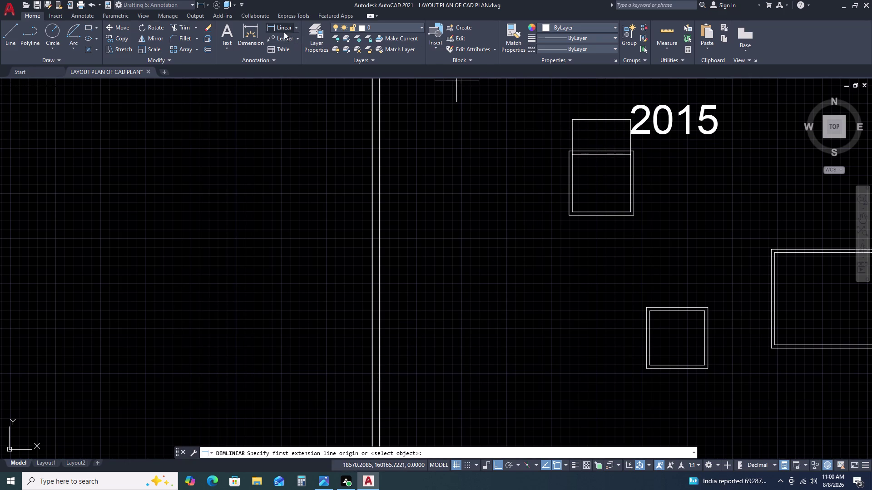
scroll(up, 3)
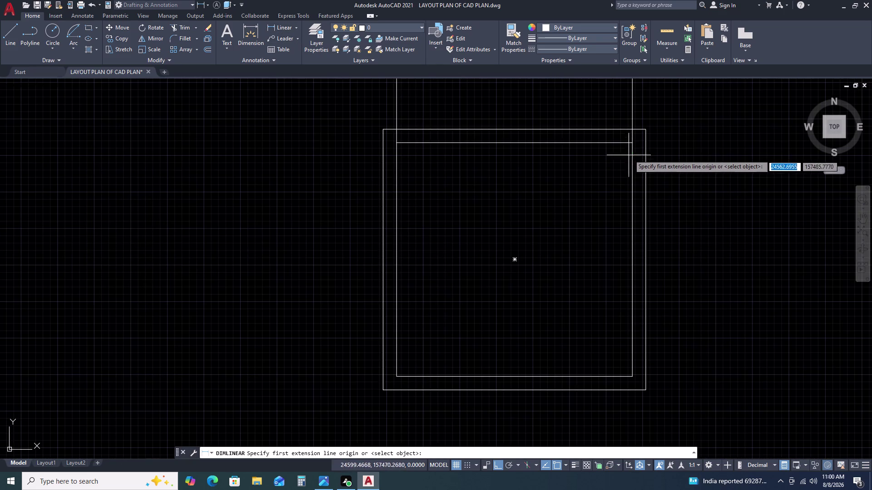
click(635, 144)
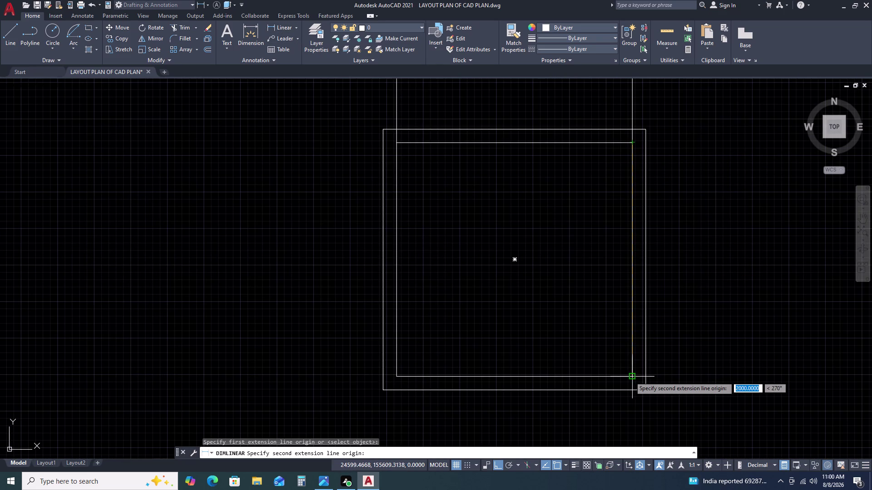
click(630, 377)
scroll(down, 3)
click(683, 371)
middle_drag(689, 384, 530, 281)
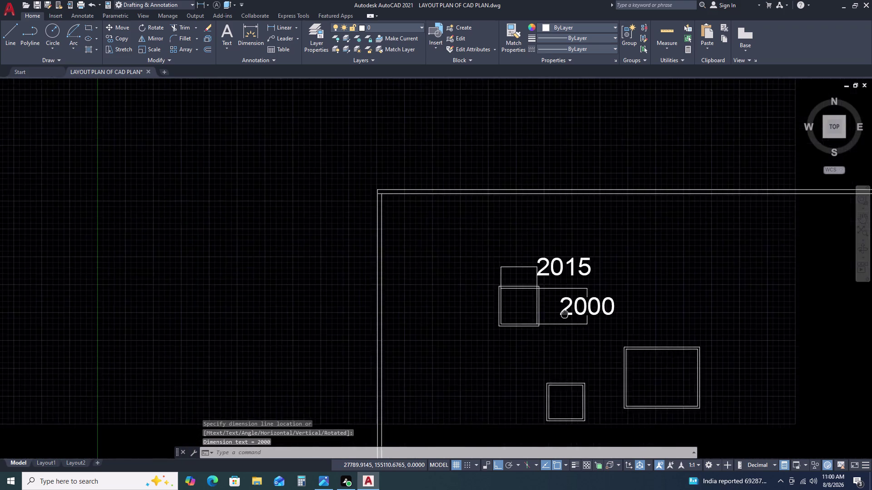
middle_drag(529, 282, 520, 267)
Place a 4000 width dimension above the large room between its top corners.
click(284, 25)
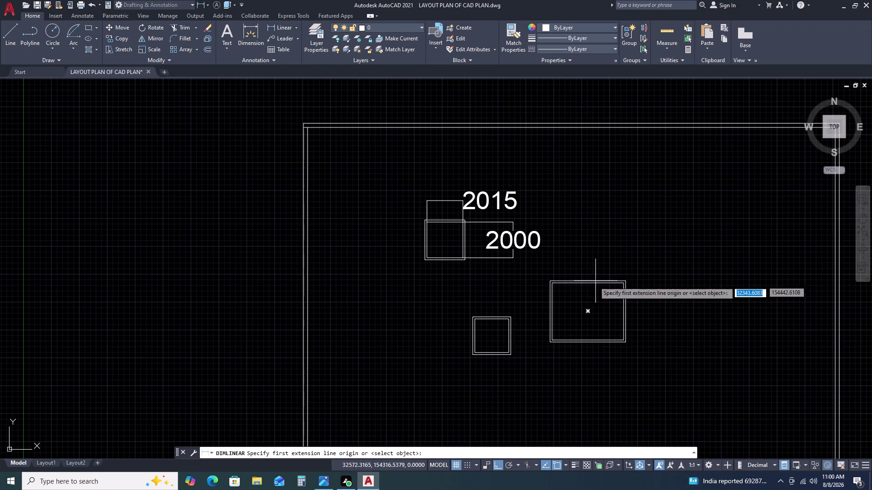
scroll(up, 3)
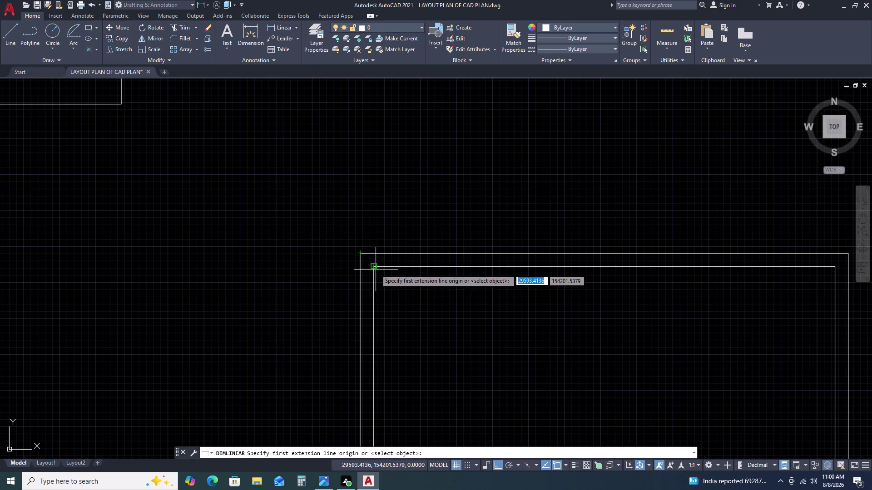
click(375, 268)
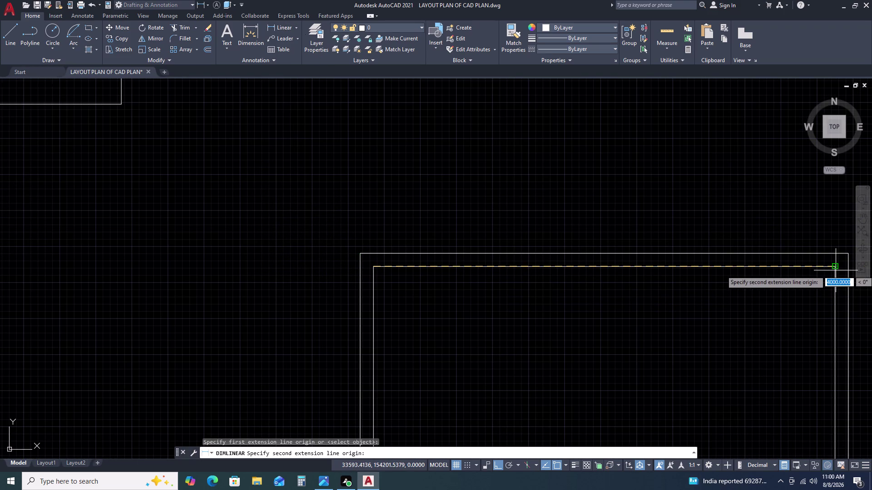
click(835, 270)
scroll(down, 3)
click(776, 189)
click(776, 186)
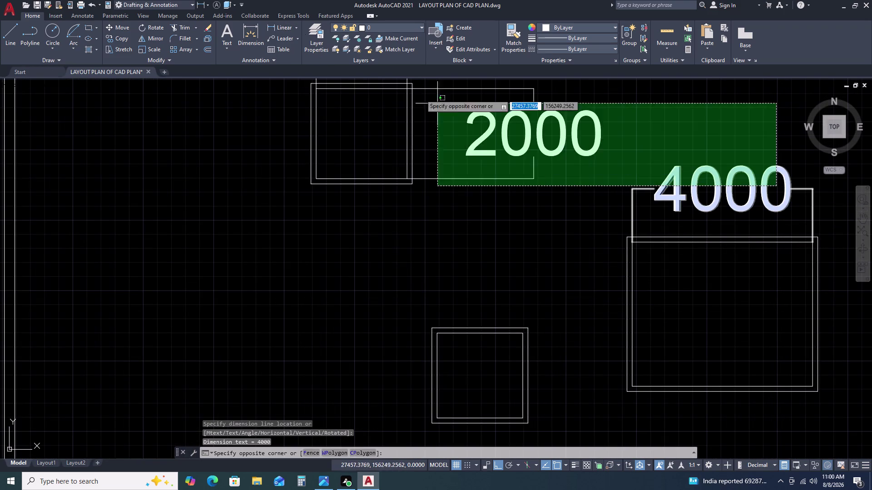
Start a 3200 height dimension on the large room, then abandon it.
click(279, 28)
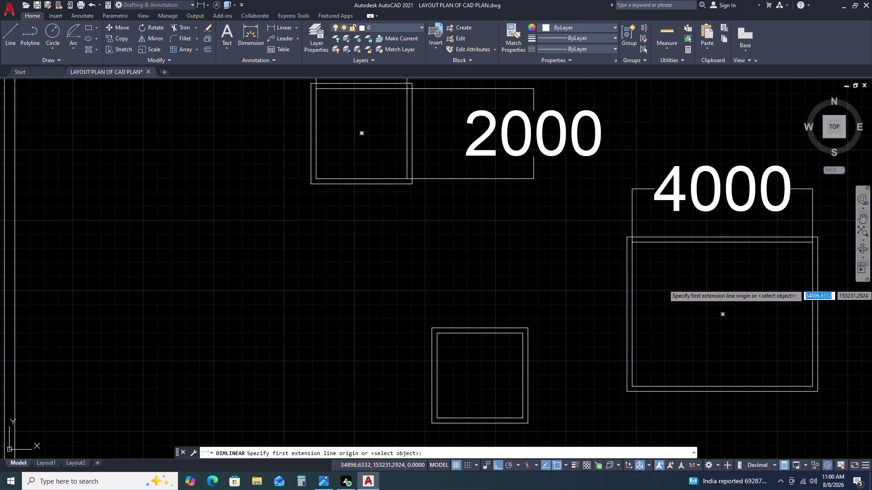
click(632, 243)
click(634, 386)
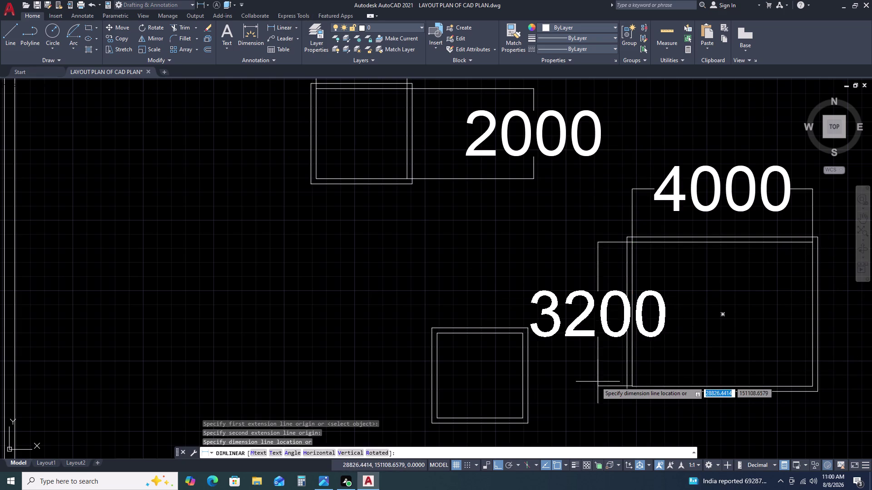
scroll(down, 3)
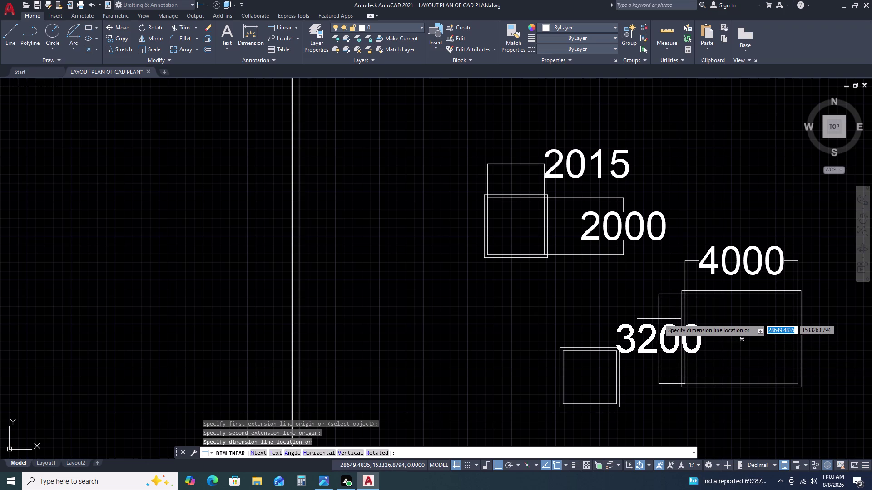
right_click(659, 318)
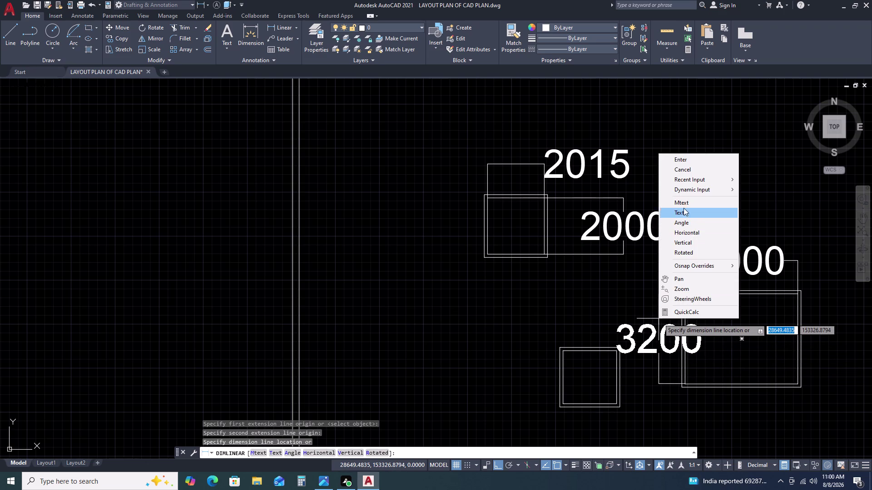
click(689, 169)
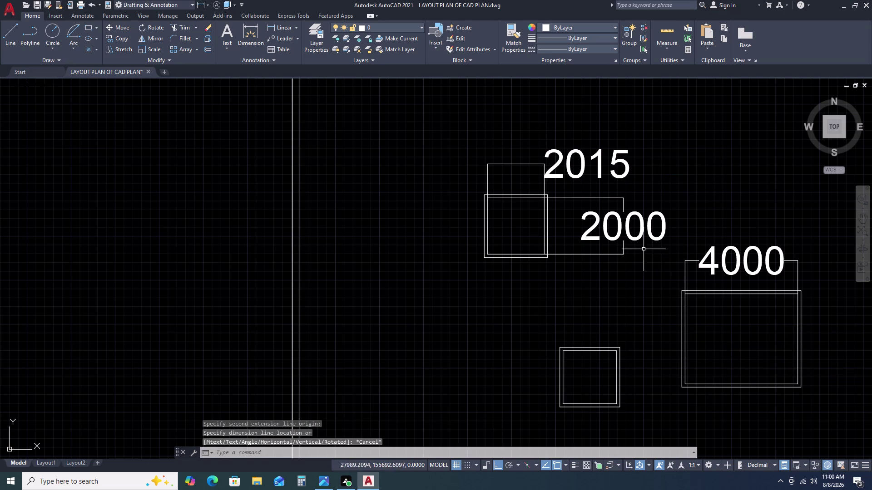
Inspect the 2000 dimension, clear its selection, and start a new Linear dimension.
double_click(655, 233)
click(644, 314)
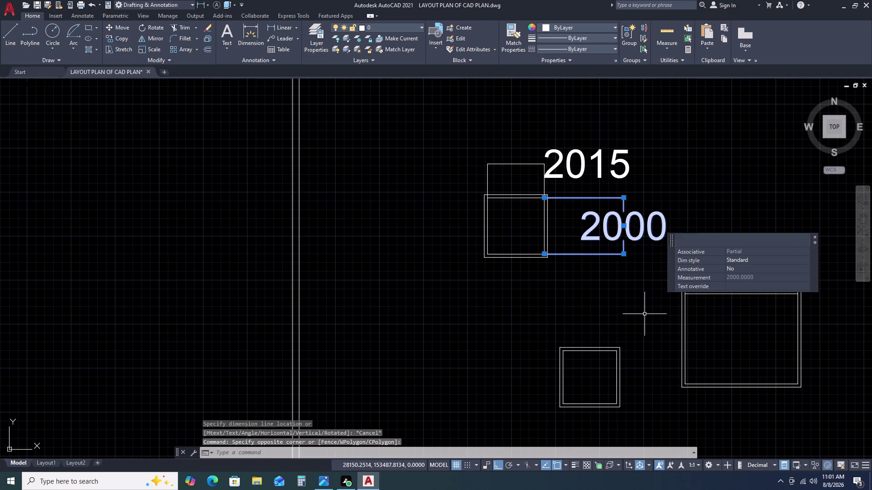
right_click(571, 296)
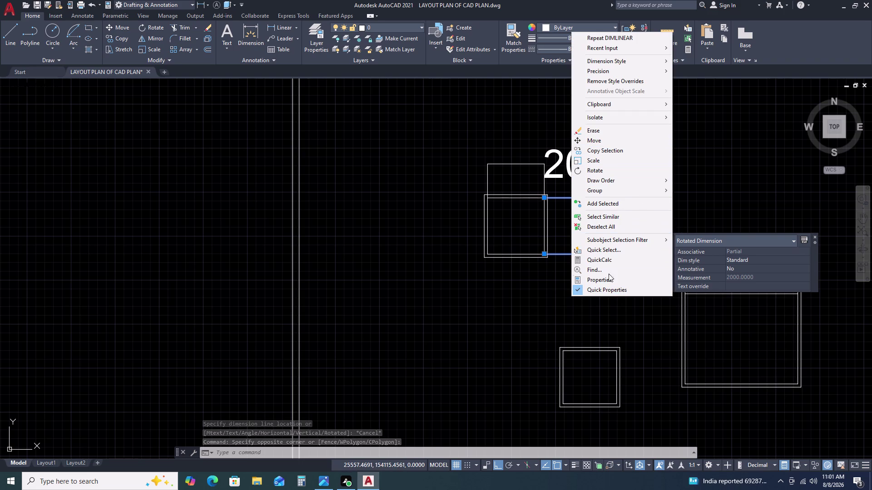
double_click(447, 286)
click(447, 286)
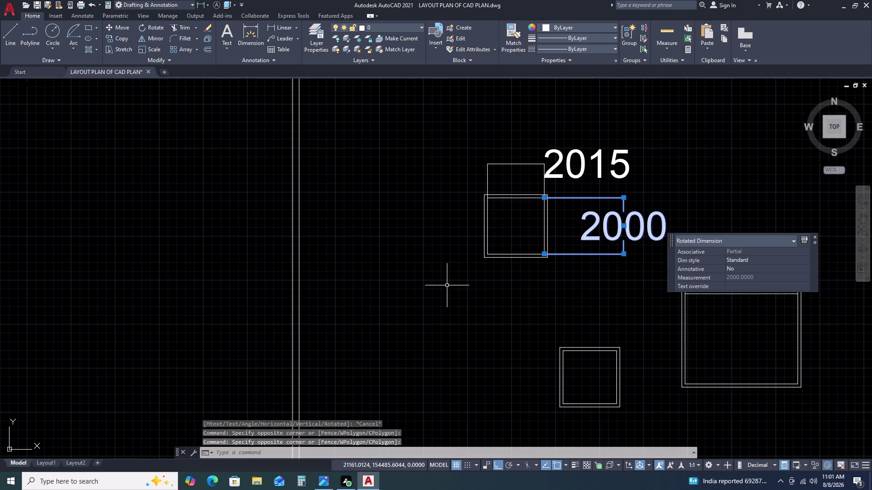
drag(592, 278, 589, 259)
click(584, 242)
click(573, 265)
click(532, 307)
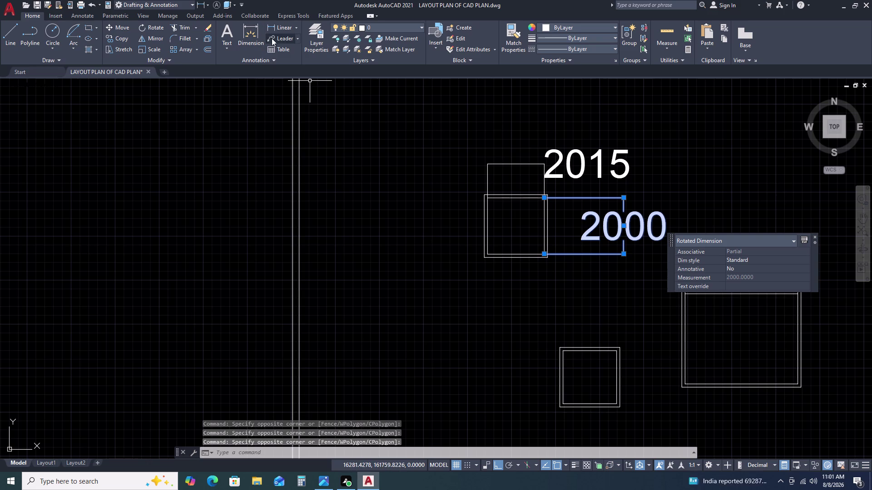
click(281, 29)
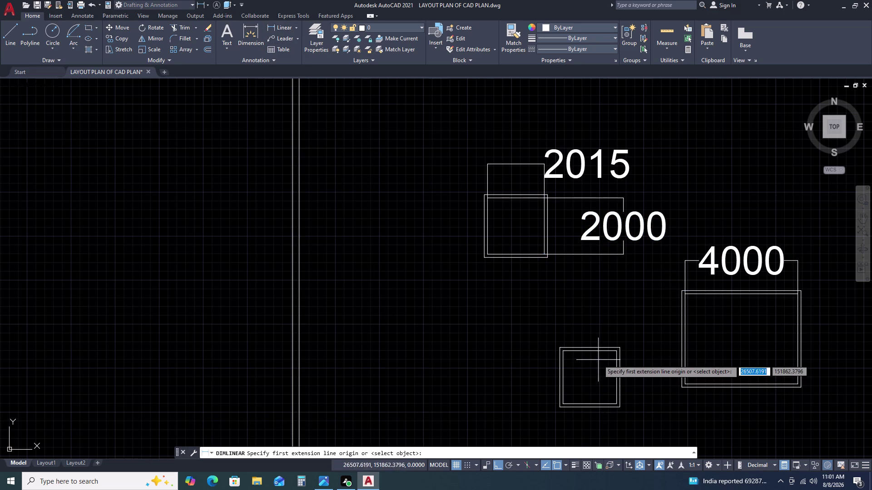
Place the 1900 width dimension above the lower small room.
scroll(up, 3)
click(504, 340)
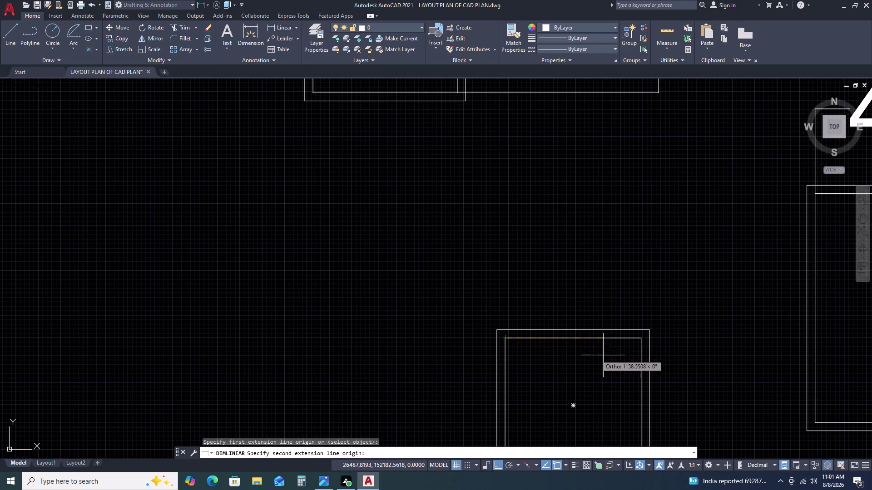
click(642, 339)
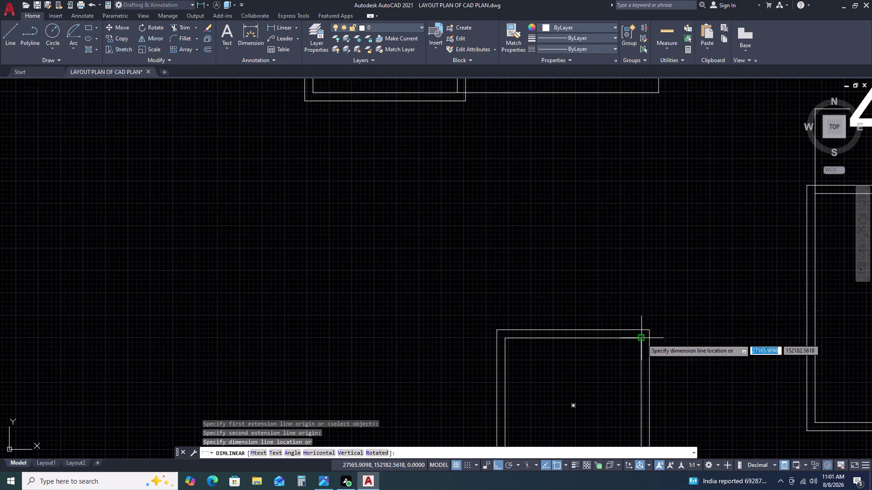
double_click(620, 251)
scroll(down, 3)
middle_drag(748, 411, 659, 308)
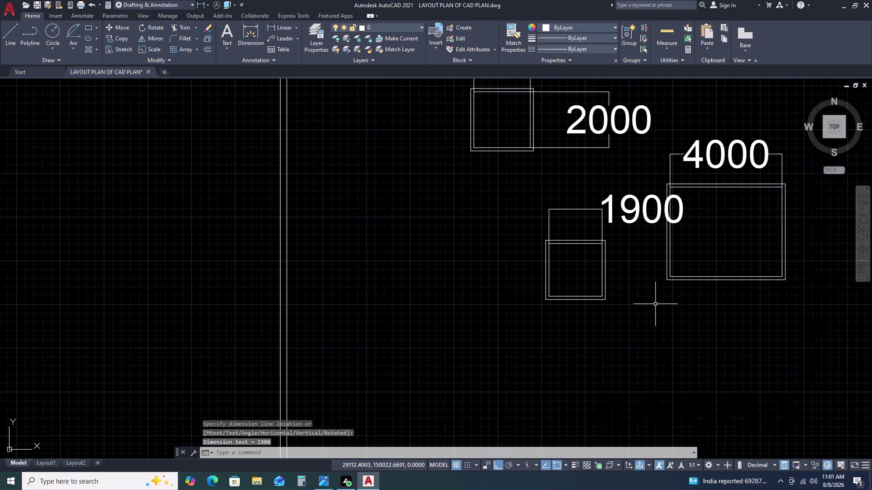
Add the 1885 height dimension to the left of the lower small room.
click(283, 29)
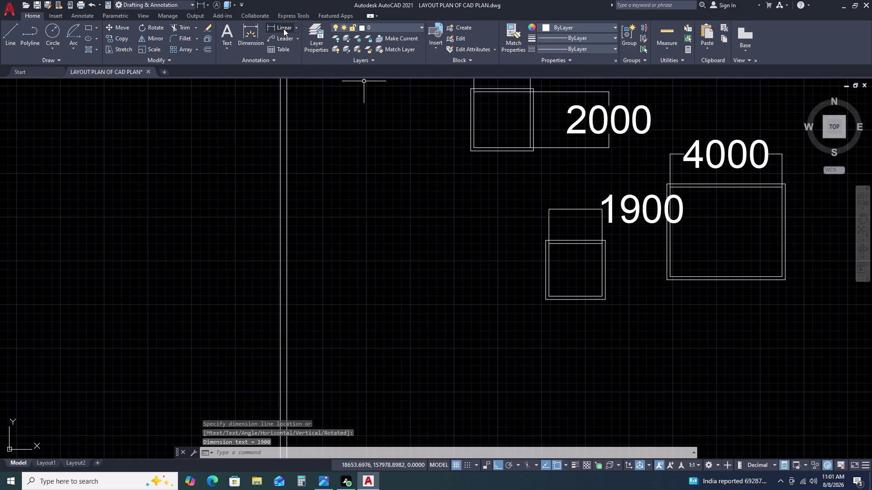
scroll(up, 3)
click(599, 220)
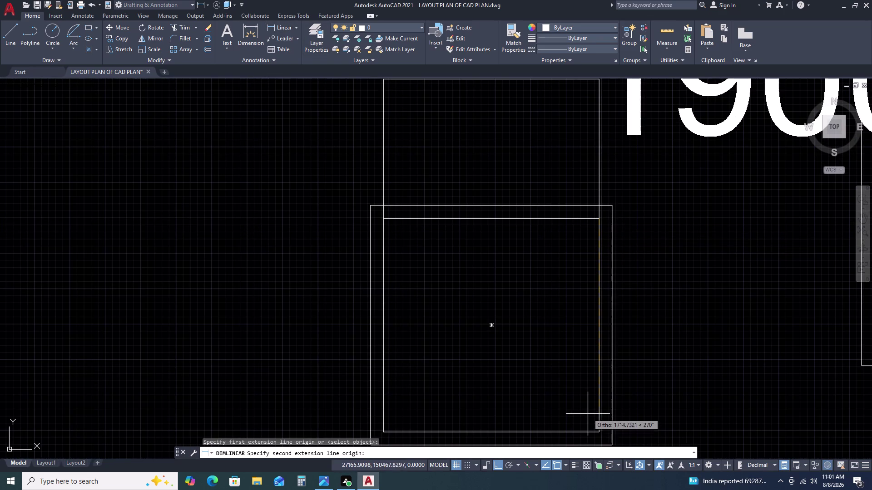
click(597, 433)
scroll(down, 3)
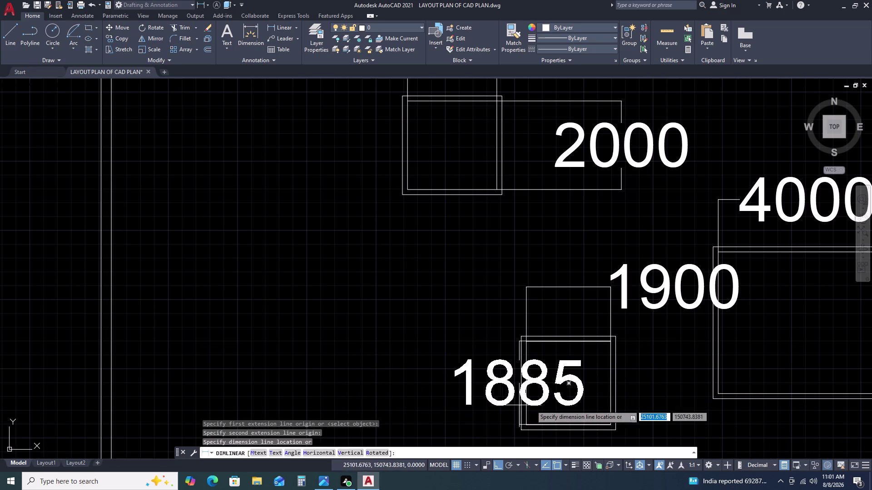
scroll(down, 3)
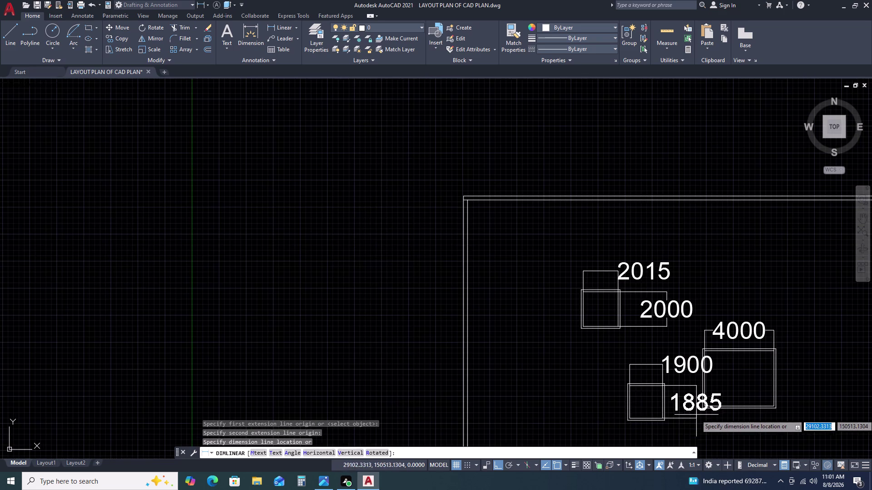
click(539, 412)
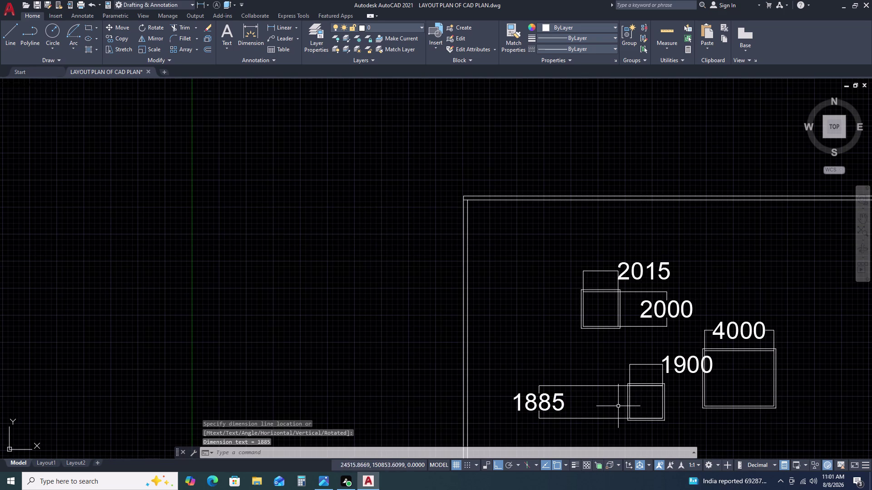
middle_drag(651, 408, 609, 378)
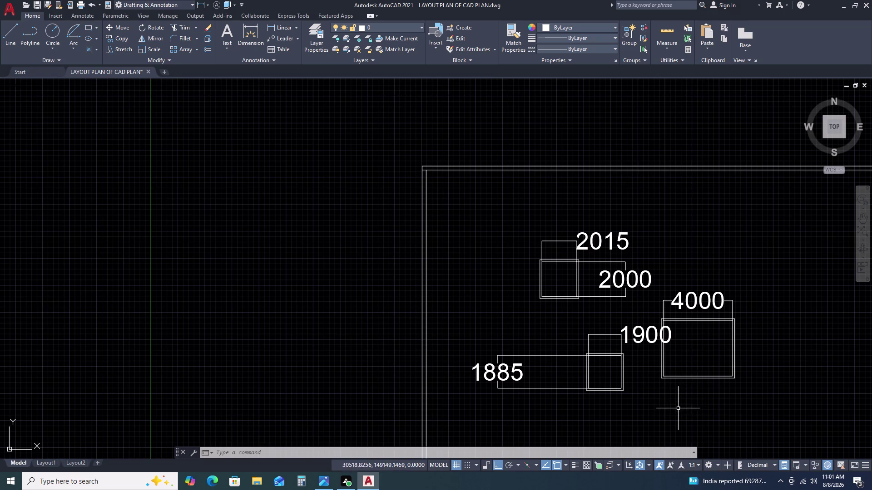
scroll(down, 3)
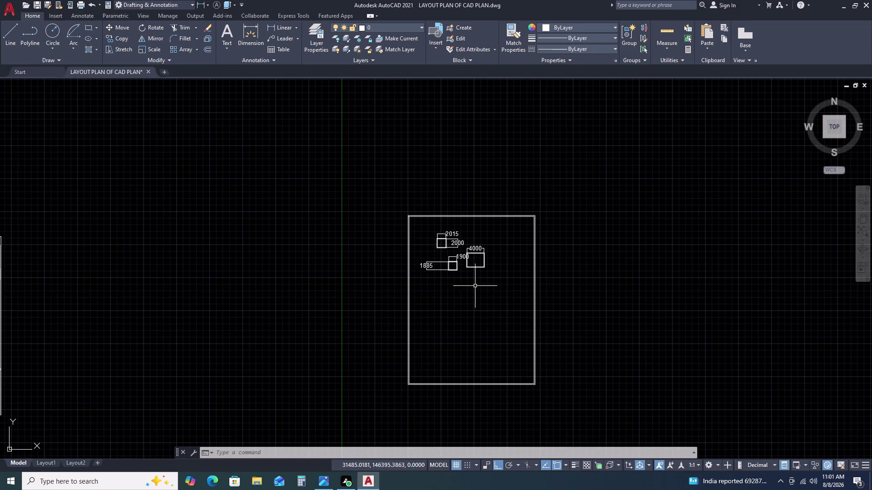
Window-select all eleven rooms and dimensions and move them right of the wall outline.
scroll(up, 3)
scroll(down, 3)
drag(376, 156, 380, 161)
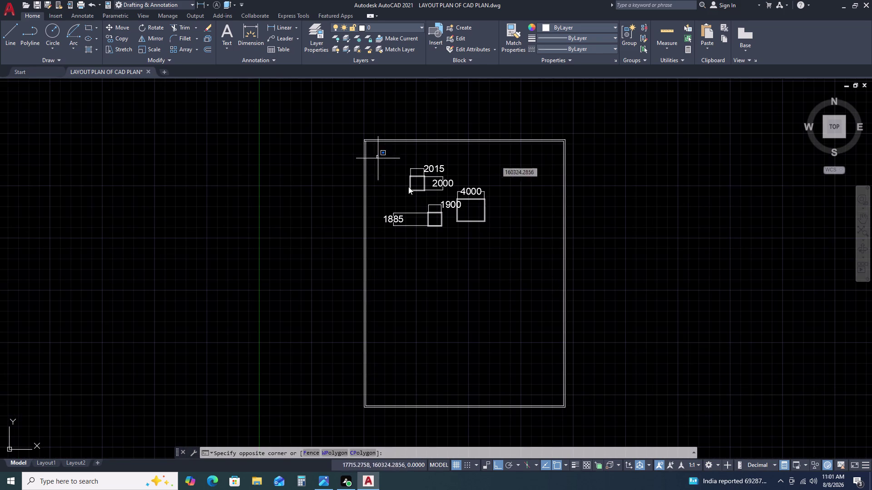
click(508, 247)
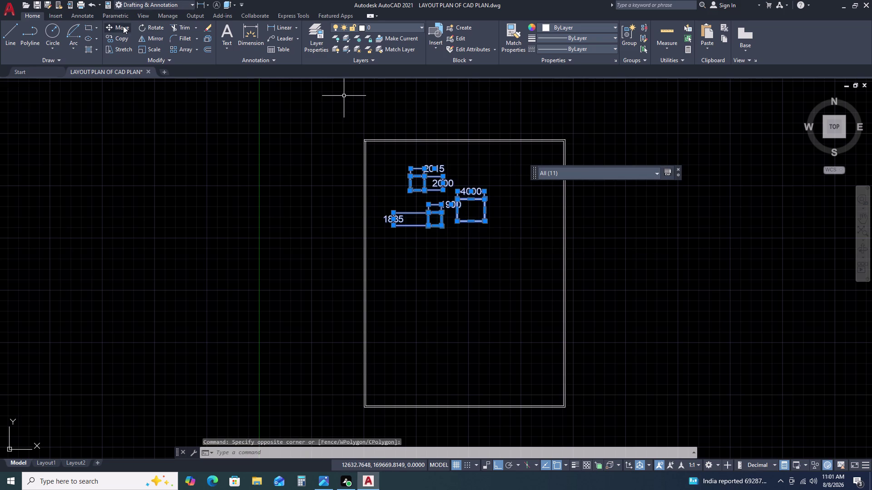
click(121, 26)
click(461, 228)
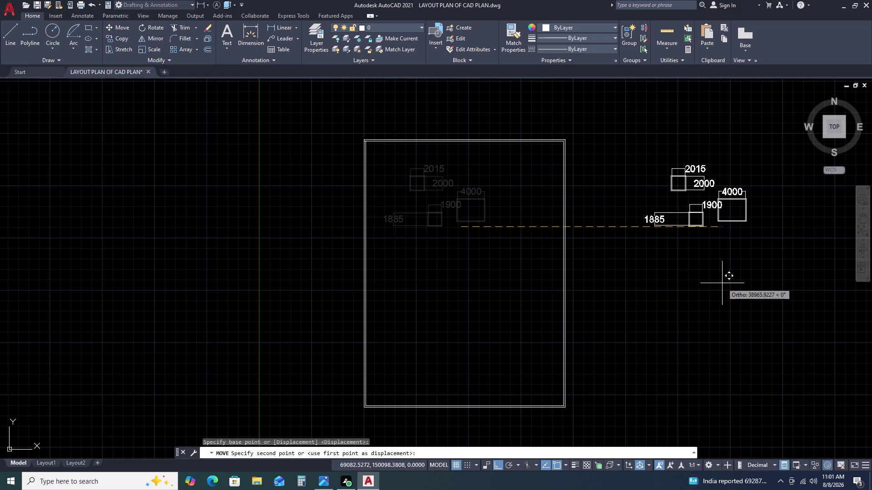
click(722, 284)
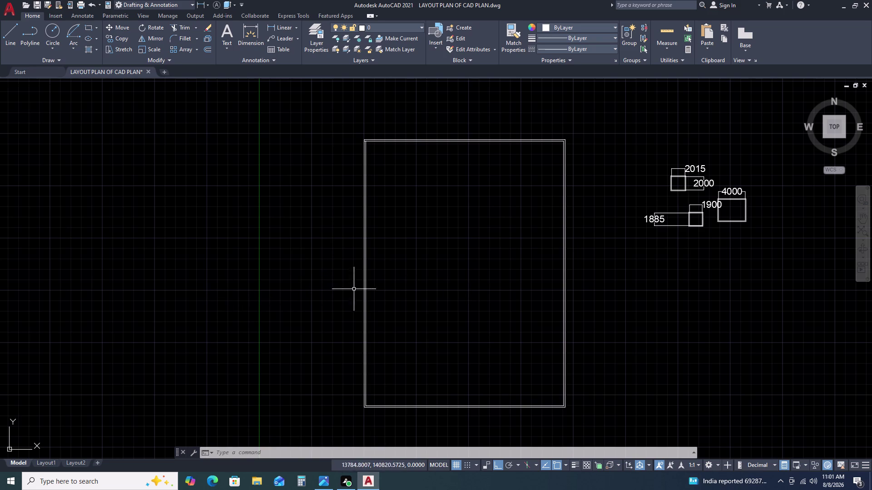
scroll(up, 3)
scroll(down, 3)
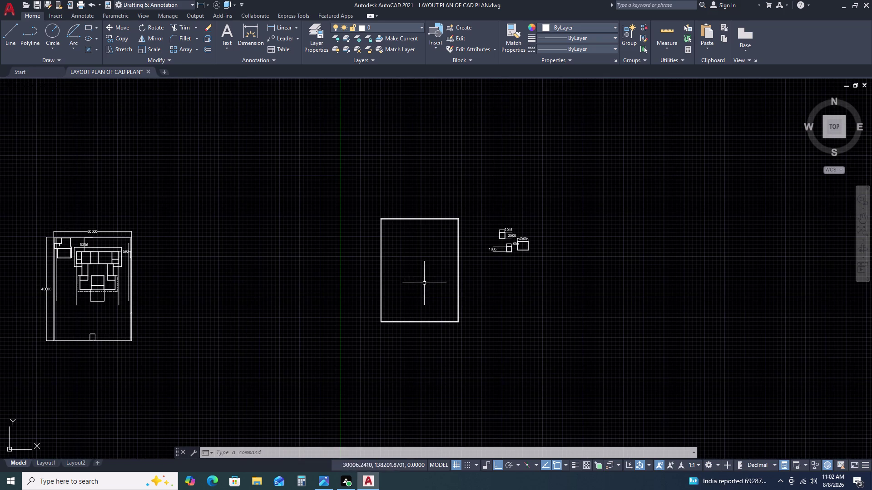
scroll(up, 3)
scroll(down, 3)
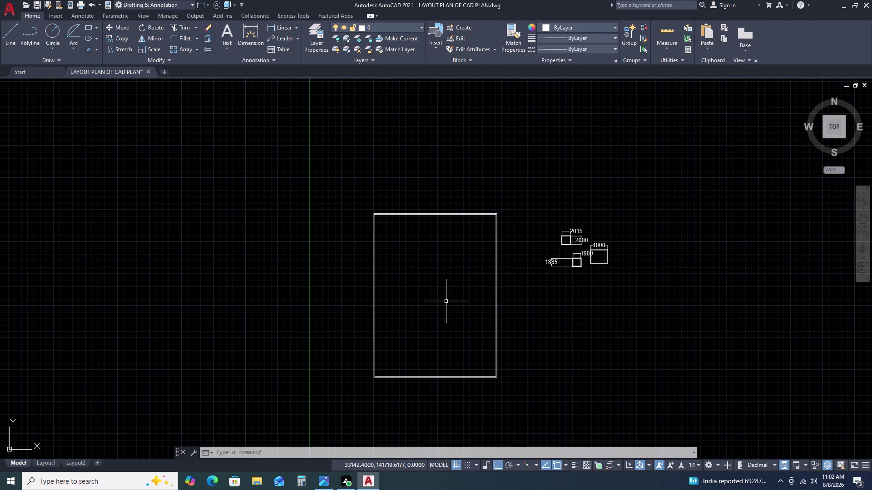
scroll(up, 3)
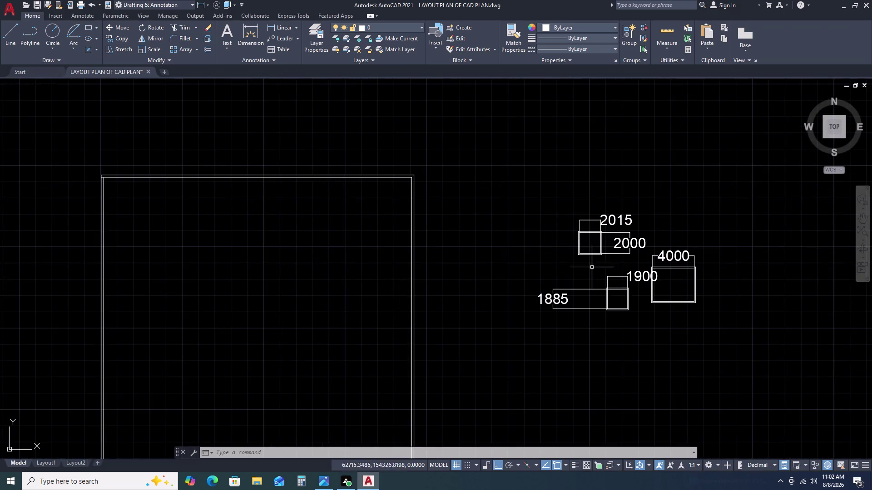
scroll(down, 3)
scroll(up, 3)
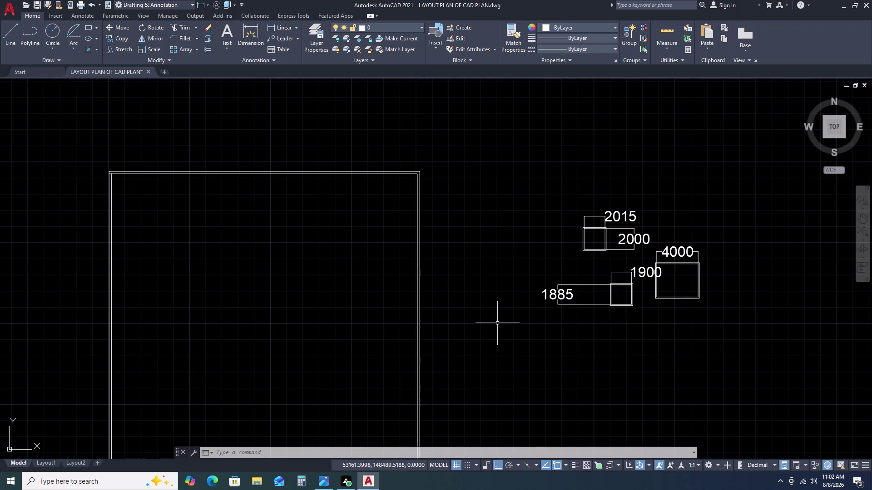